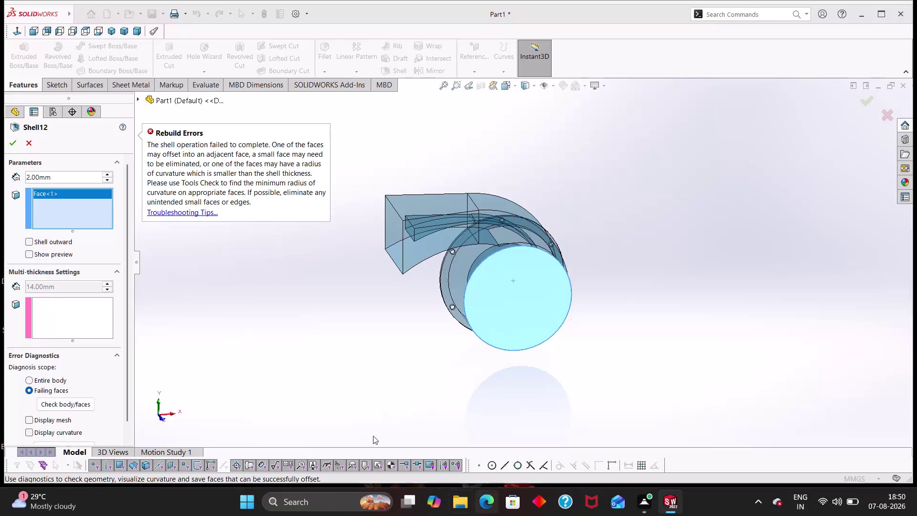
Cancel the failed Shell12 operation.
click(22, 143)
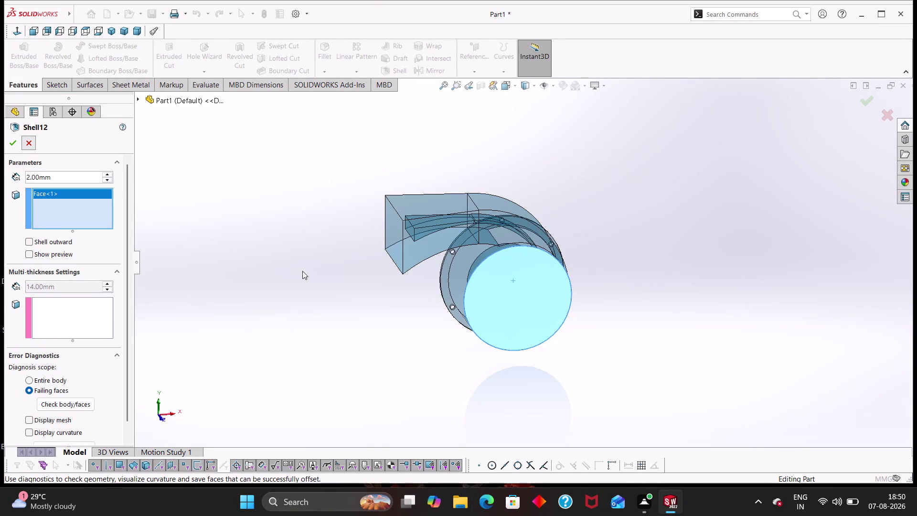
scroll(down, 3)
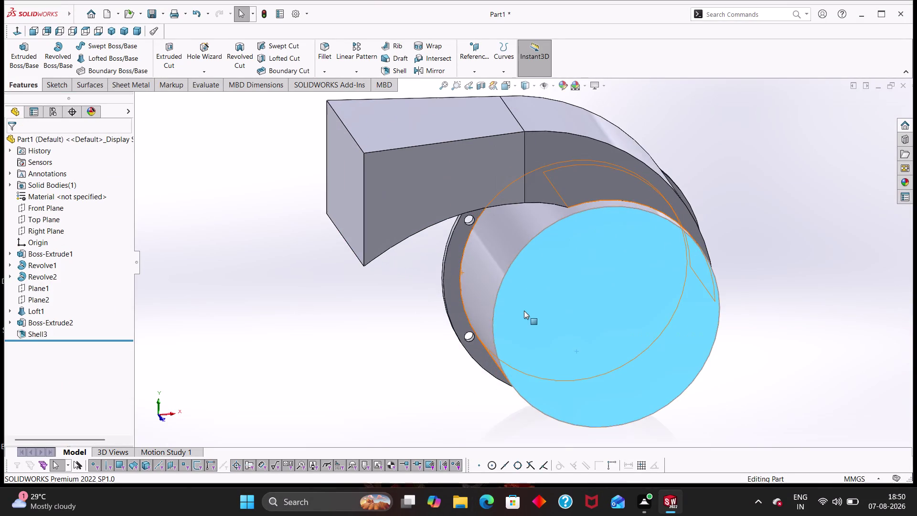
scroll(up, 3)
Undo the shell and flange extrusion, back to the sketch with Ø78, Ø72 and Ø3 circles.
key(ctrl+z)
key(ctrl+z)
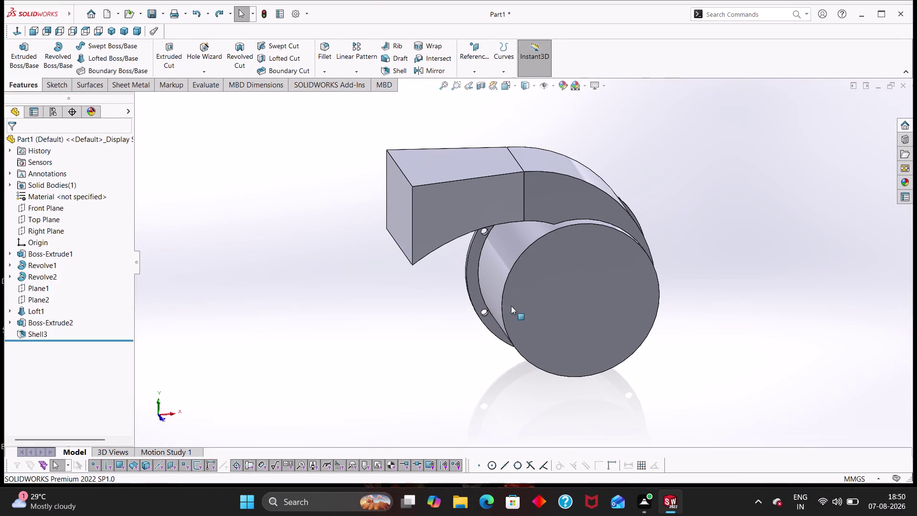
key(ctrl+z)
key(ctrl+z)
key(ctrl+z)
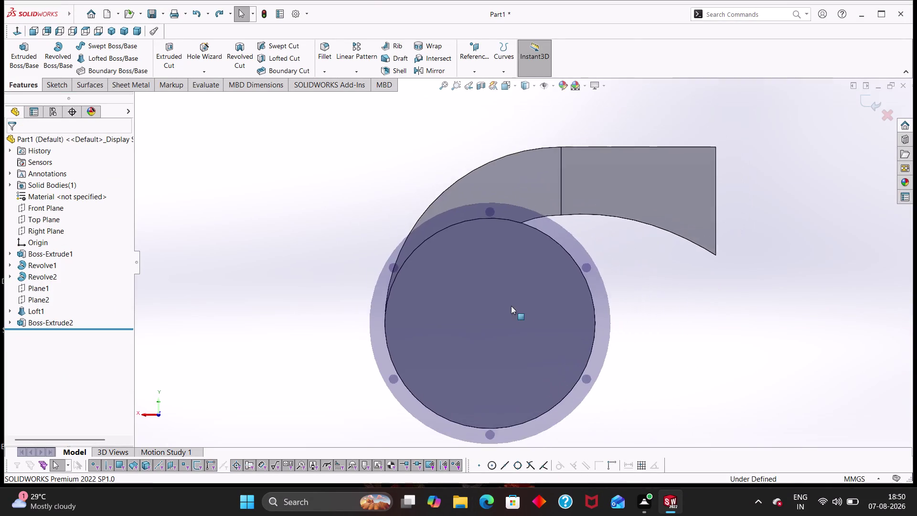
scroll(up, 3)
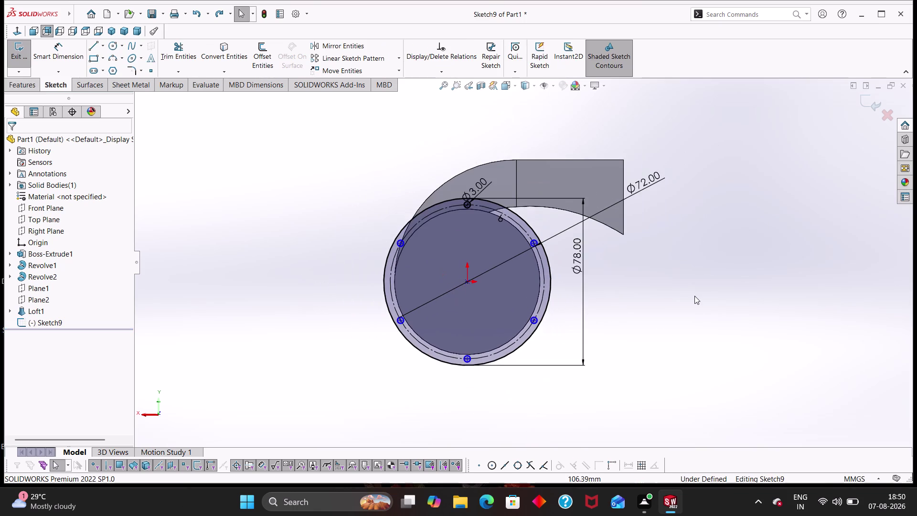
Extrude the flange sketch Blind 2 mm in the reversed direction.
middle_drag(626, 264, 583, 322)
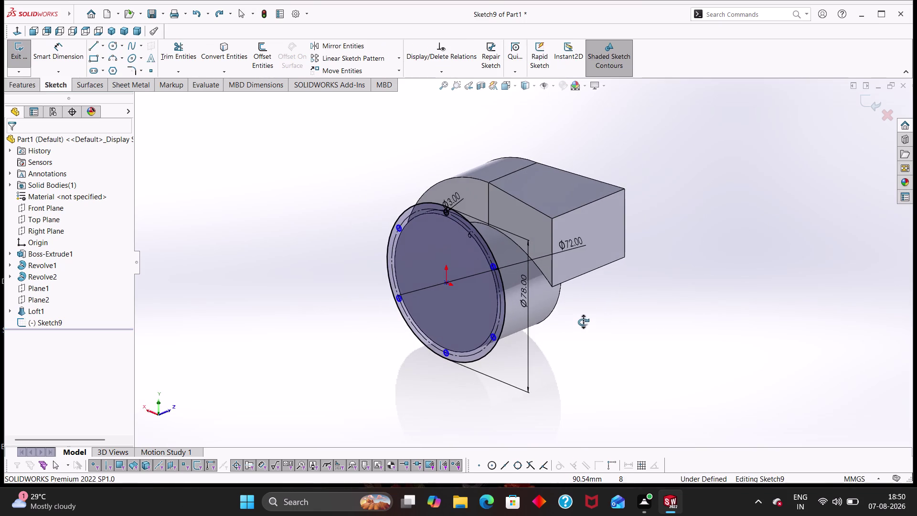
middle_drag(583, 322, 584, 315)
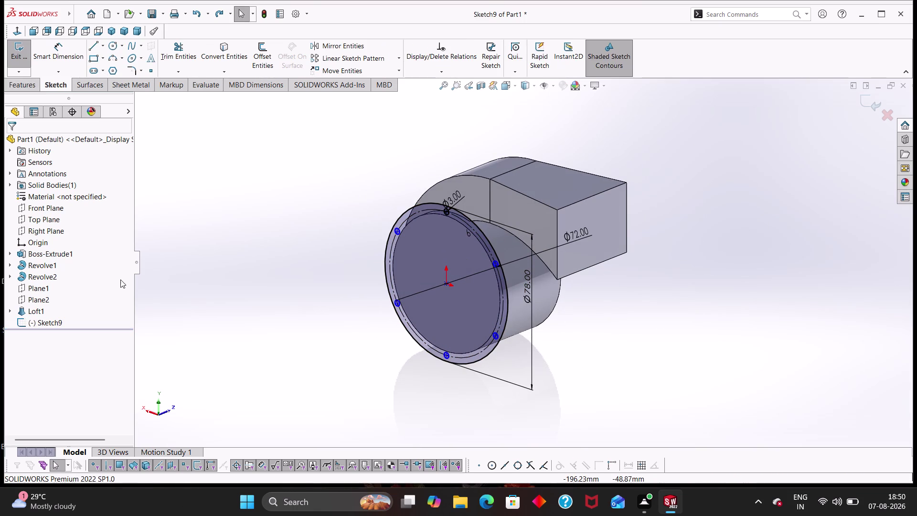
click(27, 83)
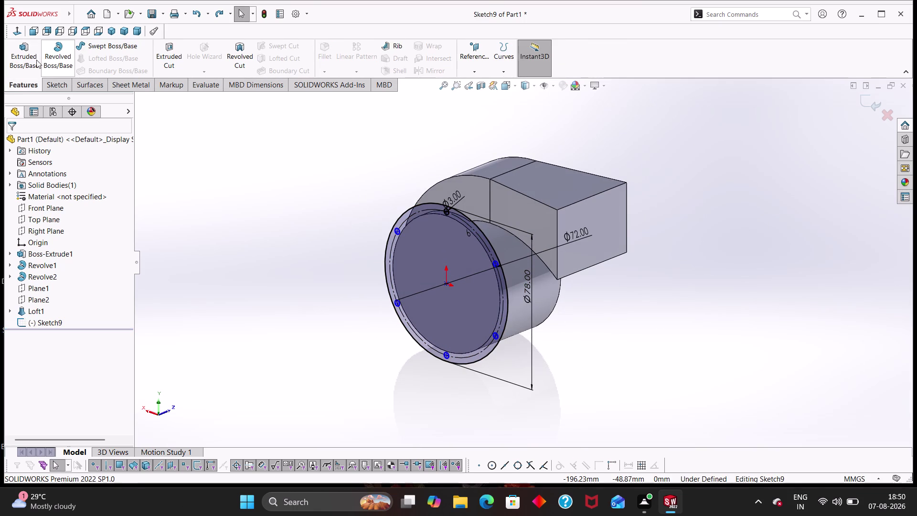
click(22, 58)
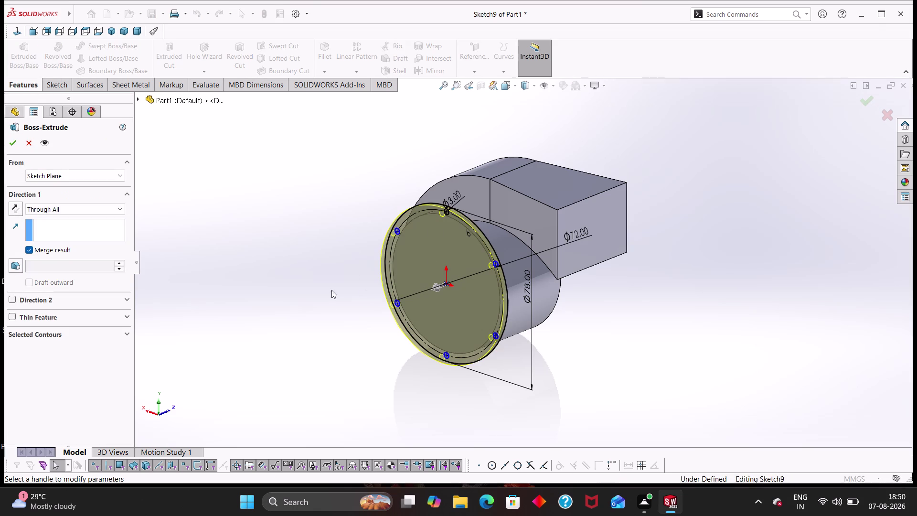
middle_drag(343, 298, 473, 335)
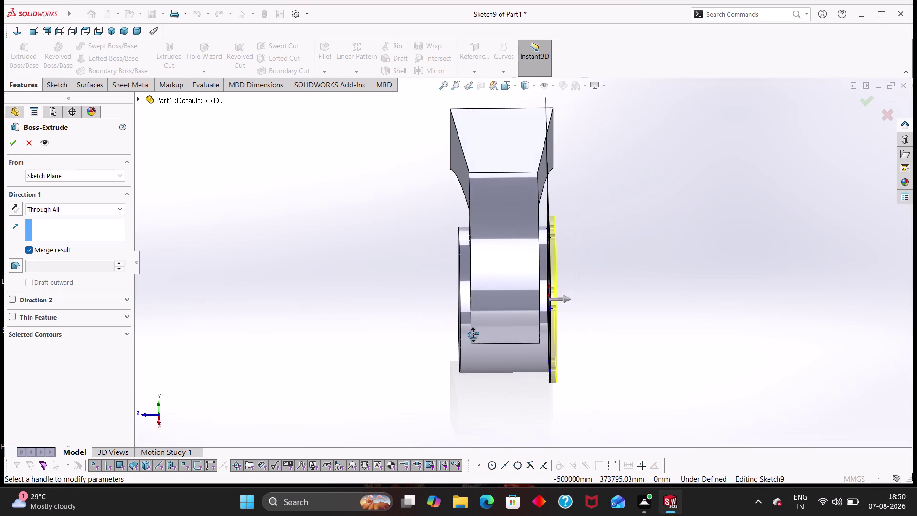
middle_drag(473, 334, 452, 333)
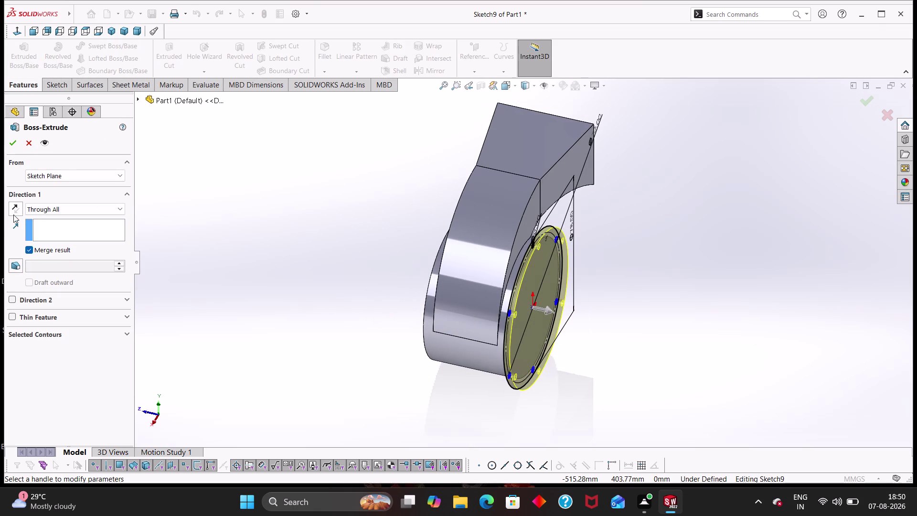
click(15, 207)
click(15, 208)
click(45, 211)
click(46, 218)
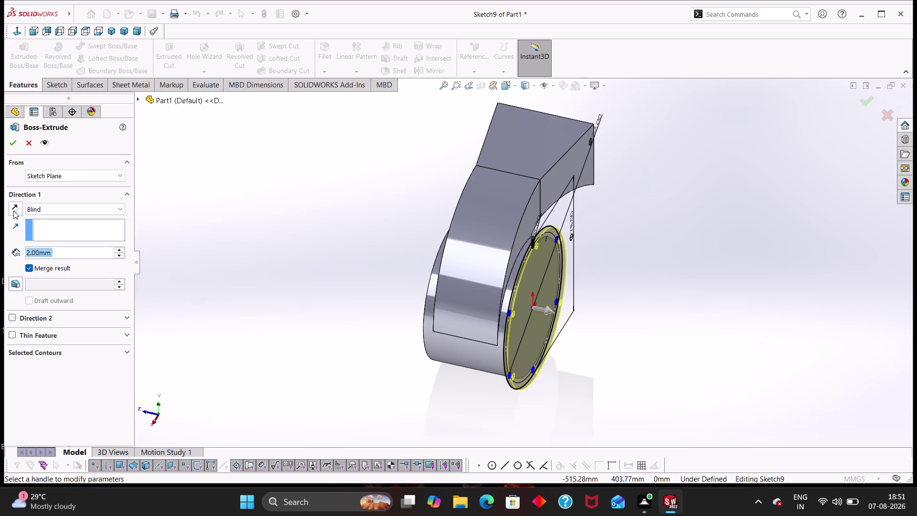
click(12, 208)
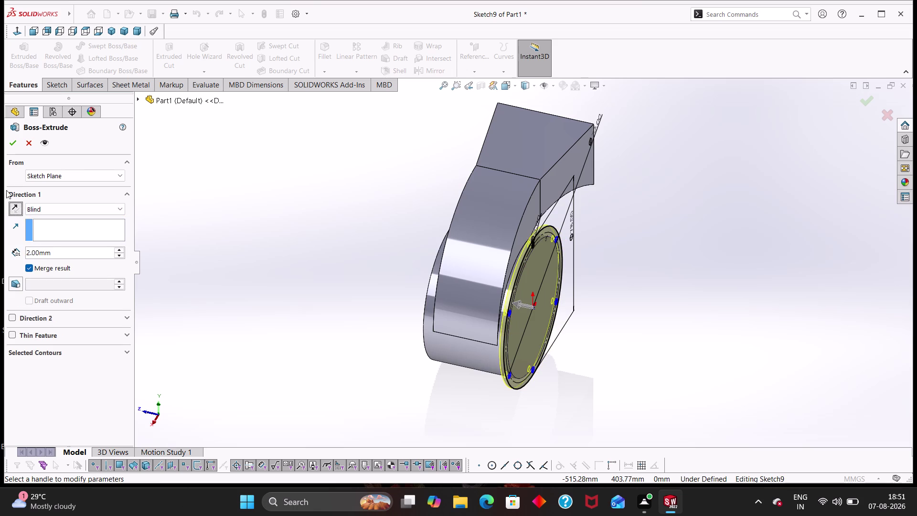
click(15, 143)
Reopen the central cylinder's Ø68, 42 mm extrusion for editing.
click(326, 305)
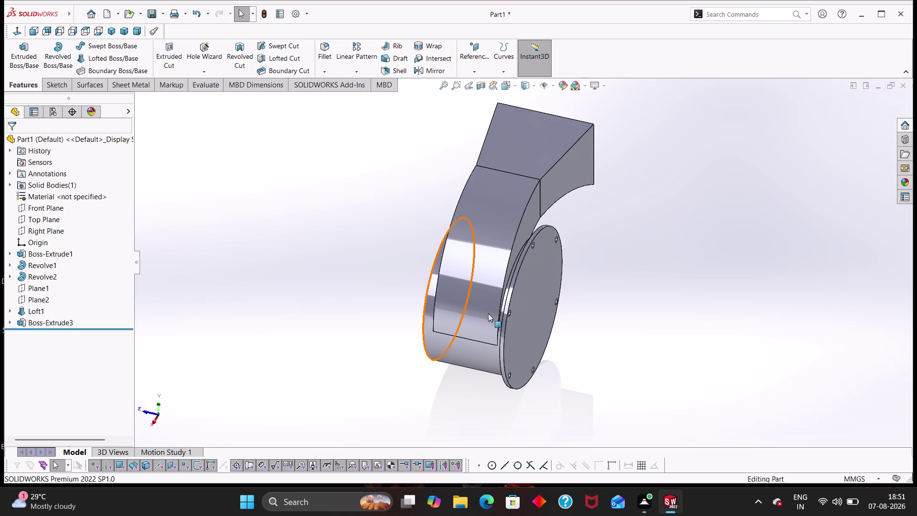
click(460, 350)
click(485, 310)
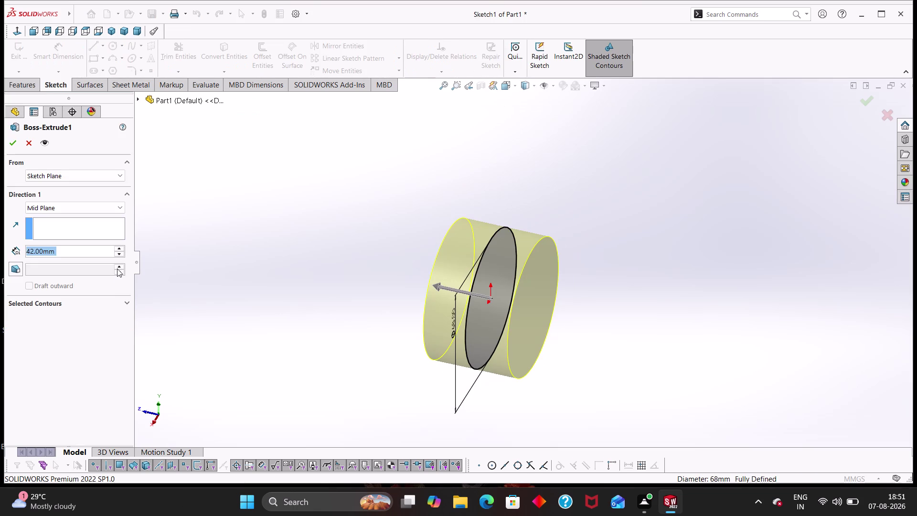
Change the cylinder's Mid Plane extrusion depth from 42 mm to 44 mm.
key(4)
key(4)
key(Return)
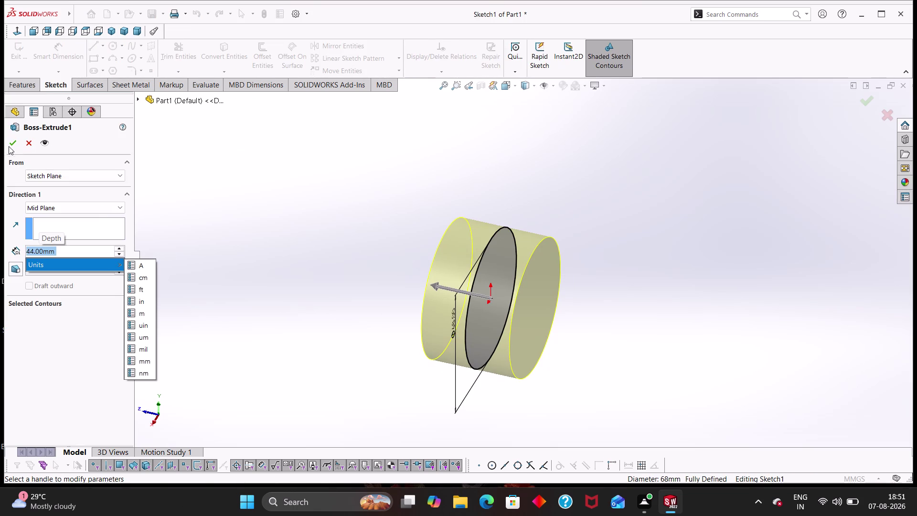
click(10, 143)
click(11, 143)
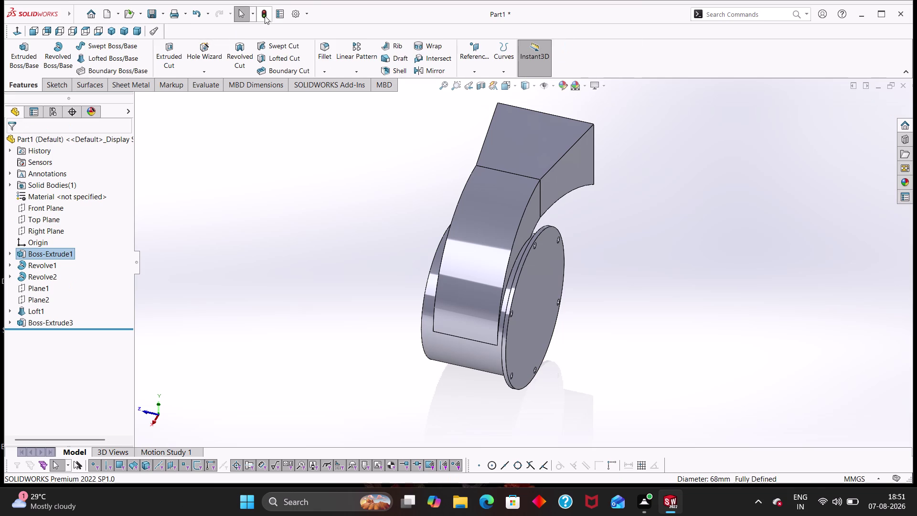
Clear the selection and orbit to bring up options for the round end face.
click(265, 13)
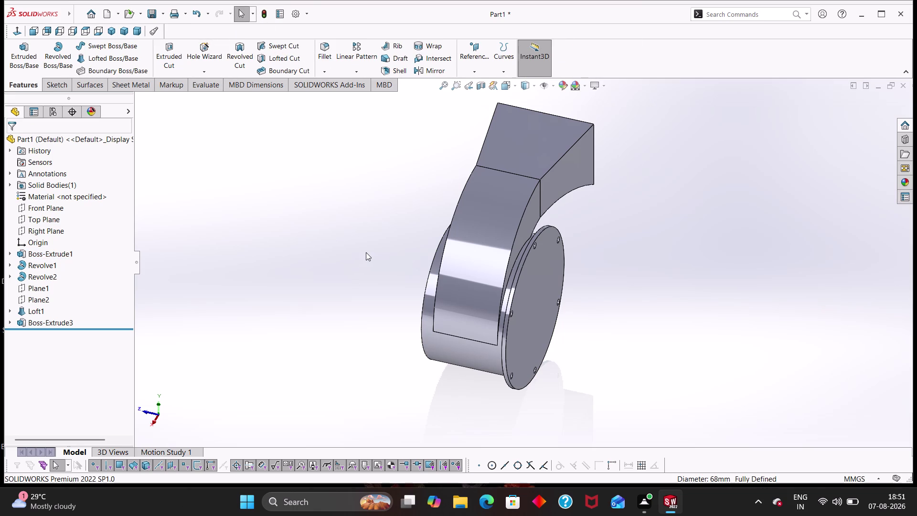
scroll(up, 3)
middle_drag(366, 252, 344, 256)
scroll(down, 3)
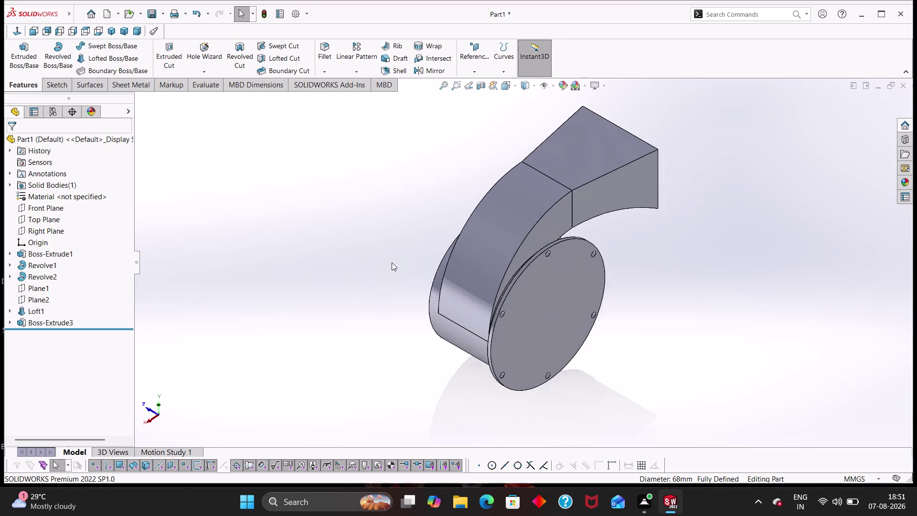
scroll(down, 3)
scroll(up, 3)
middle_drag(467, 310, 562, 311)
right_click(601, 346)
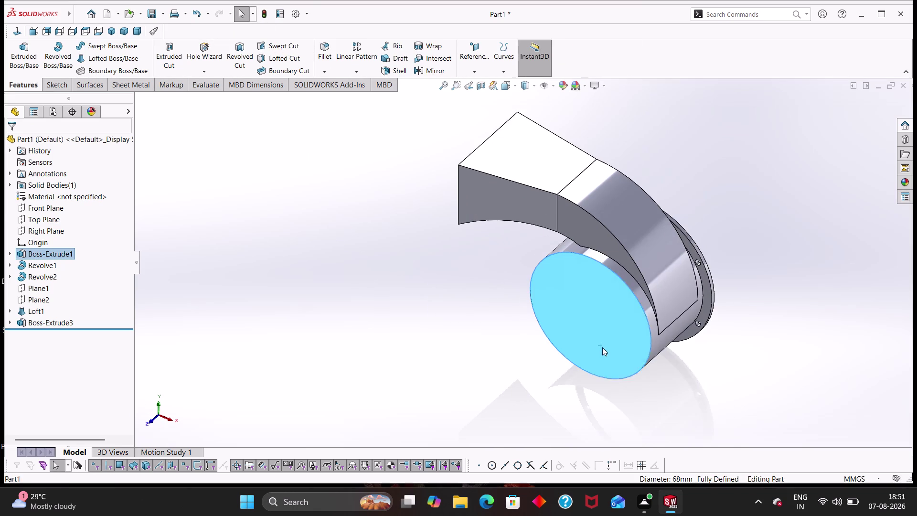
Start a sketch on the round end face and draw the foot rectangle.
click(628, 279)
scroll(up, 3)
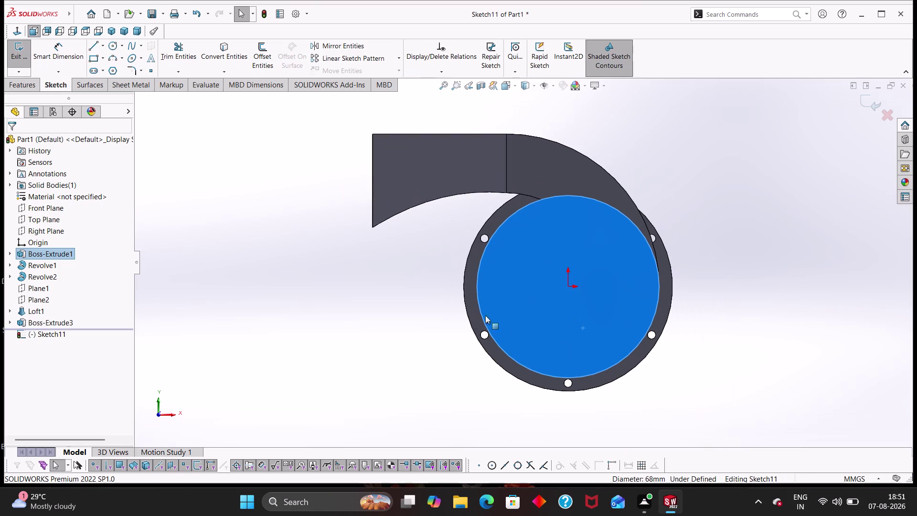
right_drag(427, 313, 384, 307)
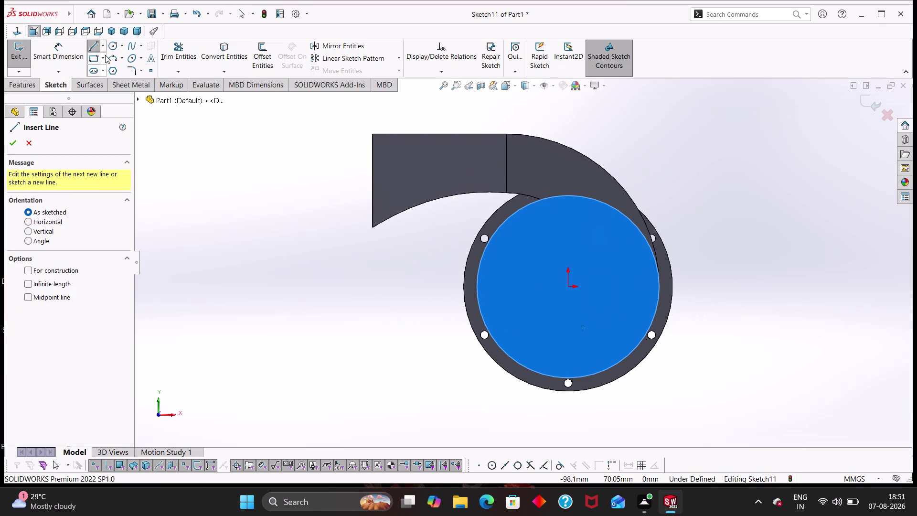
click(102, 54)
click(94, 57)
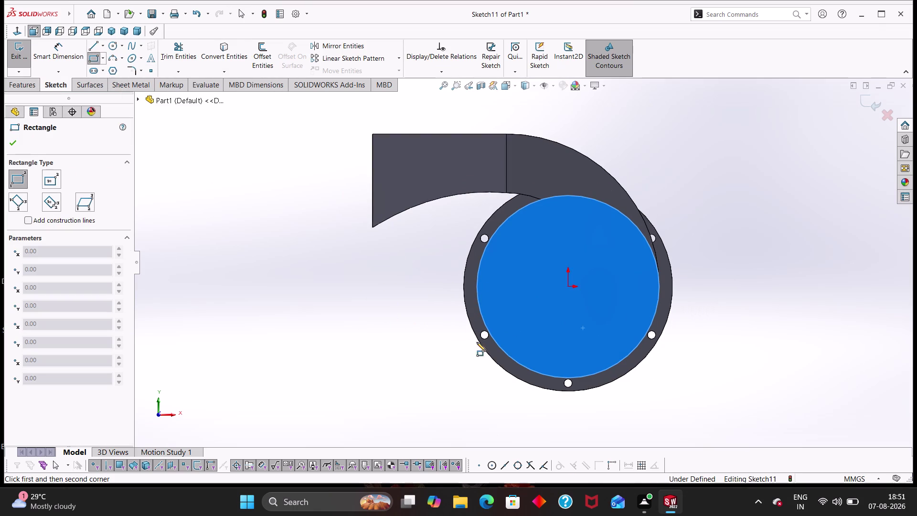
click(498, 344)
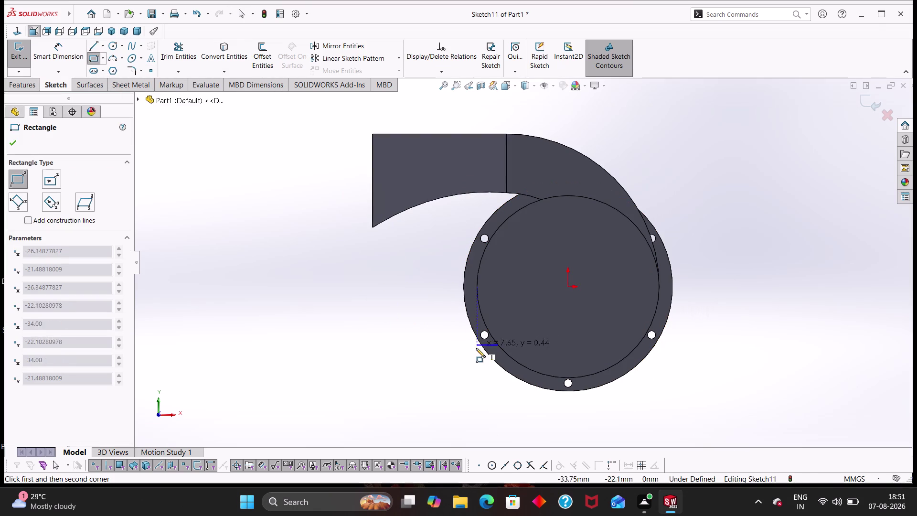
click(454, 331)
key(Escape)
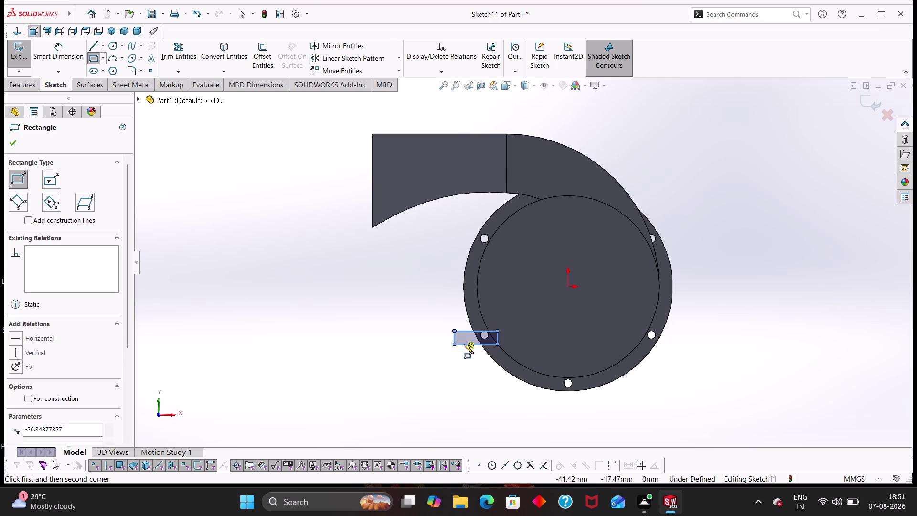
Dimension the rectangle corner 28.50 vertically from the part origin.
right_drag(482, 398, 480, 307)
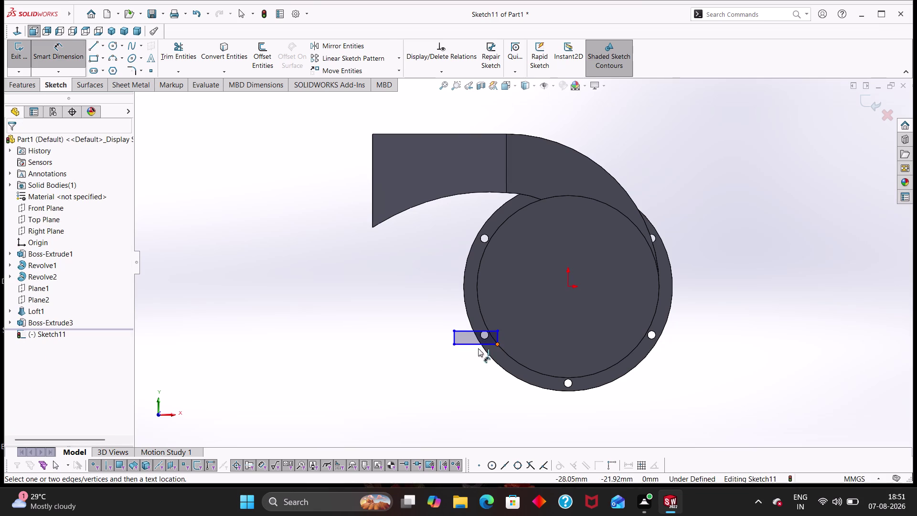
click(481, 344)
click(570, 287)
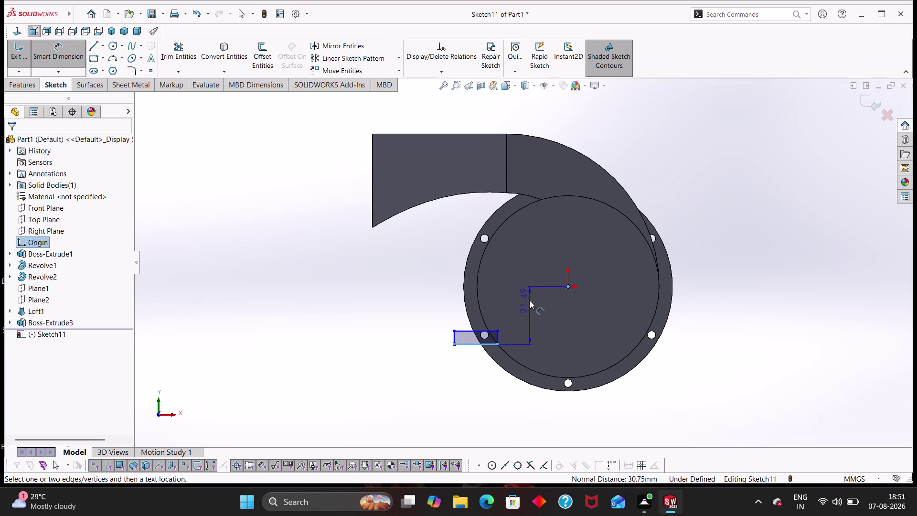
click(530, 301)
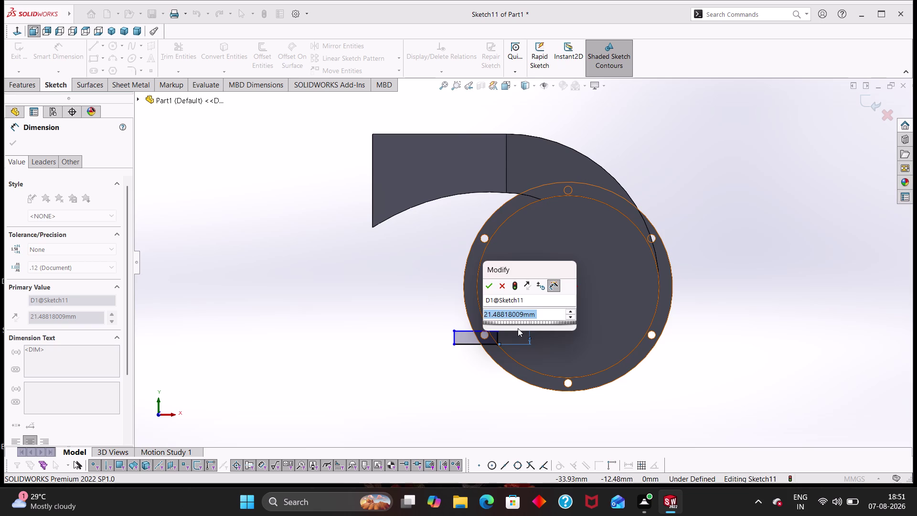
text(28.)
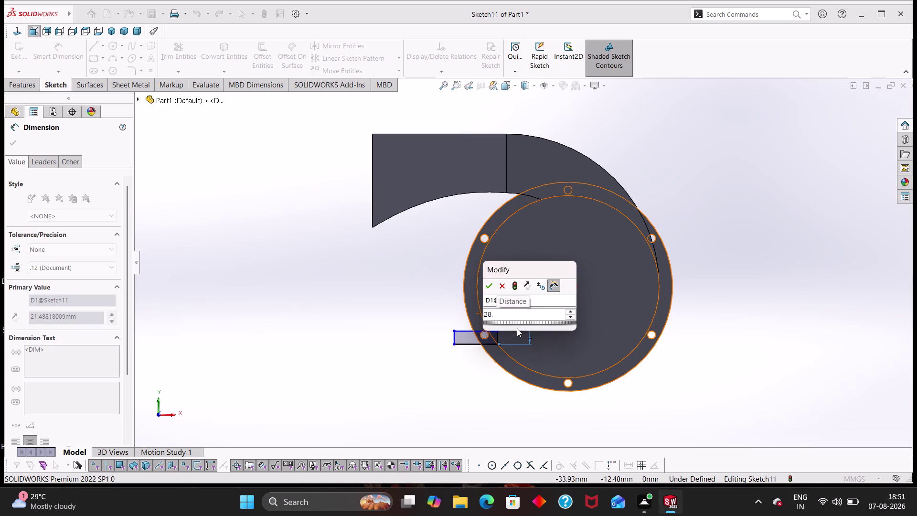
key(5)
key(Return)
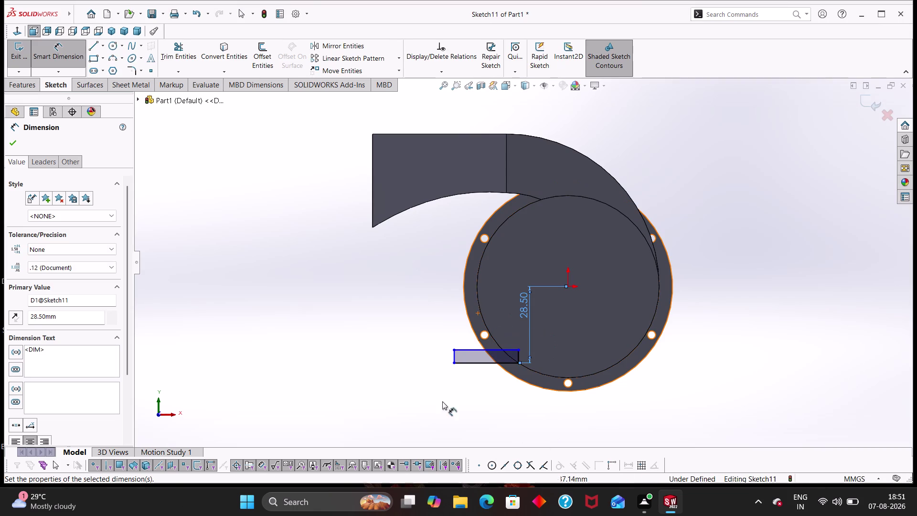
click(434, 395)
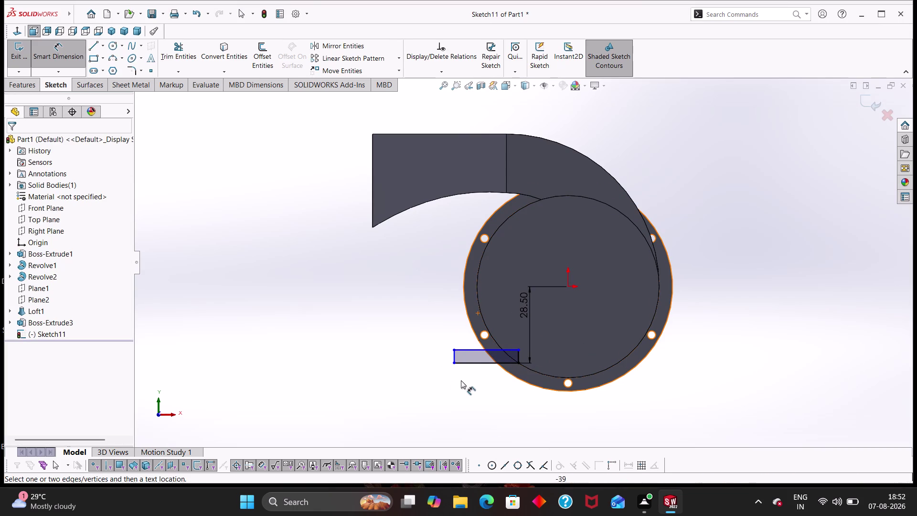
Set the rectangle's thickness to 3 mm.
click(454, 356)
click(419, 355)
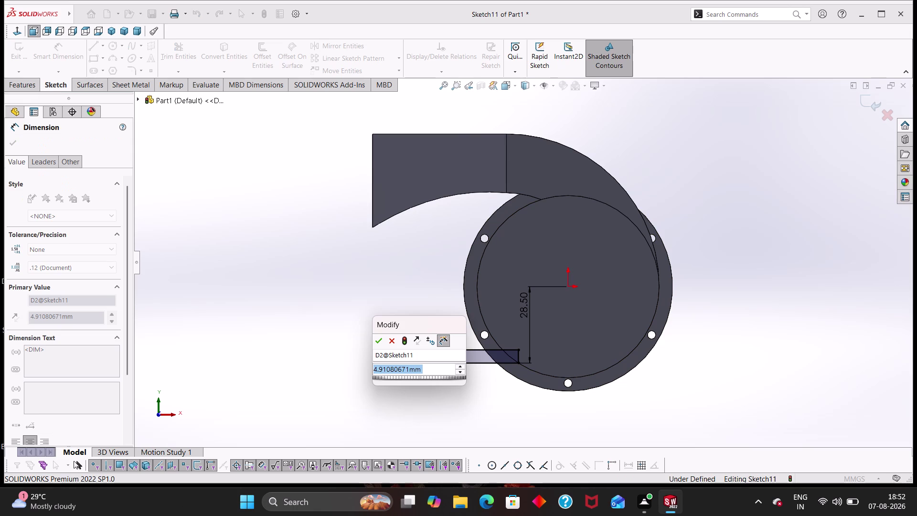
key(3)
key(Return)
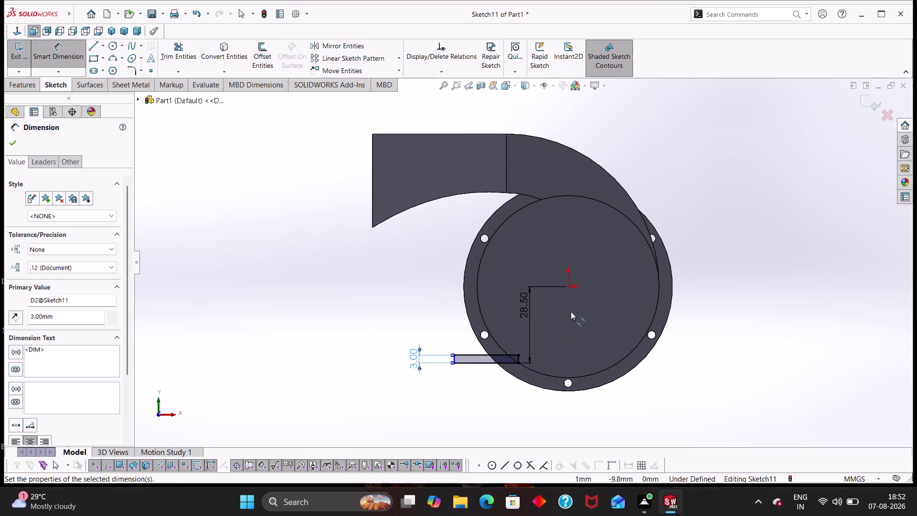
click(569, 286)
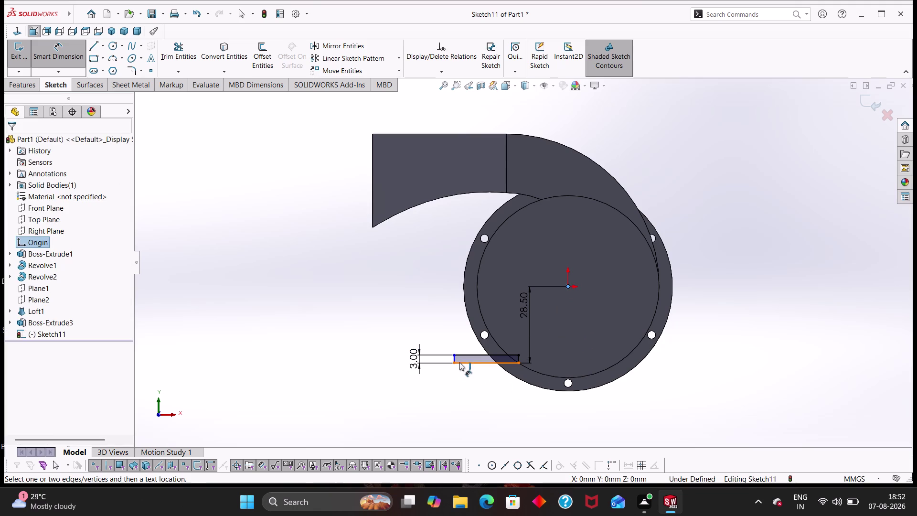
Add a 36 mm horizontal offset to the housing's bottom point and select the housing circle.
click(455, 359)
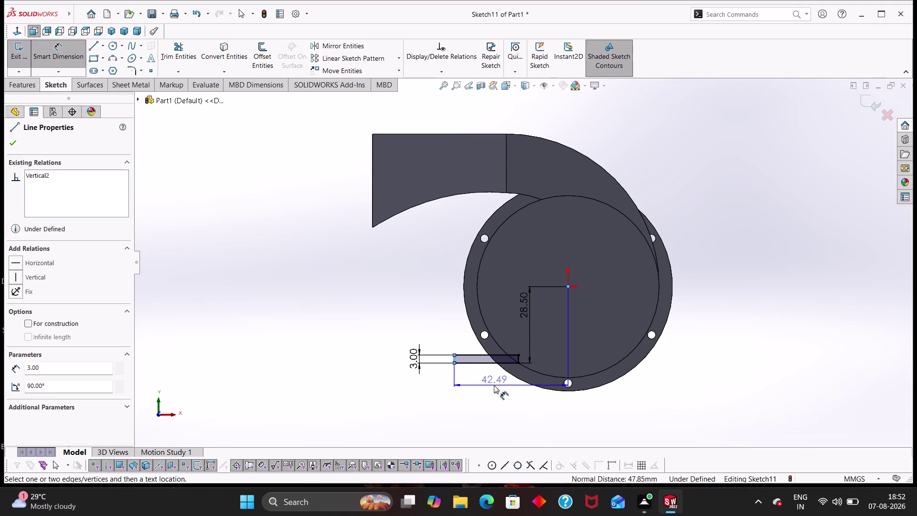
click(494, 384)
key(3)
key(6)
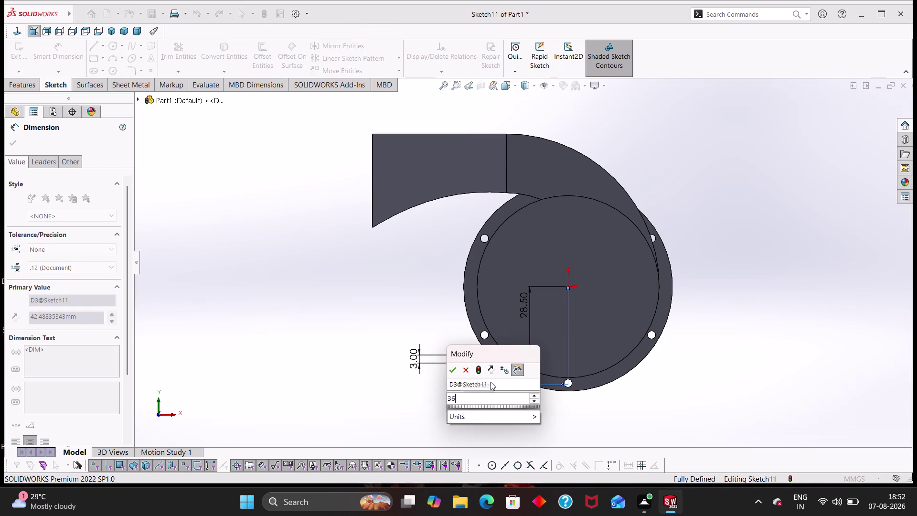
key(Return)
click(448, 404)
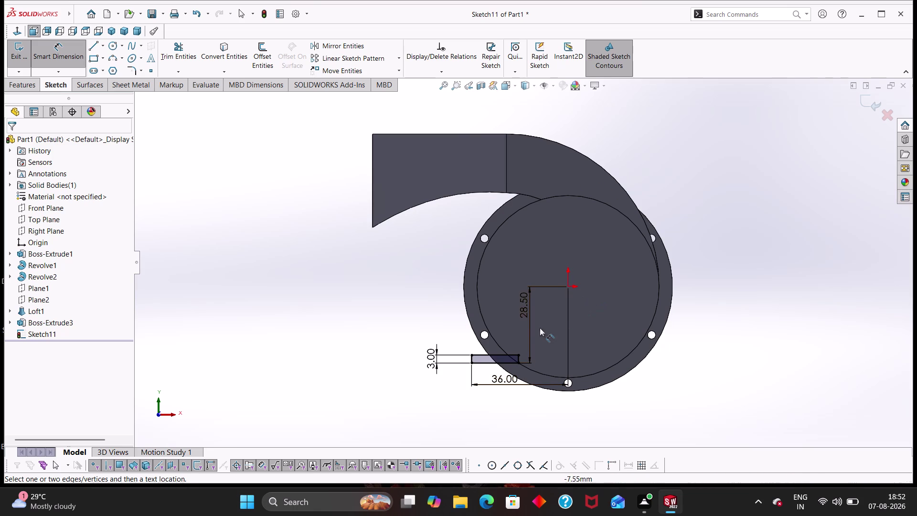
key(Escape)
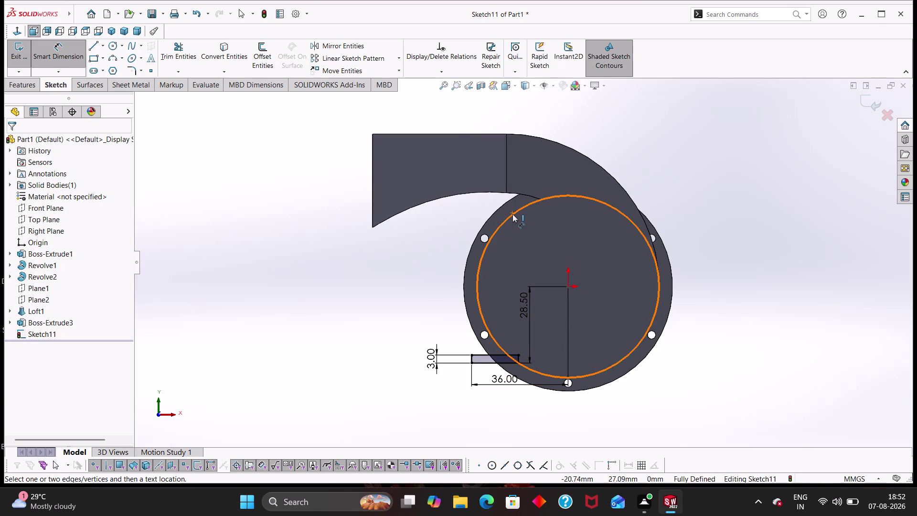
click(512, 214)
click(230, 55)
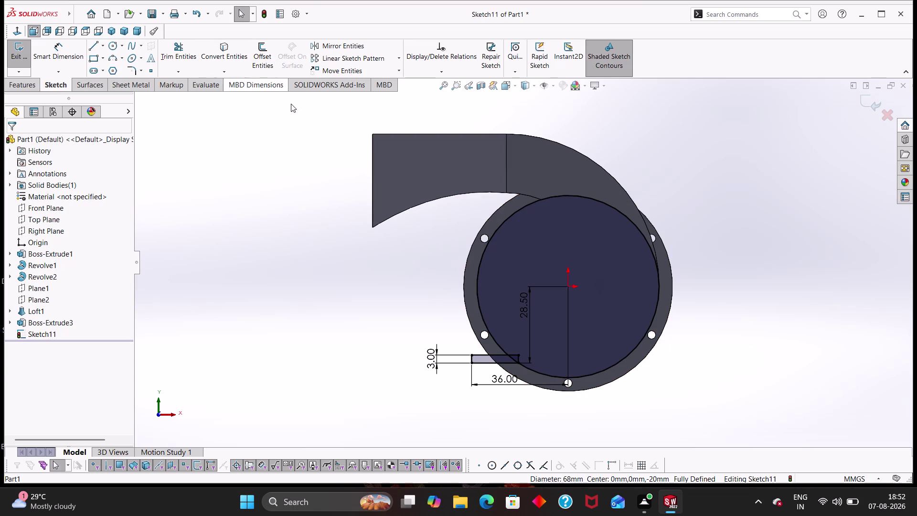
Trim the rectangle's inner line segments and the leftover circle arc at the Ø68 housing edge.
click(186, 51)
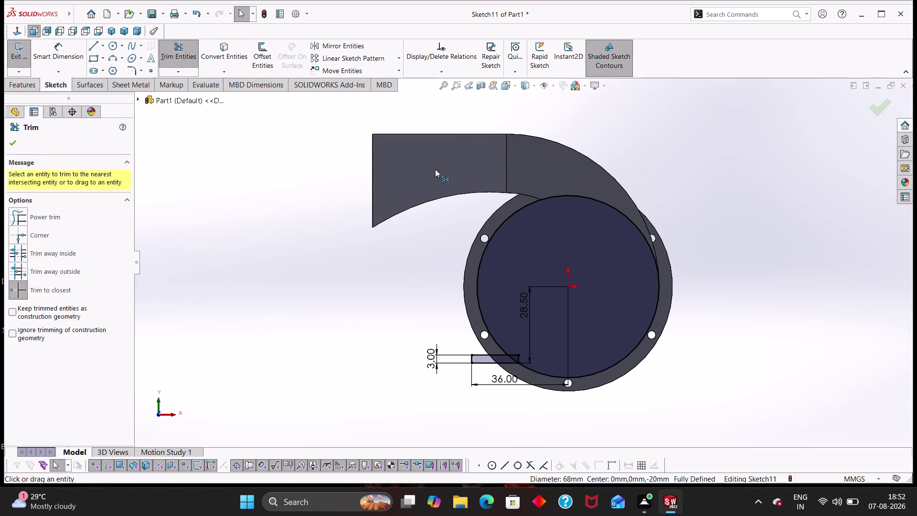
scroll(down, 3)
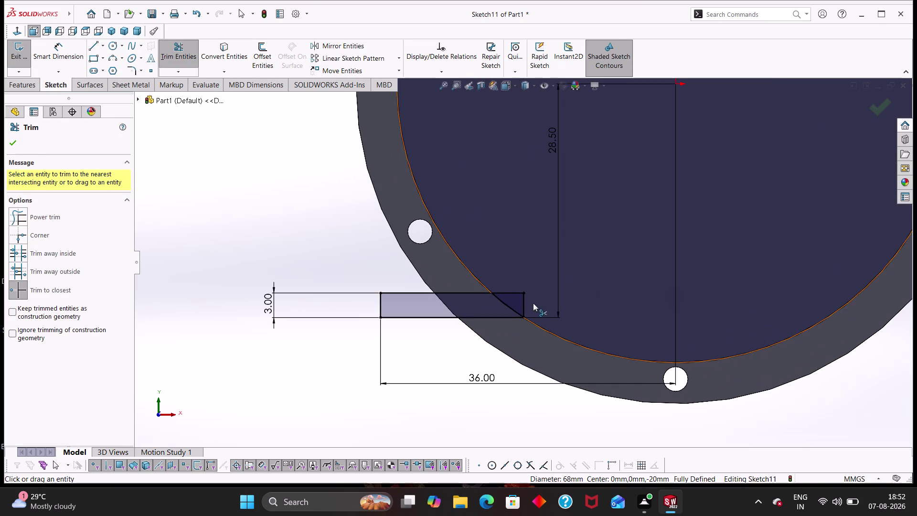
click(524, 298)
click(514, 292)
scroll(up, 3)
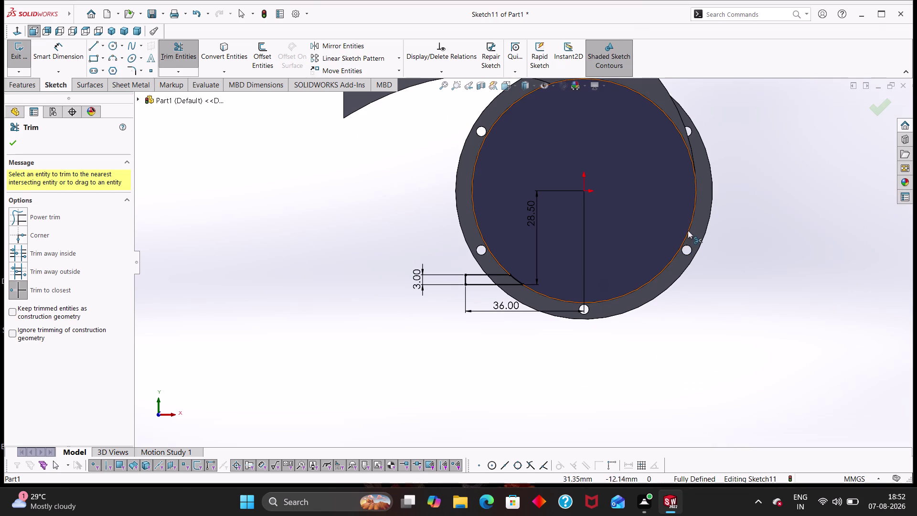
click(695, 197)
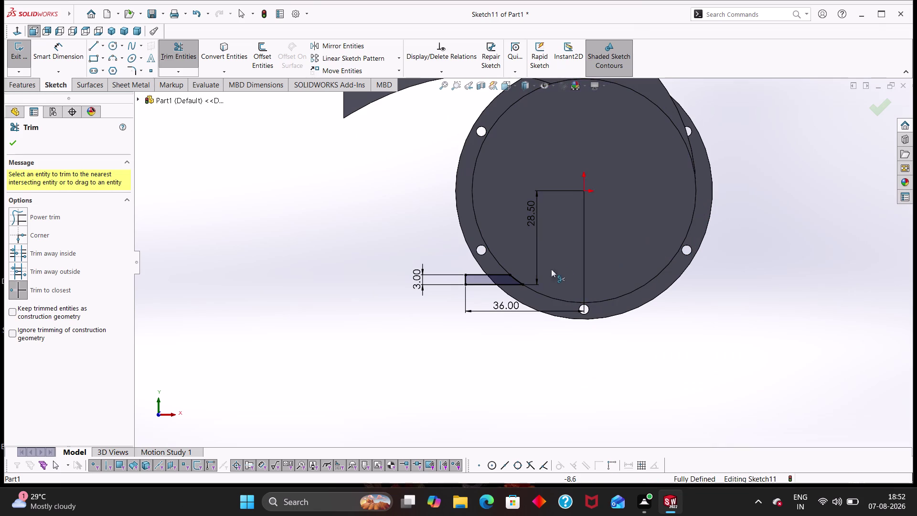
scroll(down, 3)
scroll(up, 3)
key(Escape)
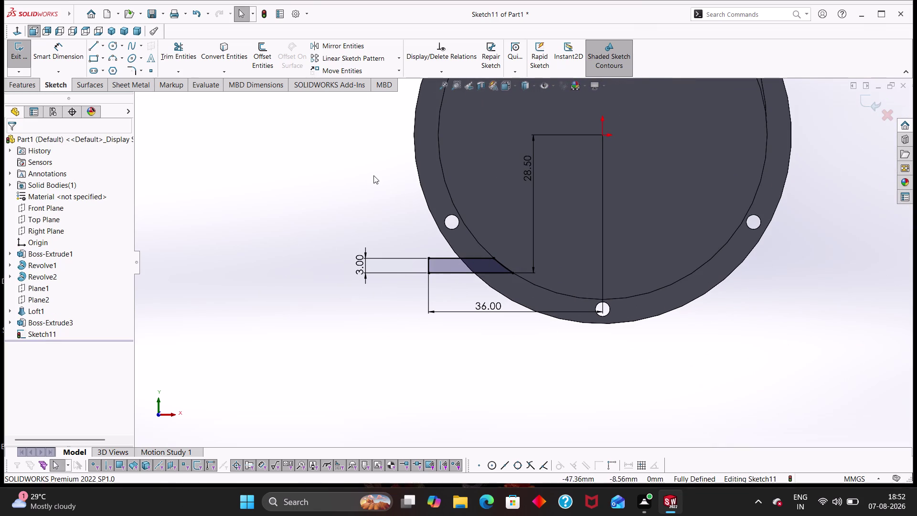
key(Escape)
Extrude the foot profile 42 mm in the reversed direction as Boss-Extrude4.
click(18, 81)
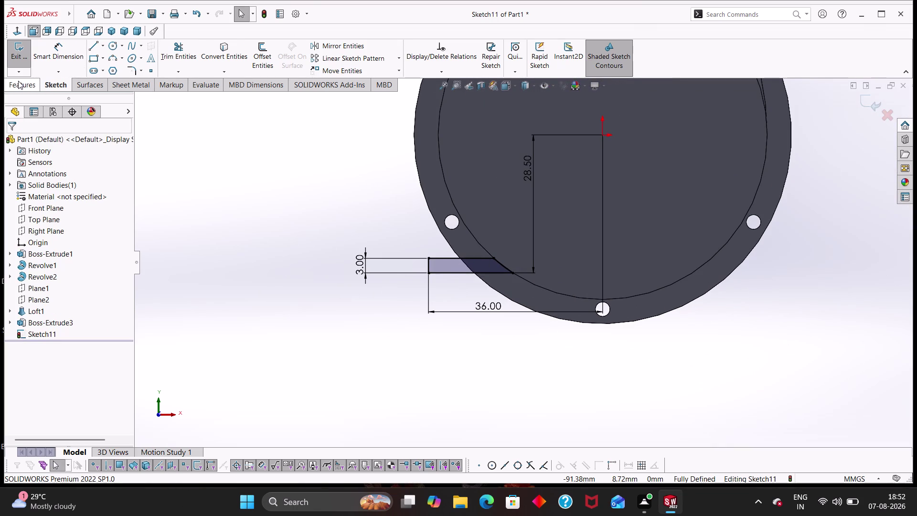
click(29, 59)
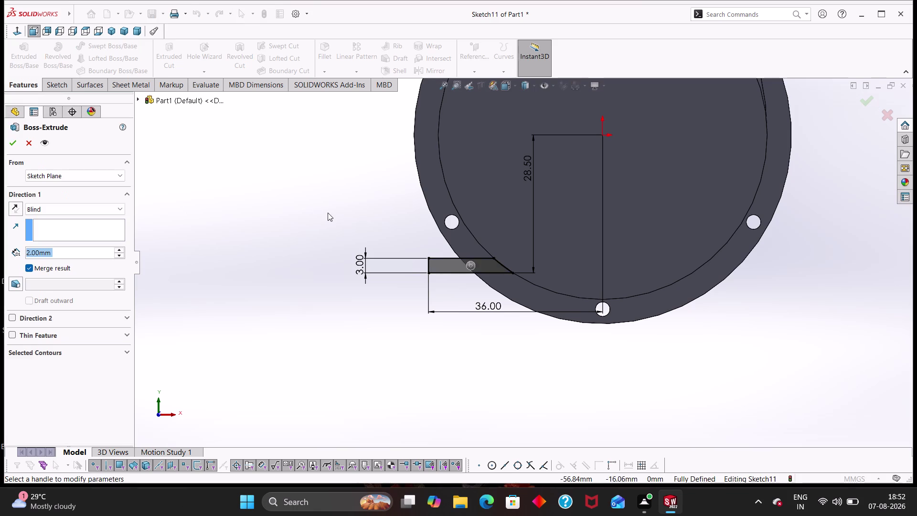
middle_drag(328, 212, 389, 258)
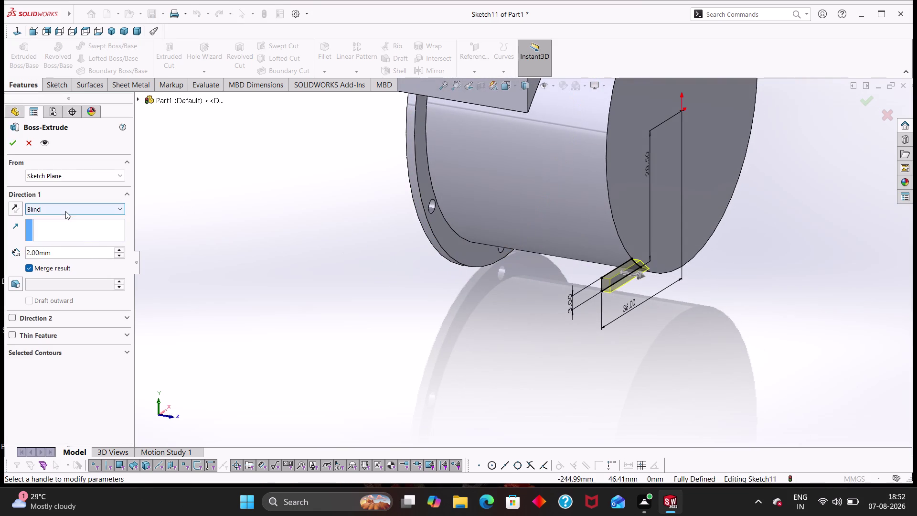
click(11, 207)
drag(71, 258, 17, 252)
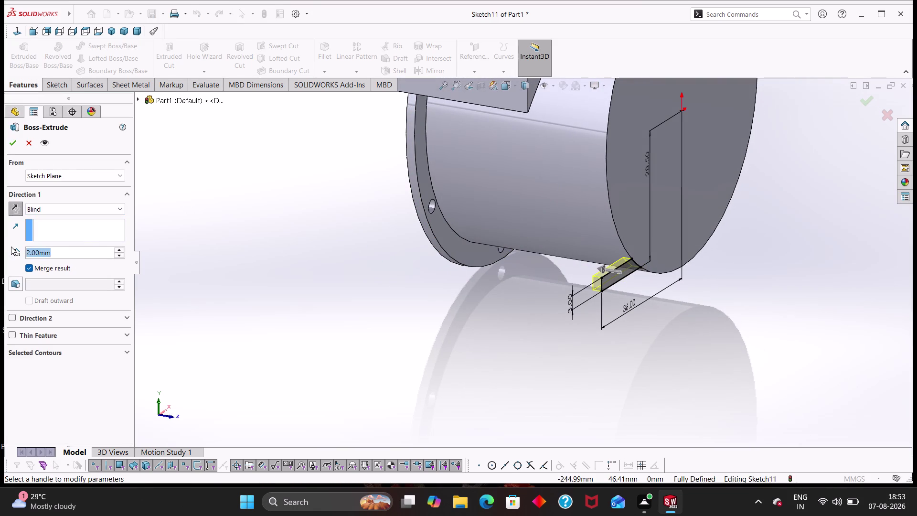
text(42)
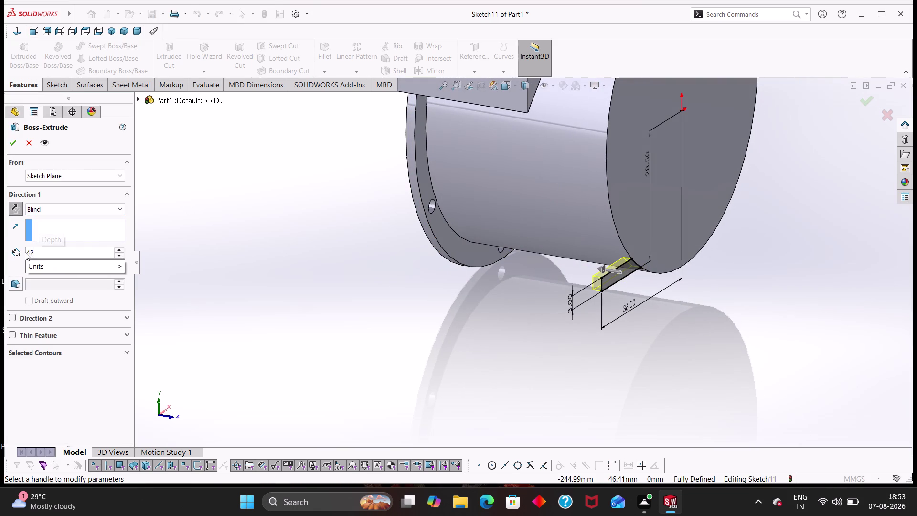
key(Return)
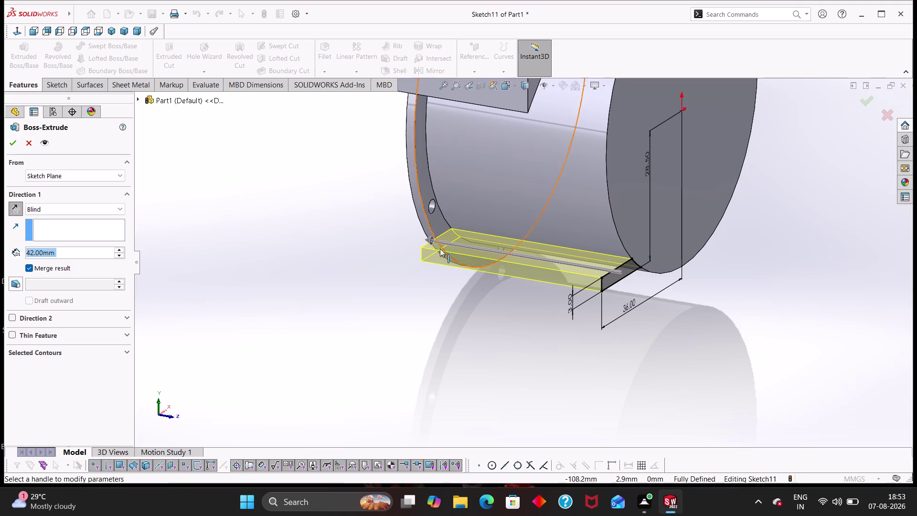
middle_drag(439, 249, 413, 257)
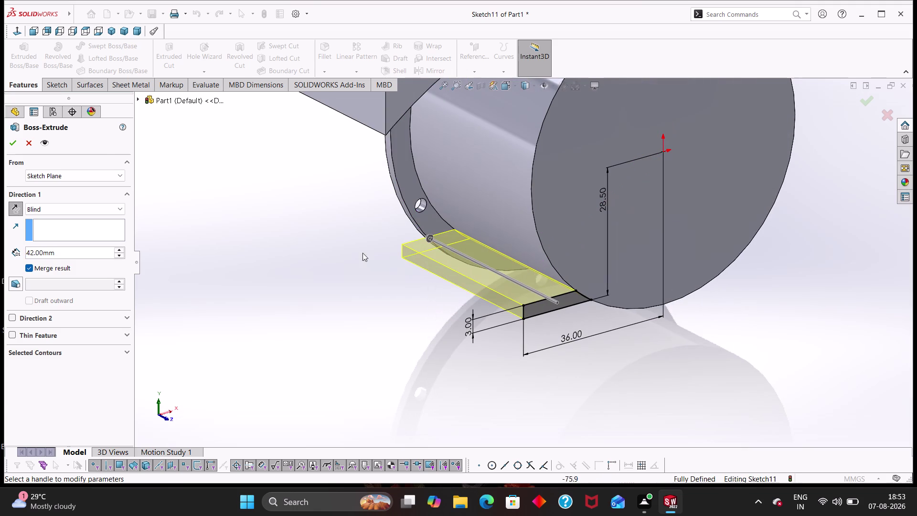
click(10, 147)
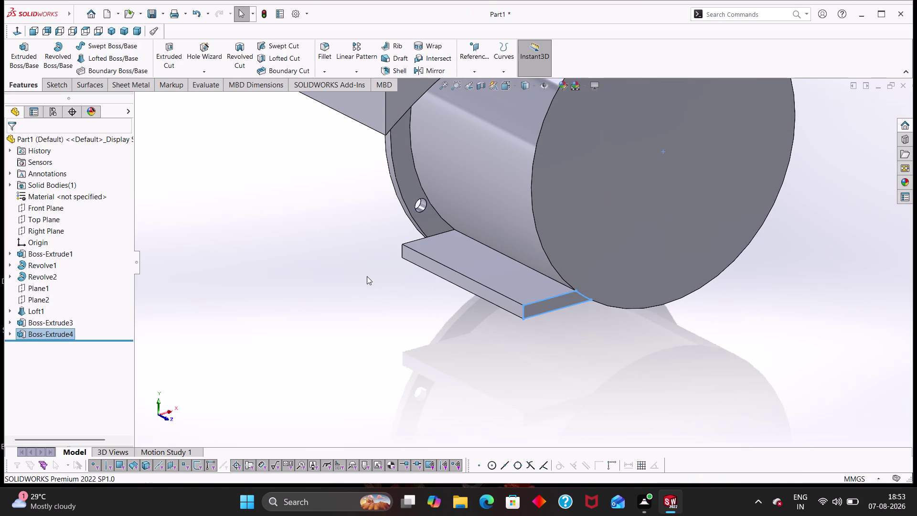
Orbit and zoom around the footed housing, then select the Right Plane.
click(367, 276)
middle_drag(370, 277, 386, 302)
scroll(up, 3)
scroll(up, 3)
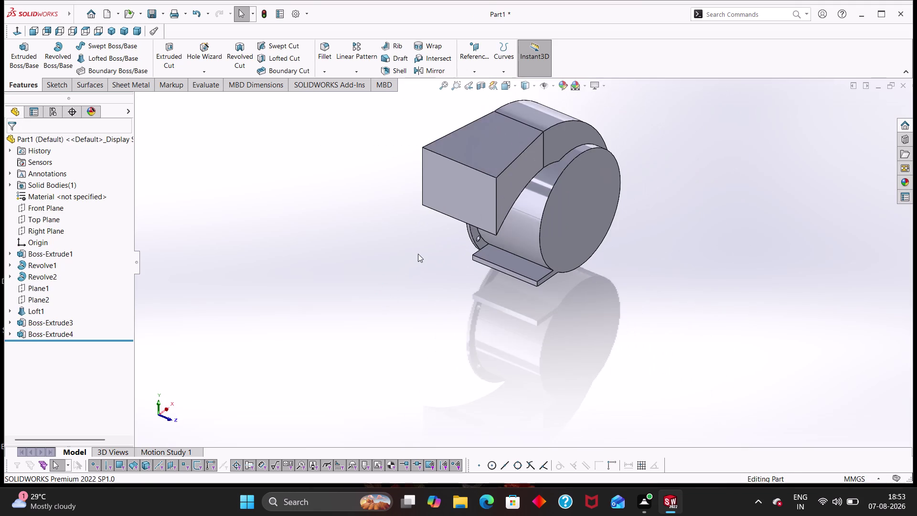
scroll(up, 3)
middle_drag(498, 314, 452, 271)
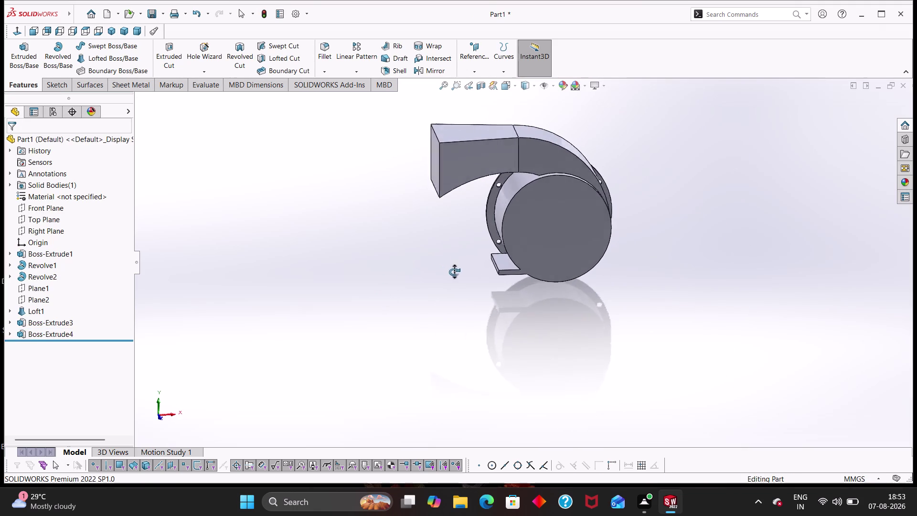
middle_drag(452, 271, 464, 274)
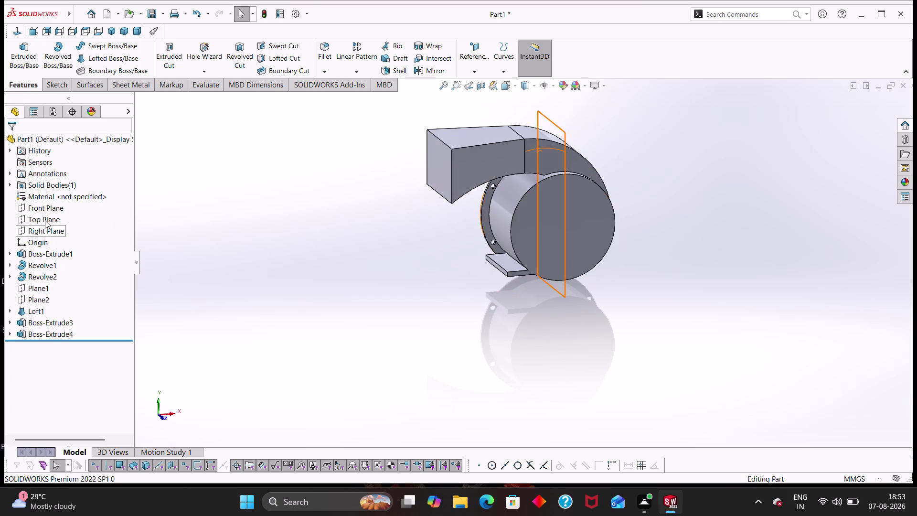
click(45, 234)
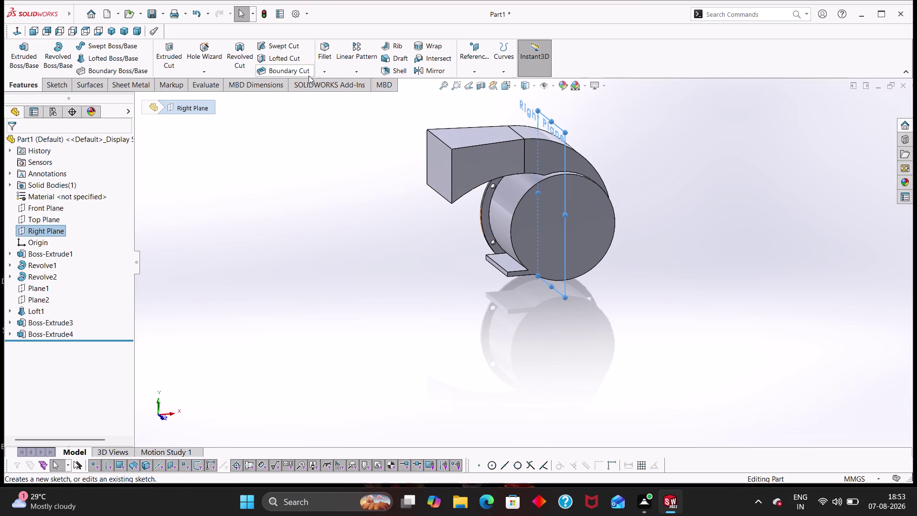
Mirror the Boss-Extrude4 foot across the Right Plane, replacing the wrongly picked face.
click(371, 75)
click(371, 104)
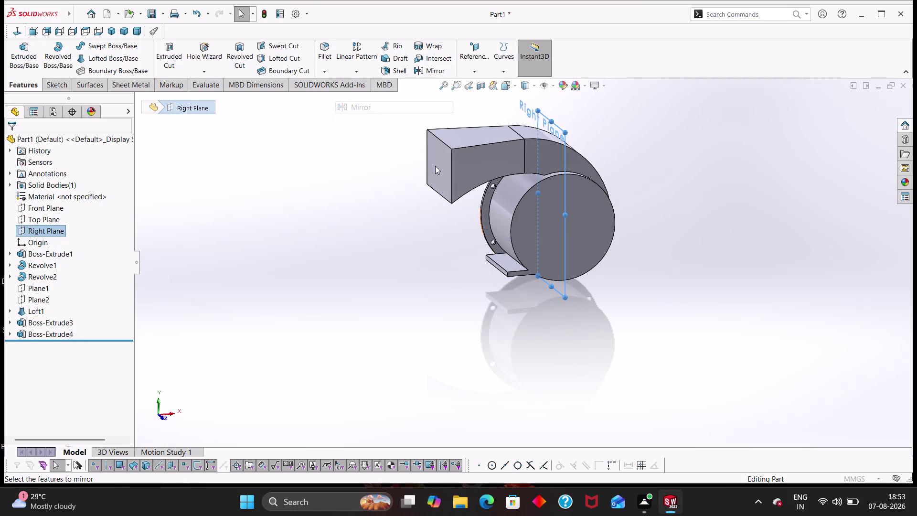
click(513, 266)
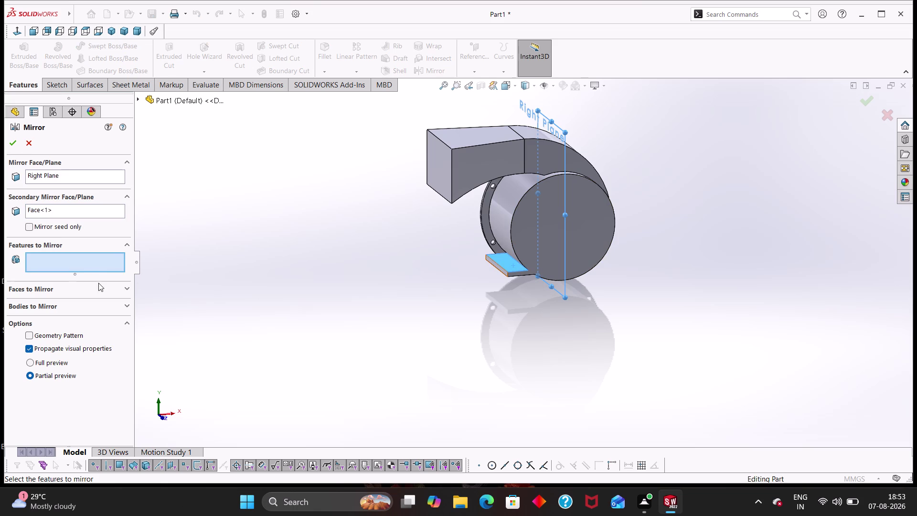
click(75, 261)
click(67, 209)
right_click(66, 208)
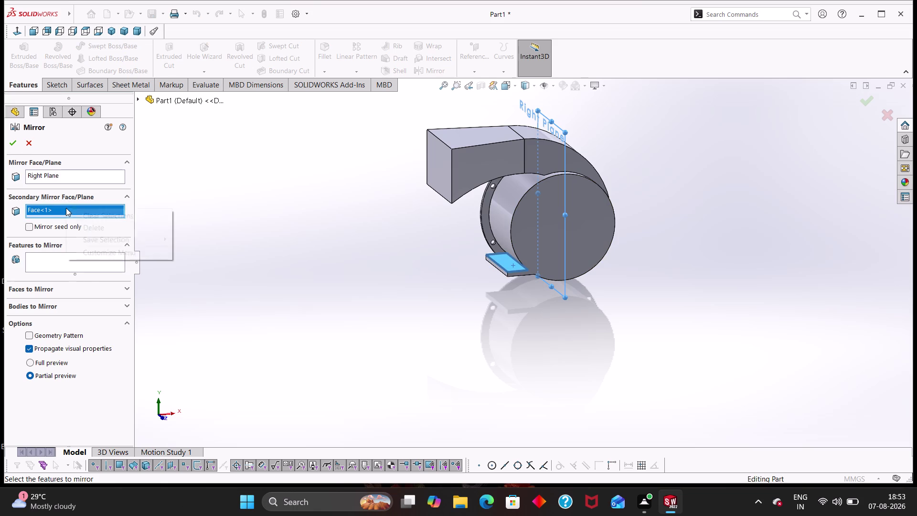
click(87, 228)
click(77, 261)
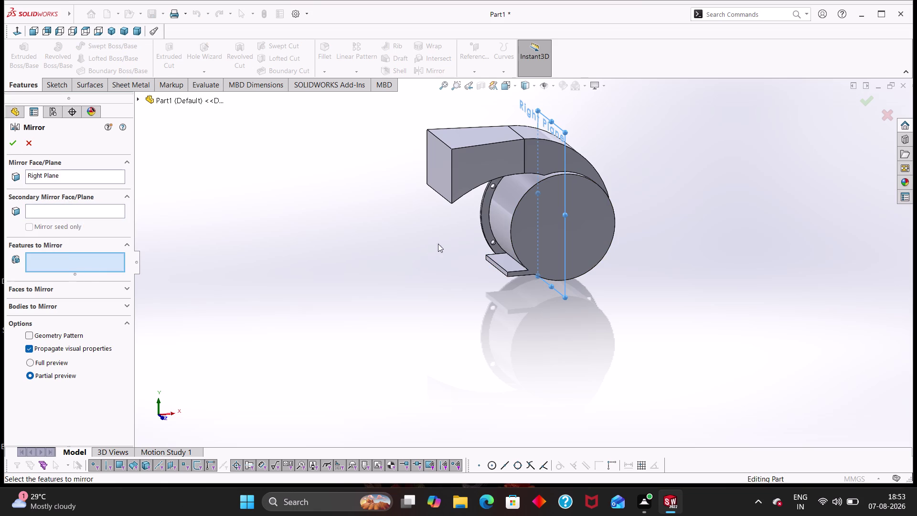
click(509, 266)
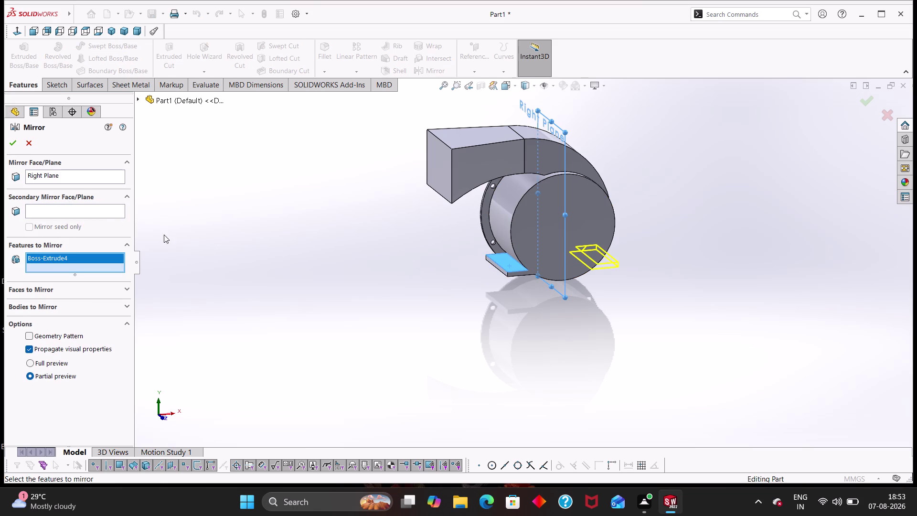
click(11, 144)
click(401, 273)
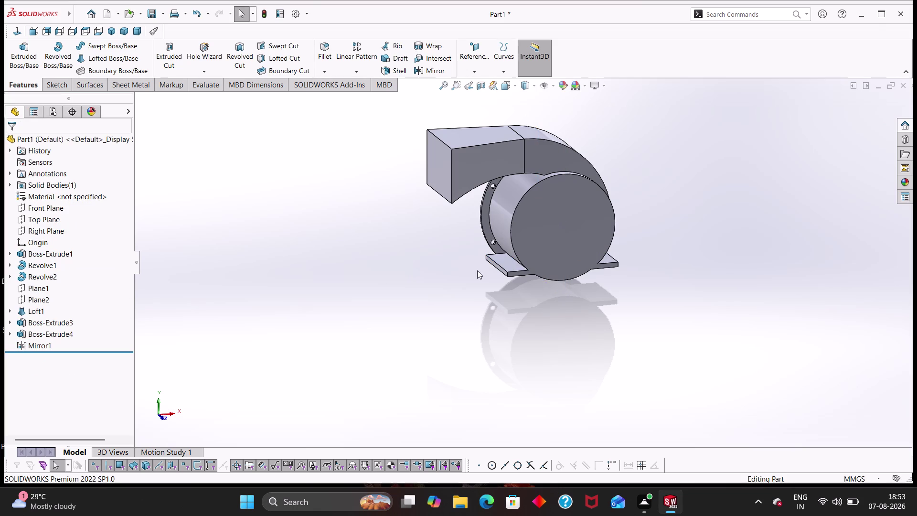
Orbit the mirrored housing to inspect its sides, front plate and underside.
middle_drag(477, 269, 499, 241)
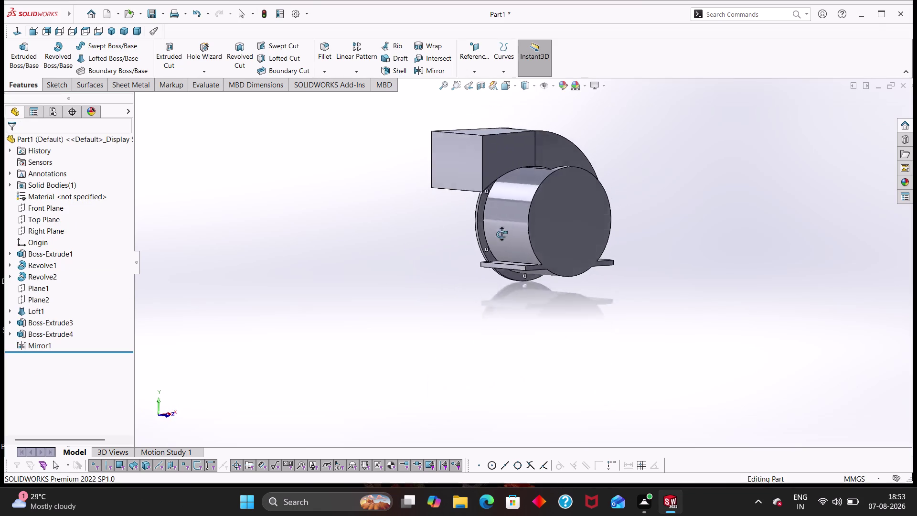
middle_drag(500, 242, 543, 269)
scroll(up, 3)
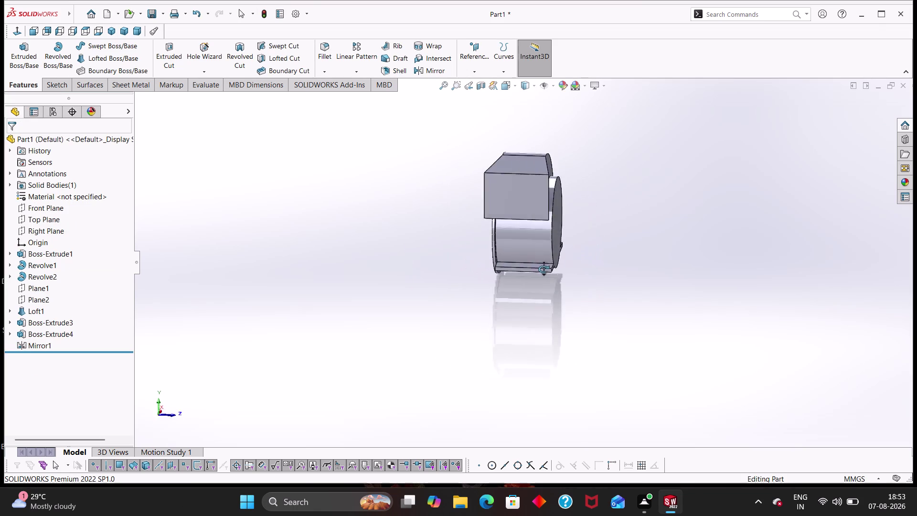
middle_drag(543, 269, 498, 268)
scroll(down, 3)
scroll(up, 3)
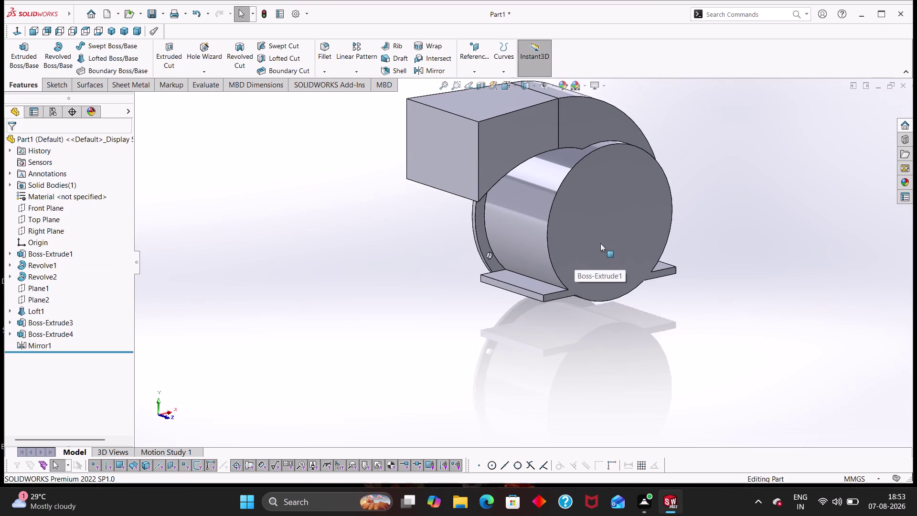
middle_drag(607, 243, 540, 310)
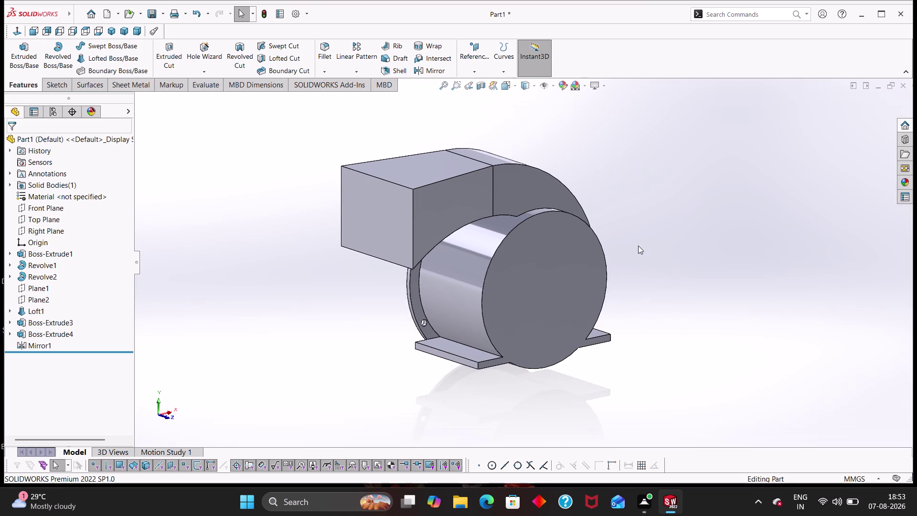
middle_drag(638, 245, 742, 268)
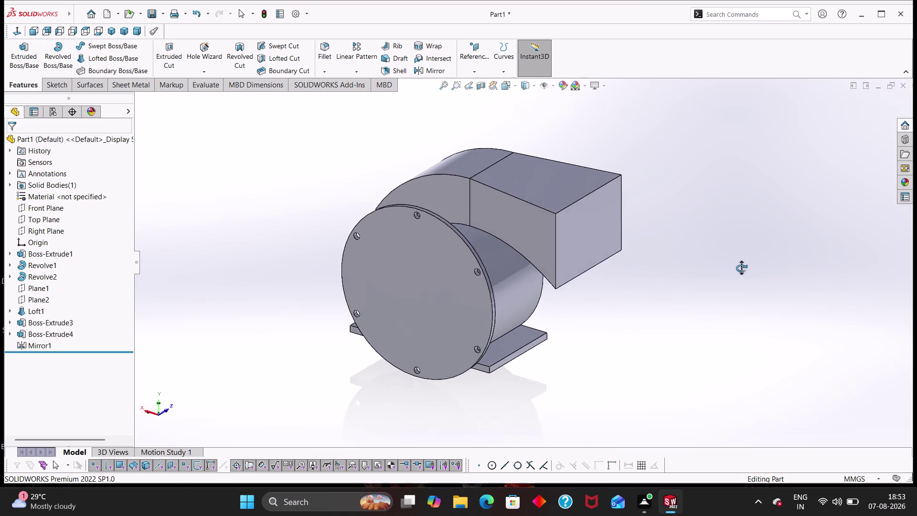
middle_drag(742, 268, 588, 278)
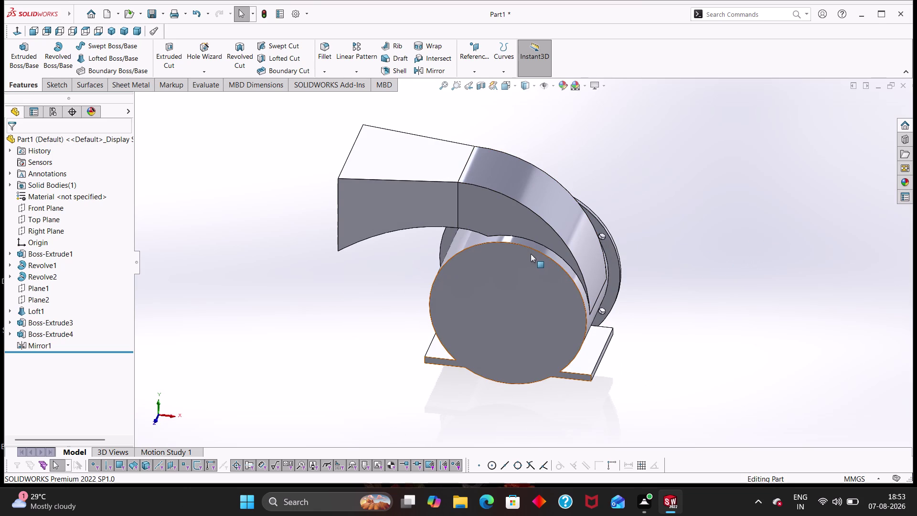
scroll(down, 3)
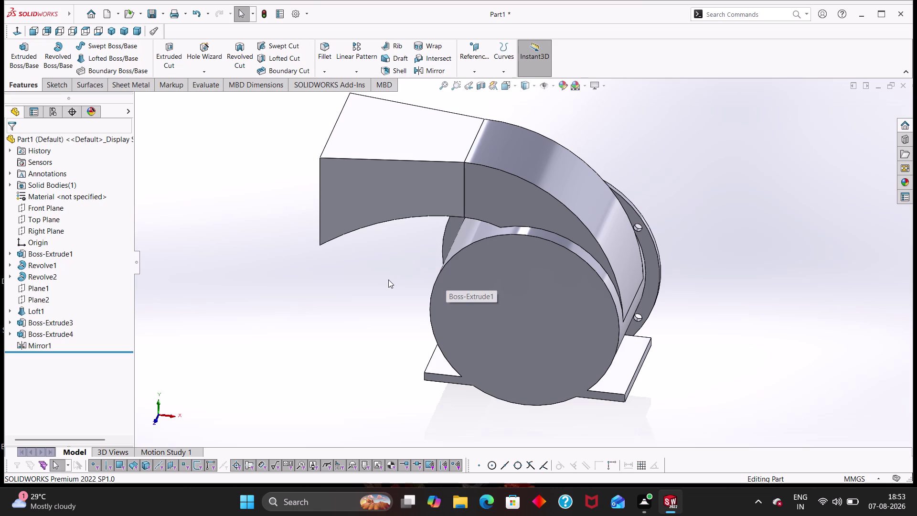
middle_drag(372, 287, 375, 288)
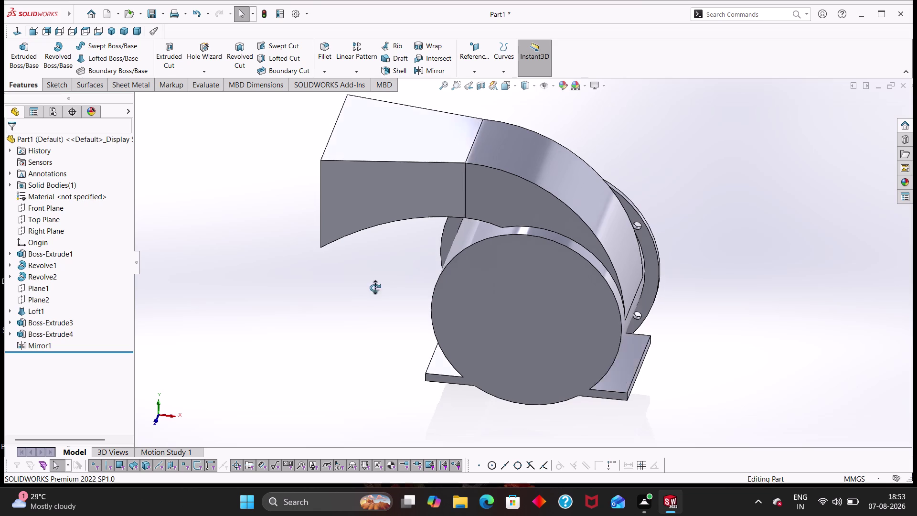
middle_drag(375, 288, 429, 262)
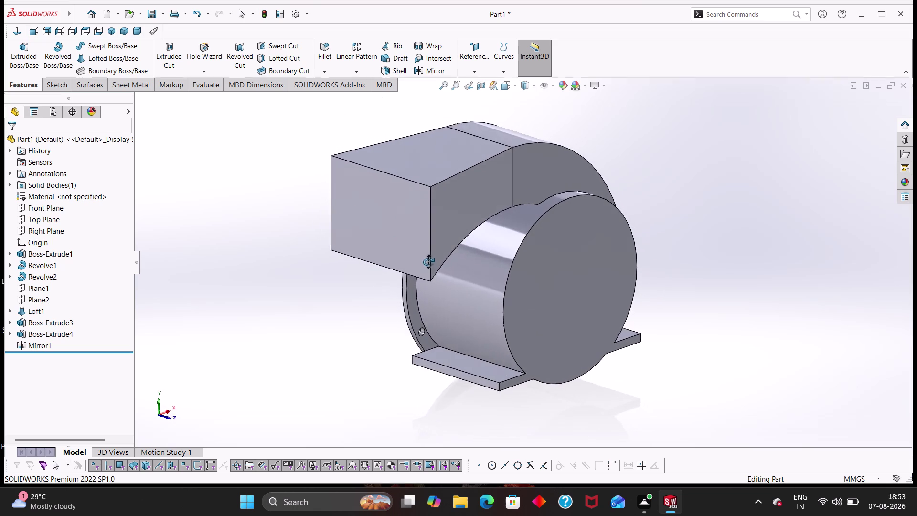
middle_drag(429, 263, 550, 268)
Select the front circular plate and start a Shell feature.
right_click(456, 291)
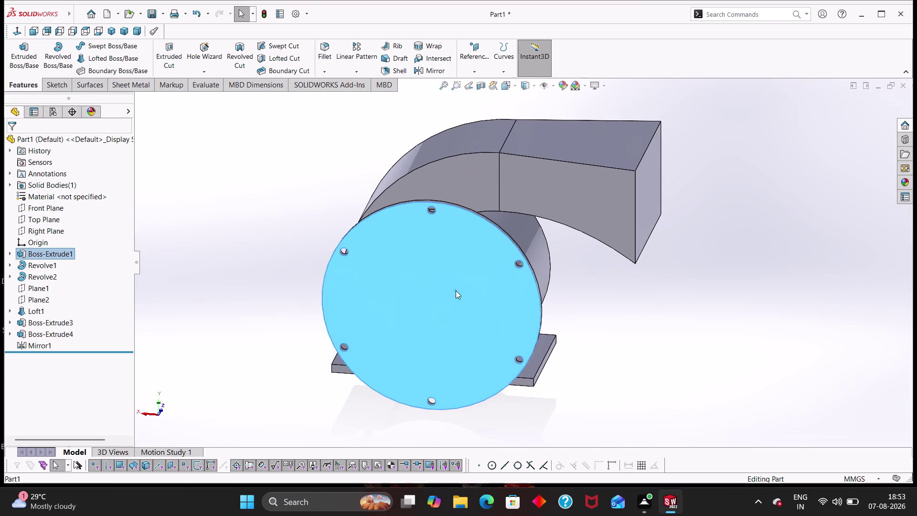
click(256, 272)
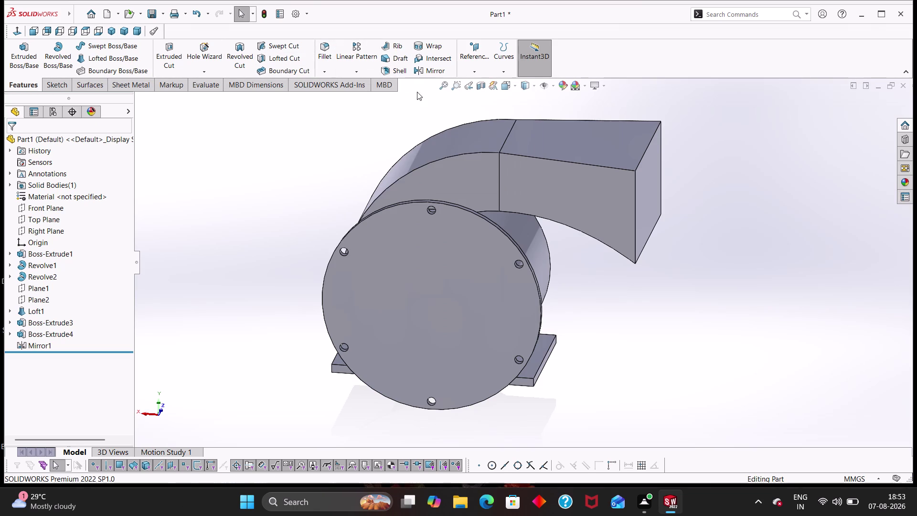
click(403, 69)
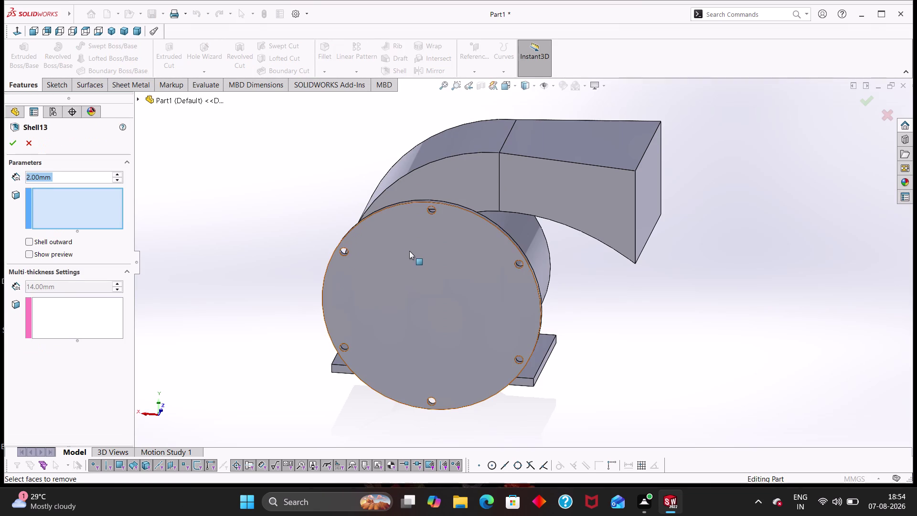
Shell the housing with 2 mm walls, removing the front circular face.
click(409, 251)
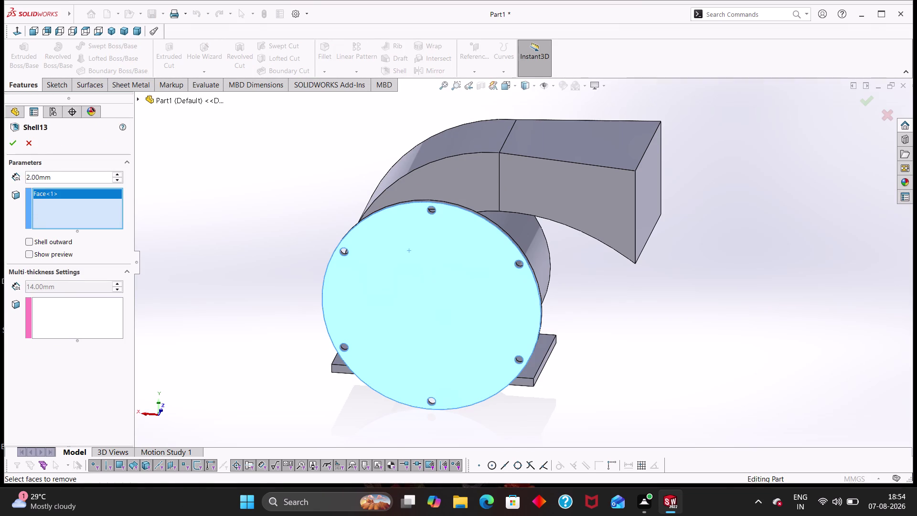
drag(55, 177, 22, 177)
key(2)
key(Return)
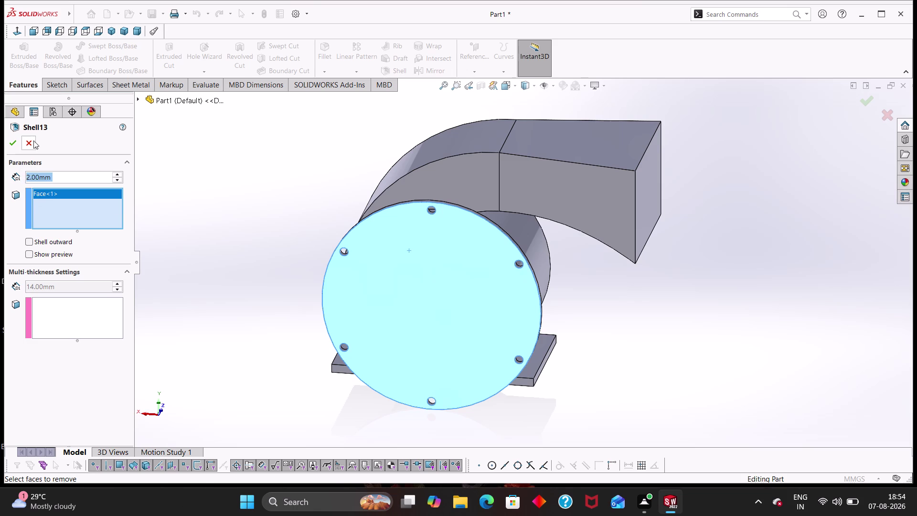
click(11, 145)
Orbit to the outlet duct and select its end face.
middle_drag(241, 263, 242, 264)
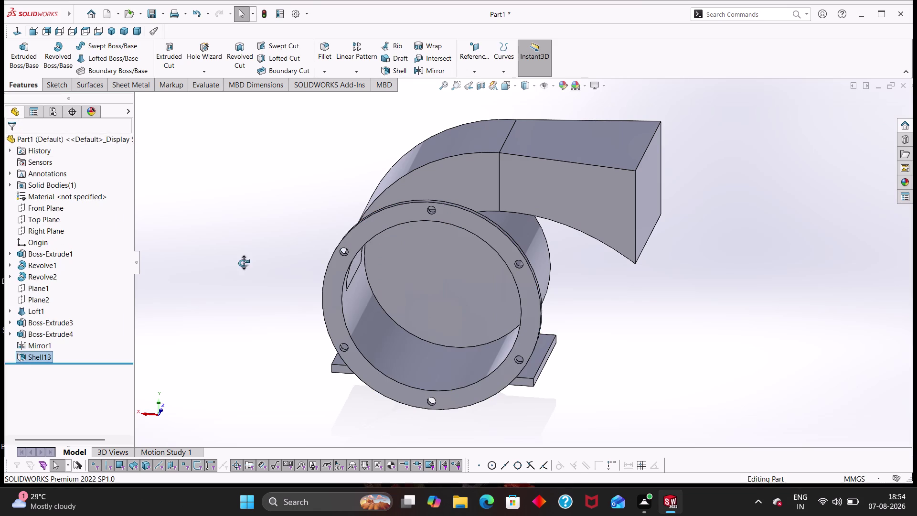
middle_drag(242, 264, 209, 179)
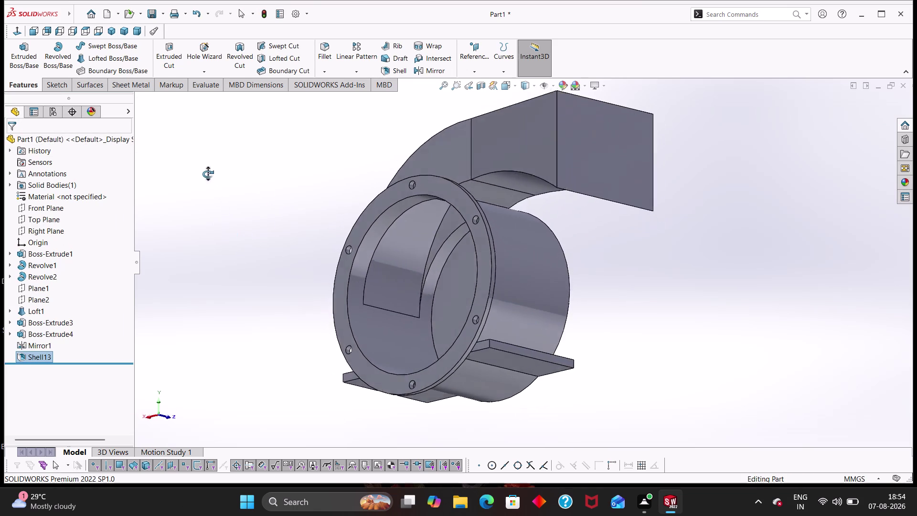
middle_drag(209, 179, 211, 252)
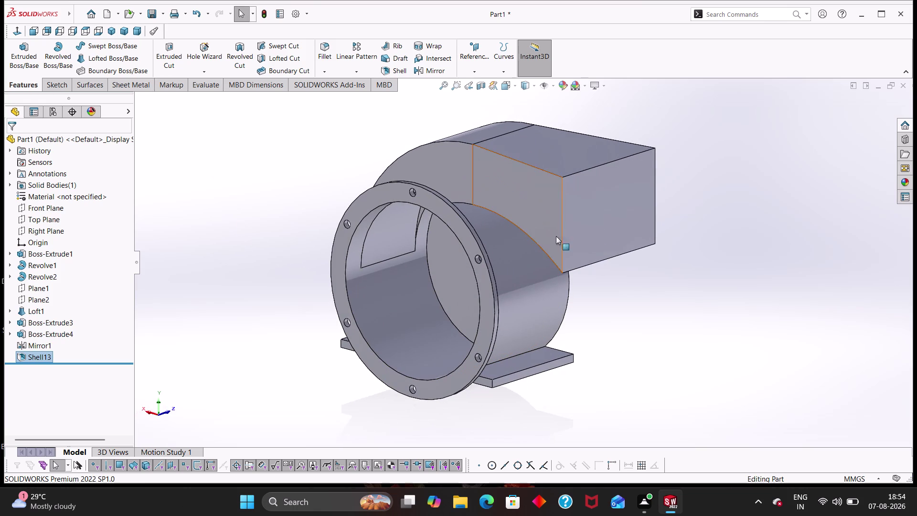
click(610, 224)
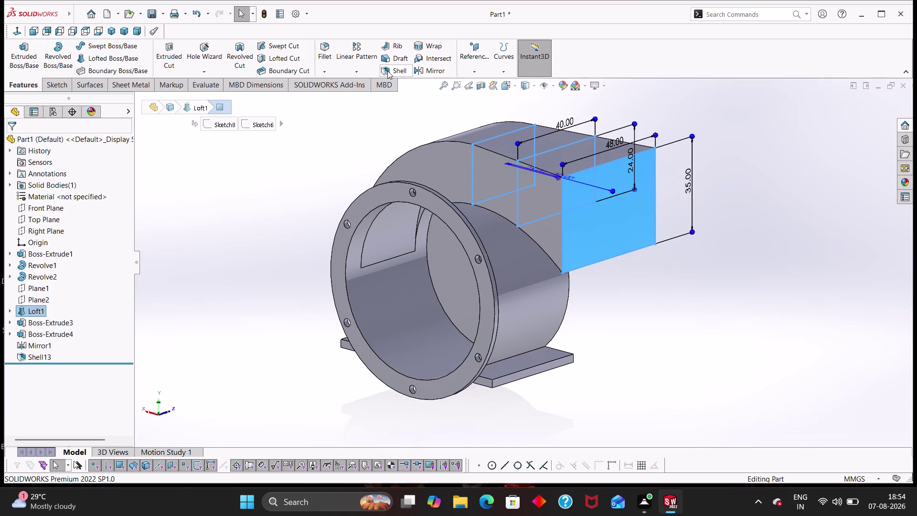
click(388, 71)
click(9, 138)
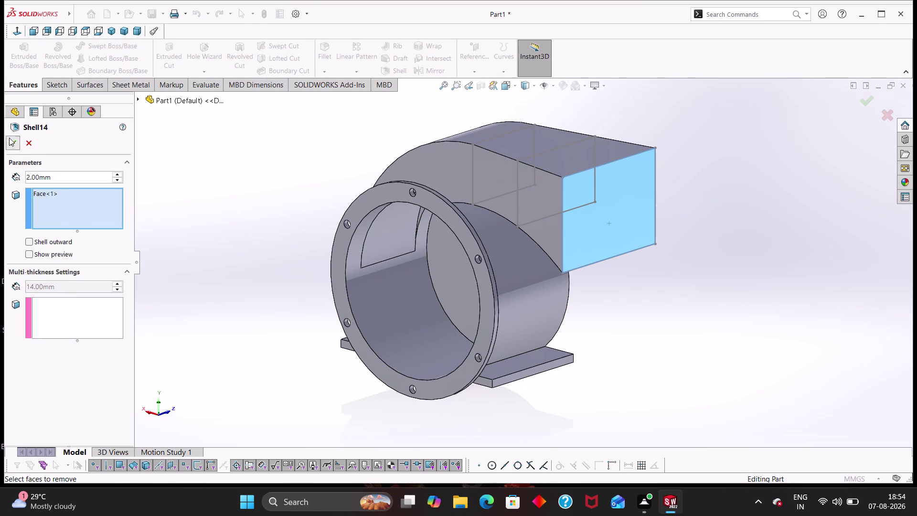
click(599, 226)
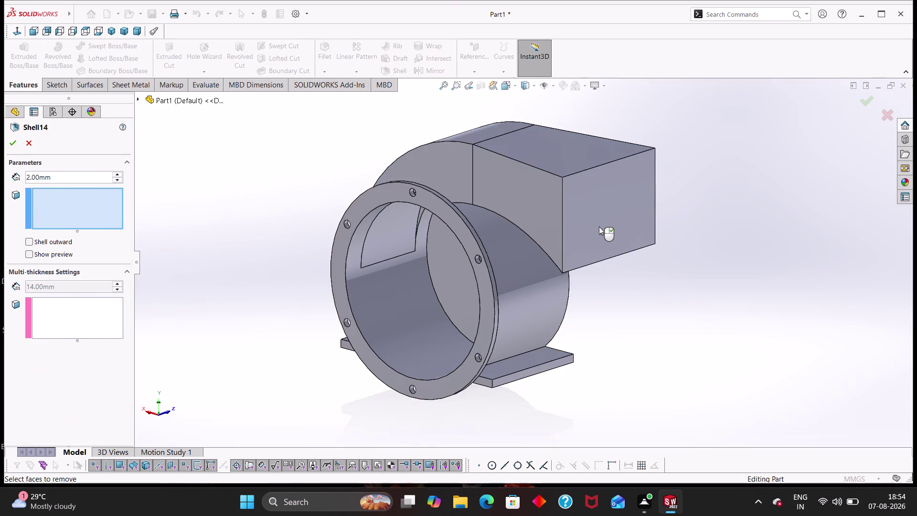
click(599, 226)
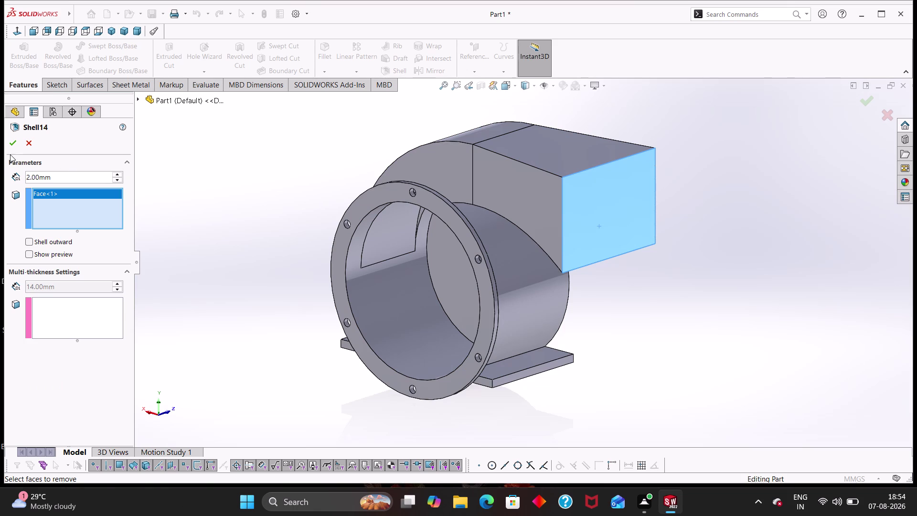
click(10, 145)
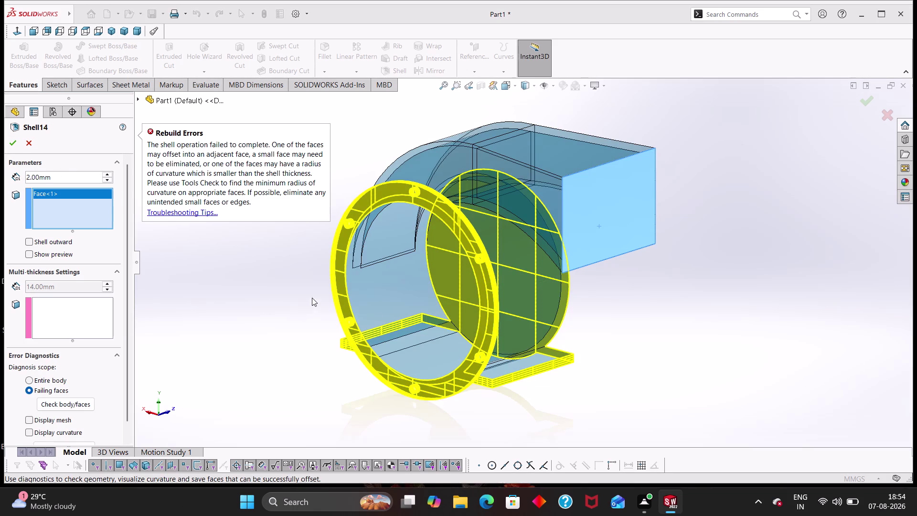
scroll(up, 3)
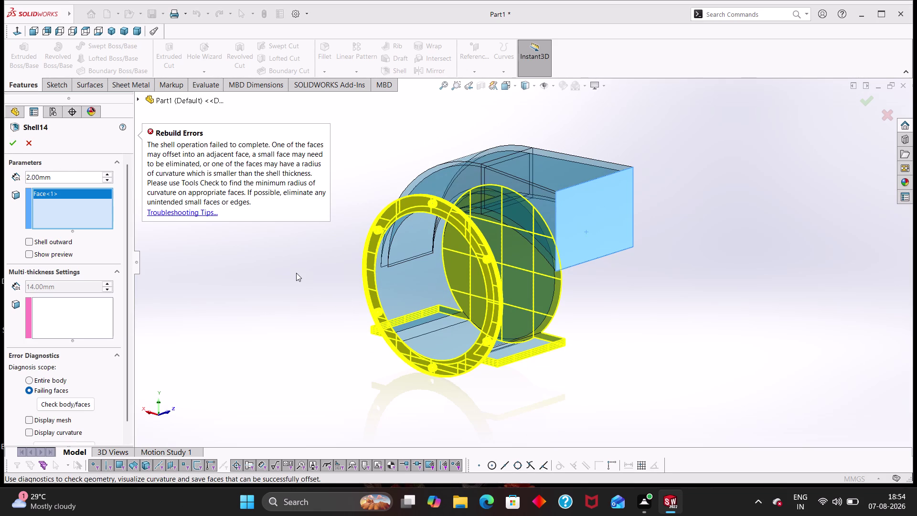
middle_drag(298, 272, 288, 214)
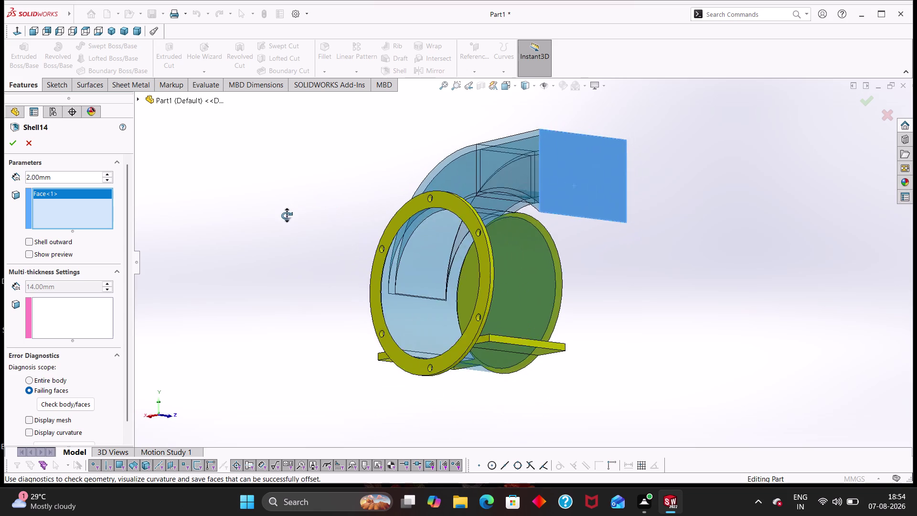
middle_drag(288, 215, 350, 258)
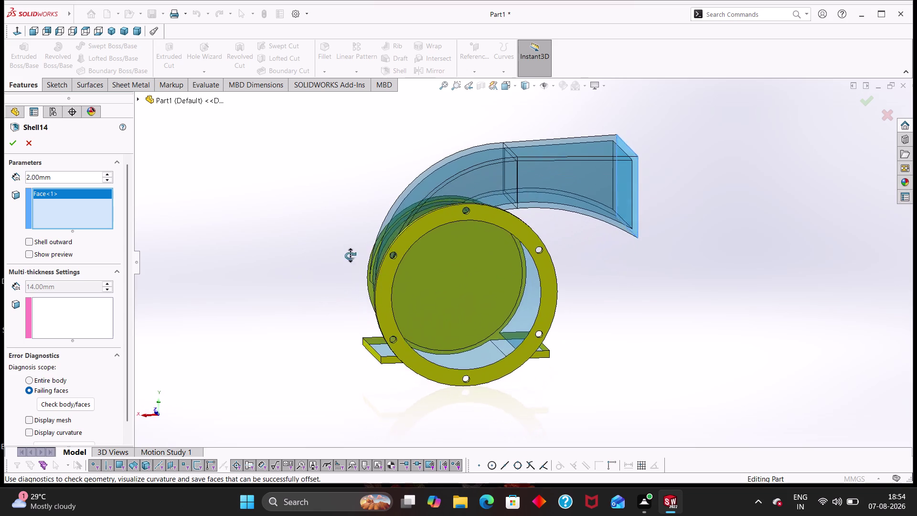
middle_drag(351, 257, 347, 246)
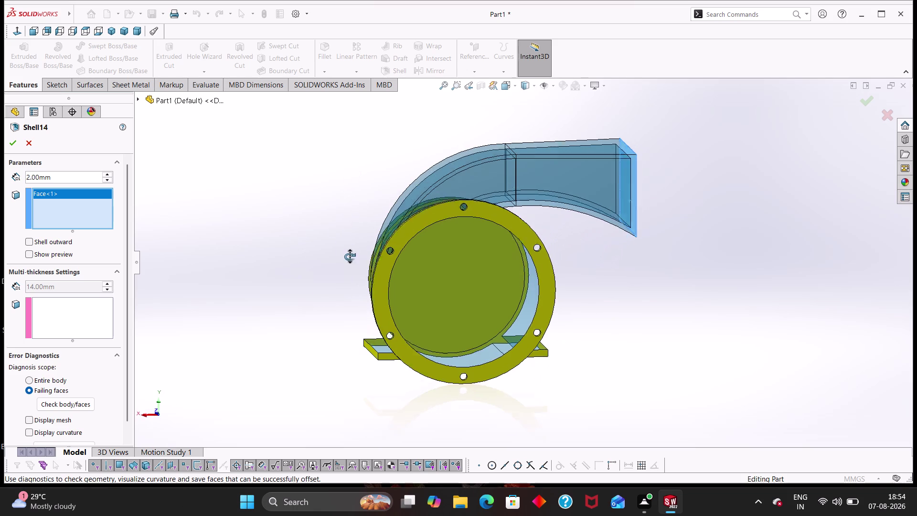
middle_drag(348, 246, 350, 259)
click(331, 258)
click(26, 141)
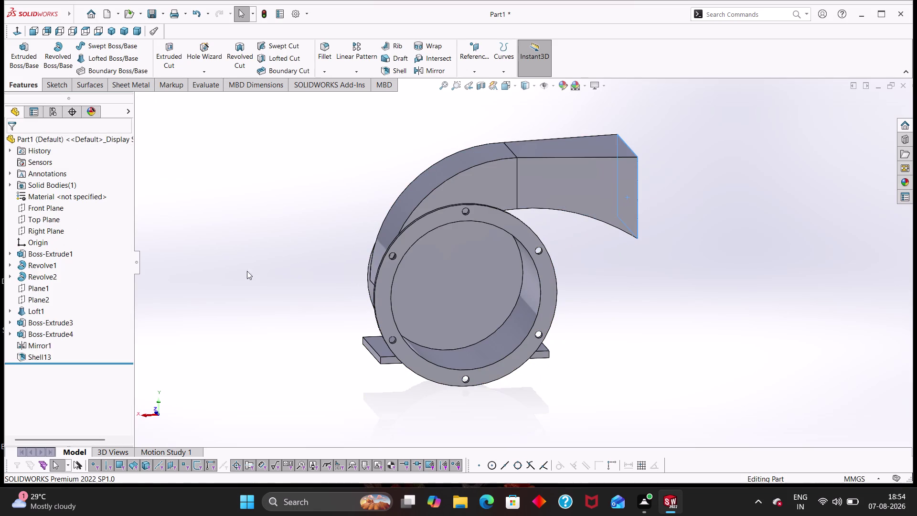
middle_drag(286, 269, 288, 261)
scroll(up, 3)
Orbit around the back of the housing to view the outlet from the side.
scroll(up, 3)
middle_drag(342, 278, 303, 210)
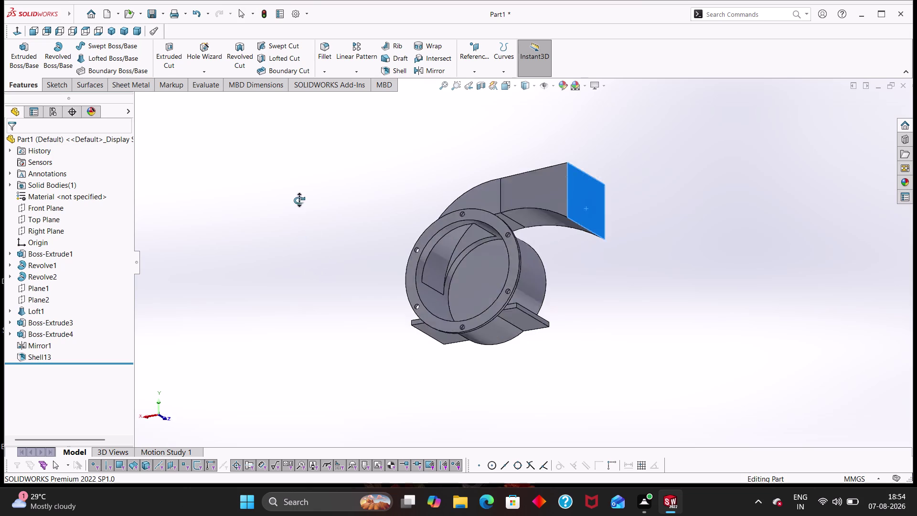
middle_drag(302, 211, 321, 307)
scroll(down, 3)
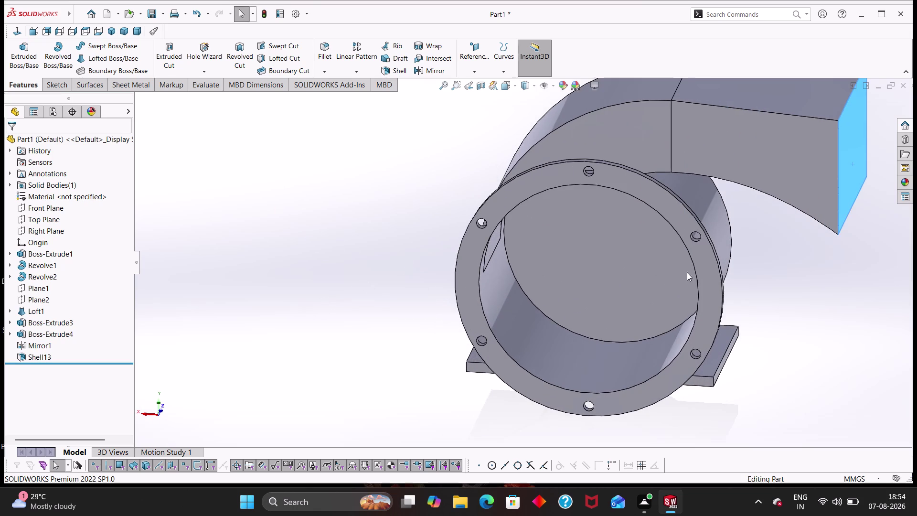
scroll(up, 3)
click(740, 263)
key(Escape)
key(Escape)
key(Escape)
scroll(down, 3)
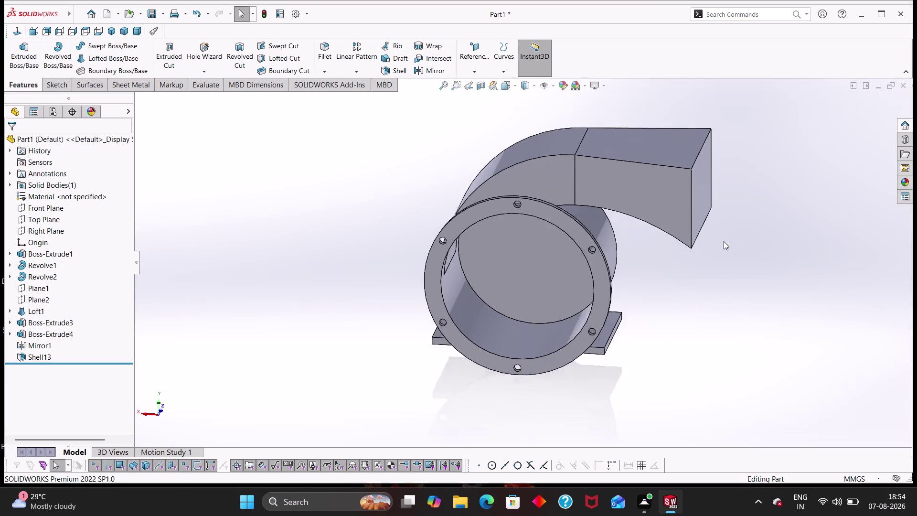
scroll(down, 3)
middle_drag(728, 227, 582, 211)
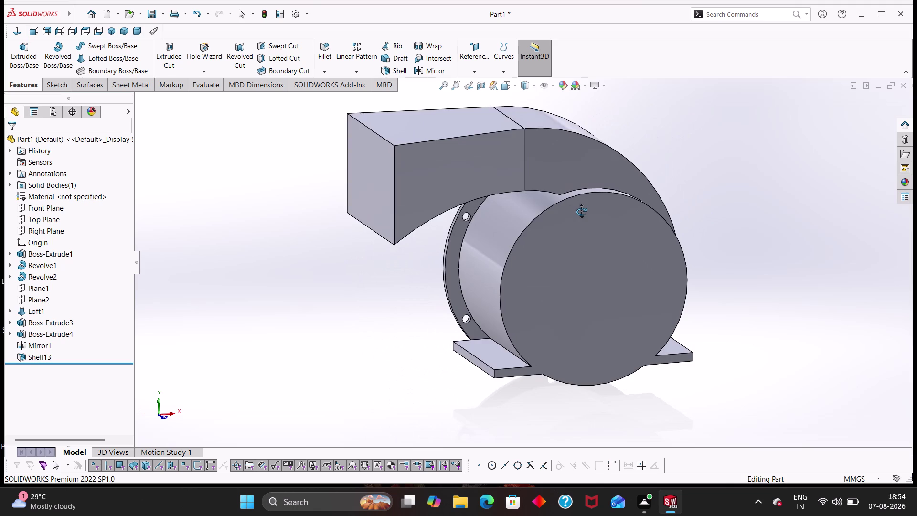
middle_drag(582, 211, 610, 222)
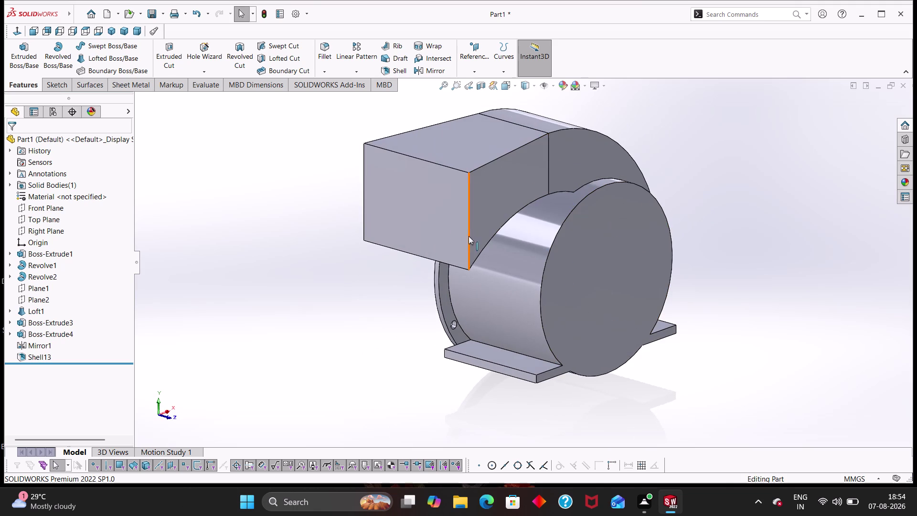
Apply a 2 mm shell to the housing with the outlet face removed.
click(452, 233)
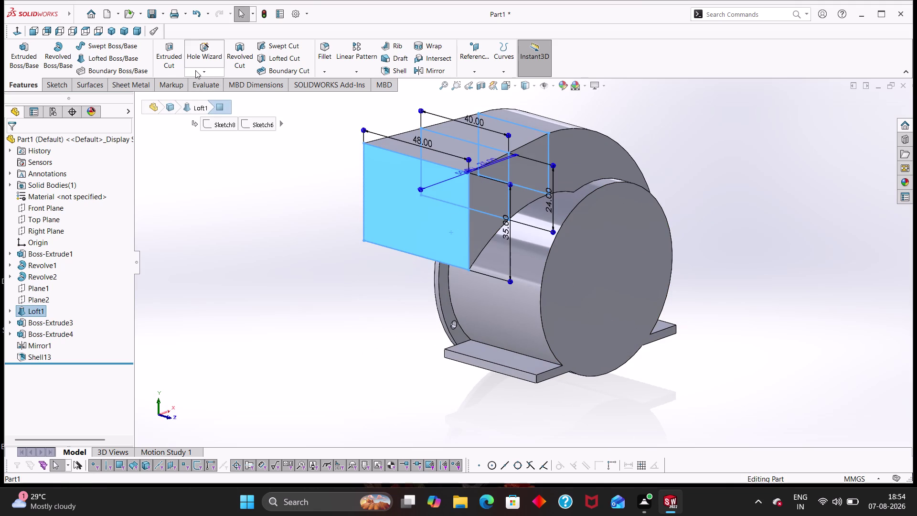
click(389, 71)
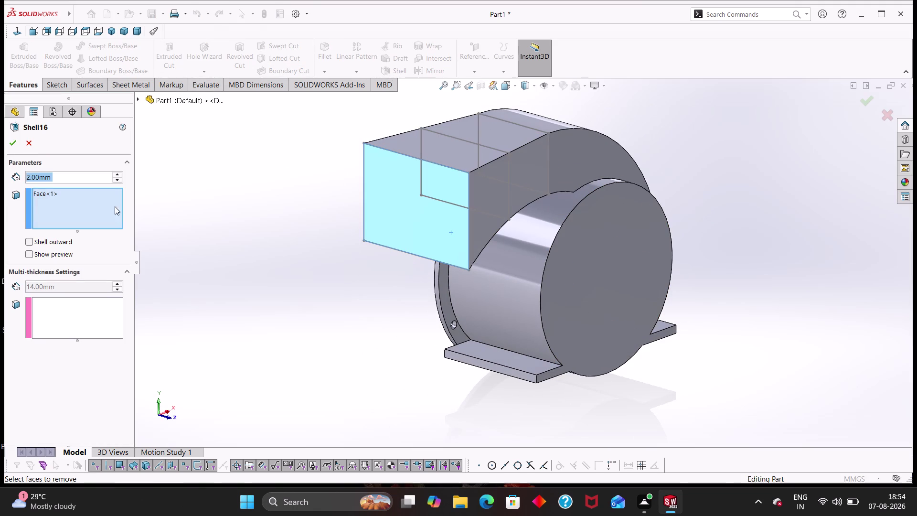
key(2)
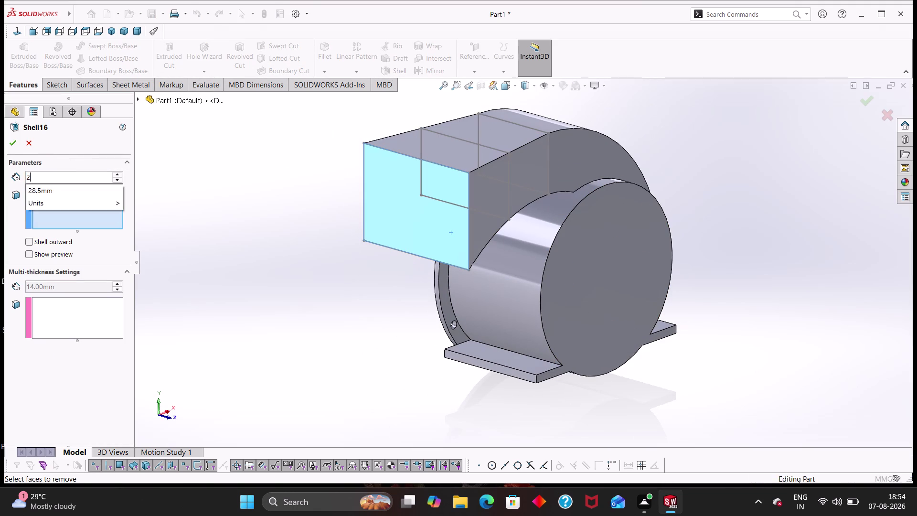
key(Return)
click(19, 141)
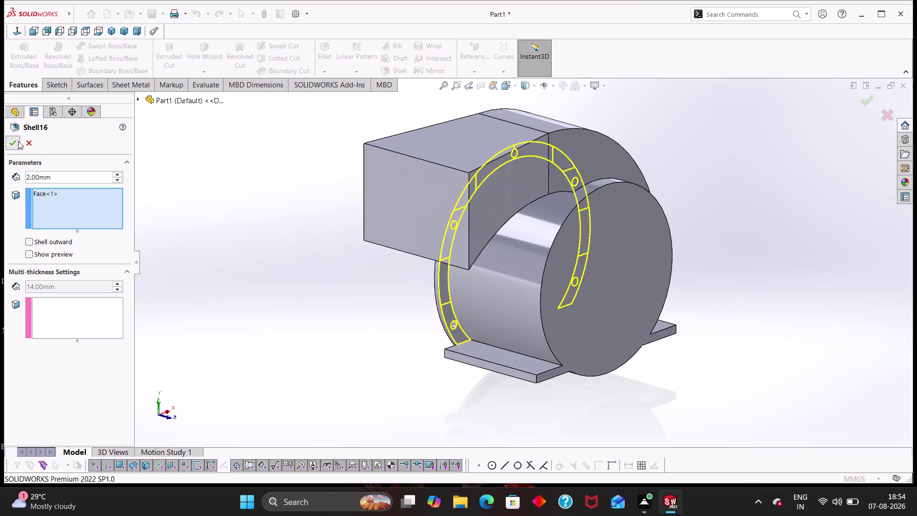
Inspect the failed shell, then cancel it and undo back to a solid housing.
middle_drag(379, 327, 471, 320)
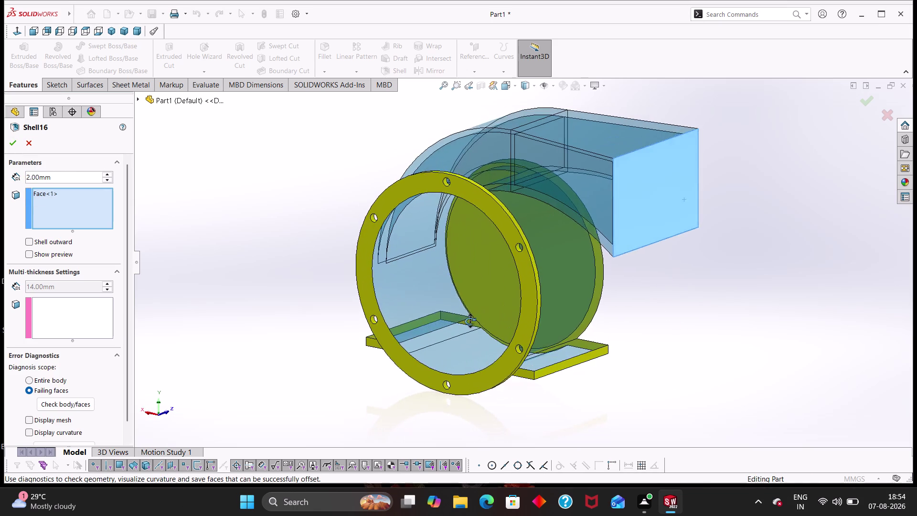
middle_drag(471, 320, 481, 325)
scroll(down, 3)
scroll(up, 3)
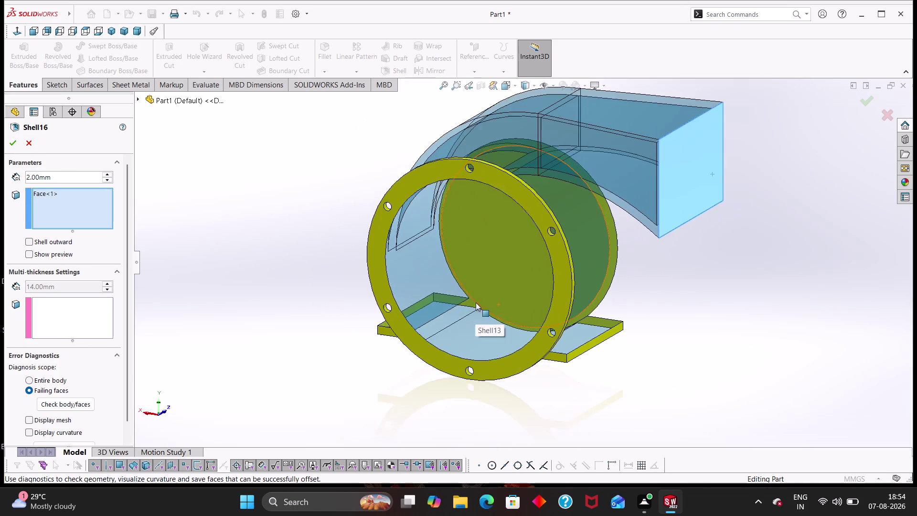
key(Escape)
key(Escape)
key(Escape)
key(ctrl+z)
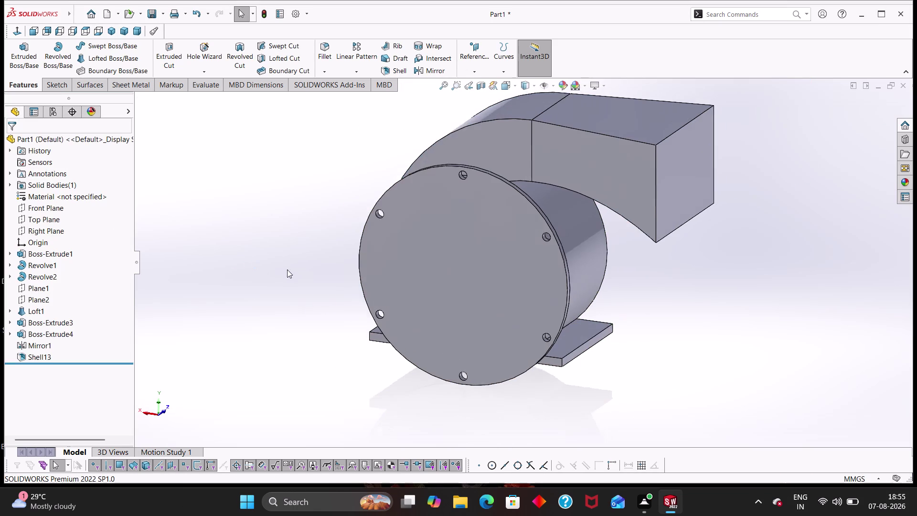
Replace Shell13 with a 2 mm shell removing both the outlet and inlet faces.
click(396, 74)
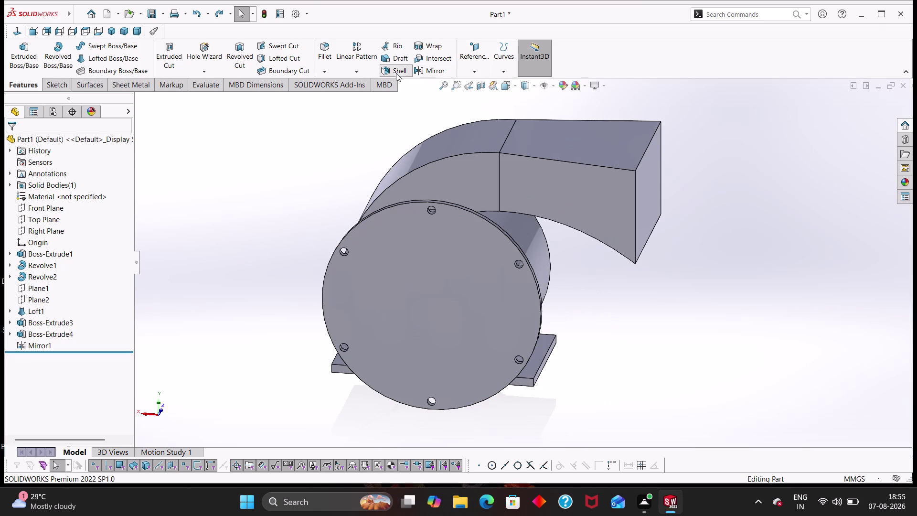
click(439, 277)
click(645, 207)
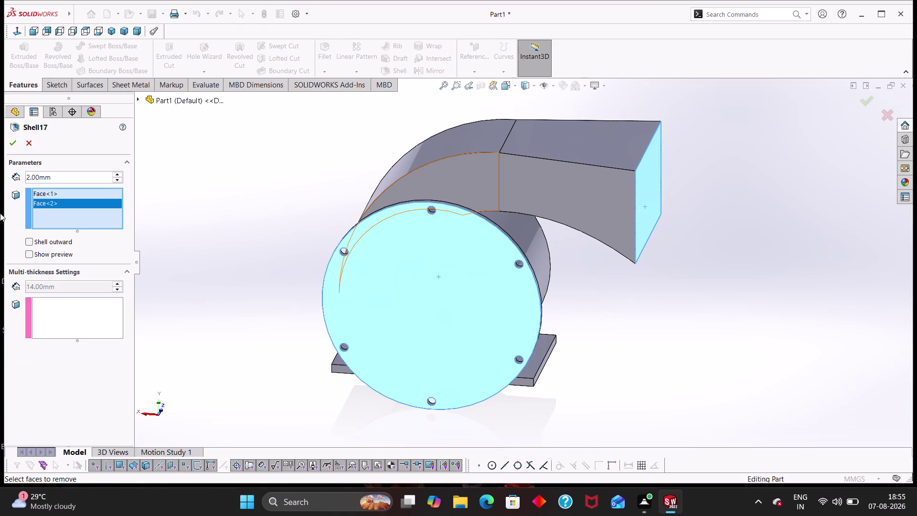
click(16, 144)
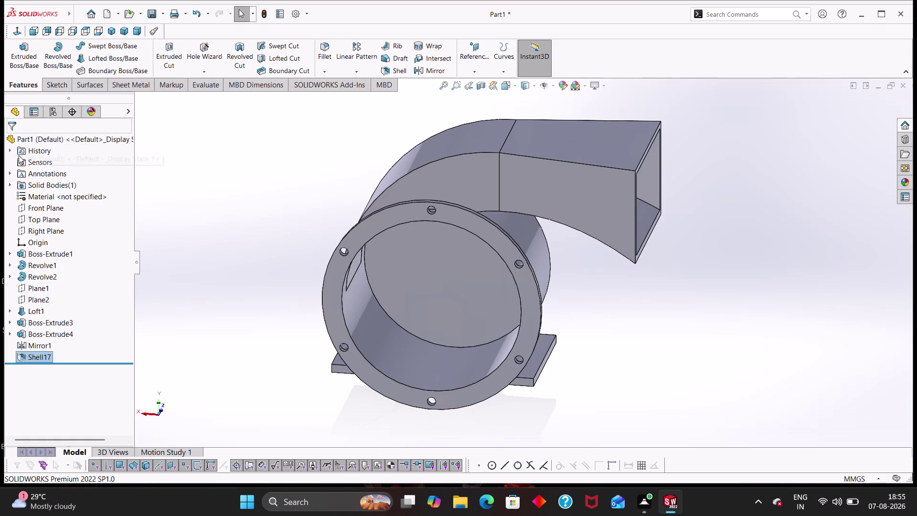
Orbit the hollow housing to check the open outlet and curved scroll side.
middle_drag(204, 245, 132, 197)
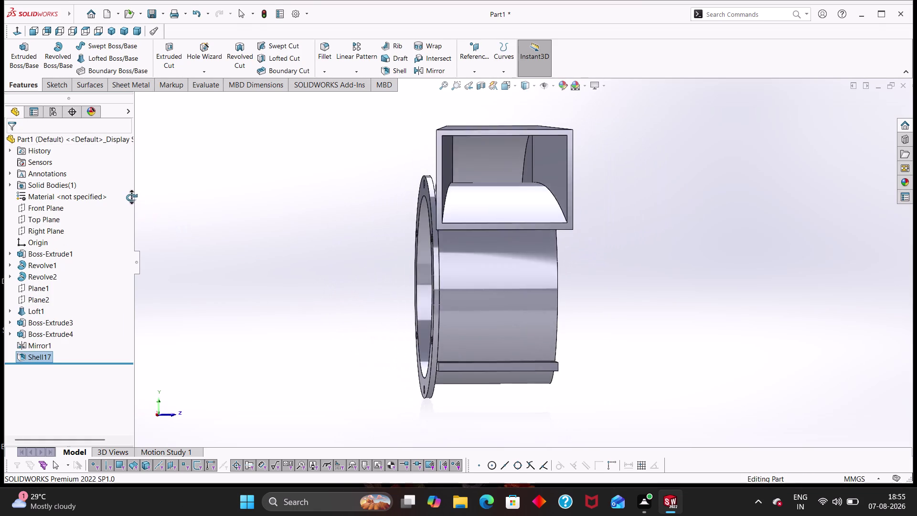
middle_drag(132, 198, 202, 217)
scroll(up, 3)
middle_drag(285, 264, 265, 251)
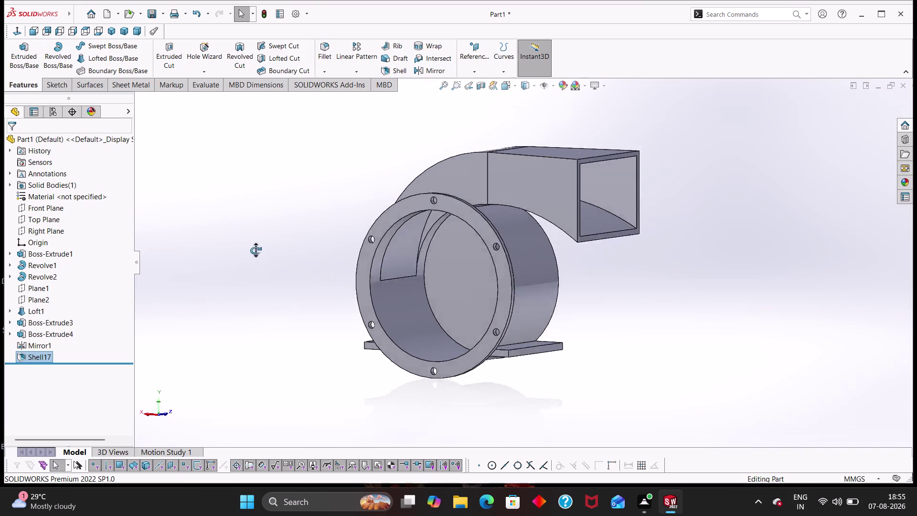
middle_drag(264, 252, 294, 283)
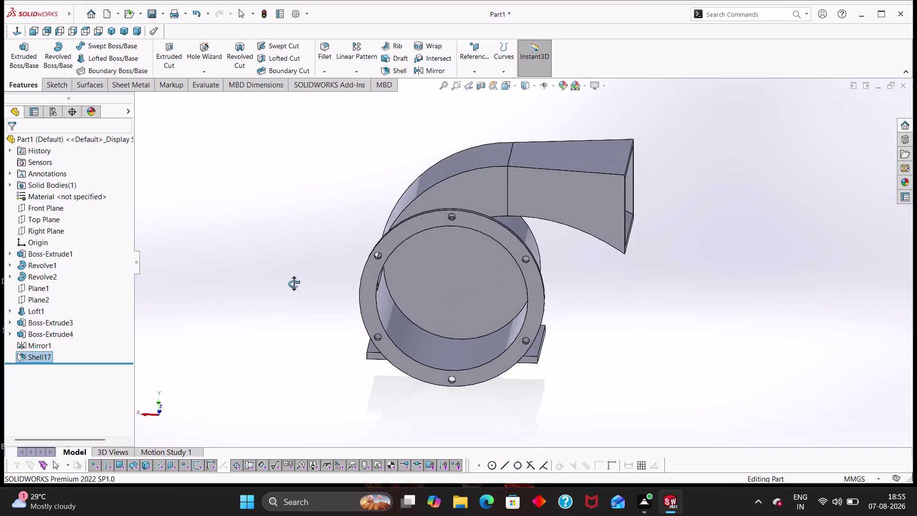
middle_drag(294, 283, 625, 254)
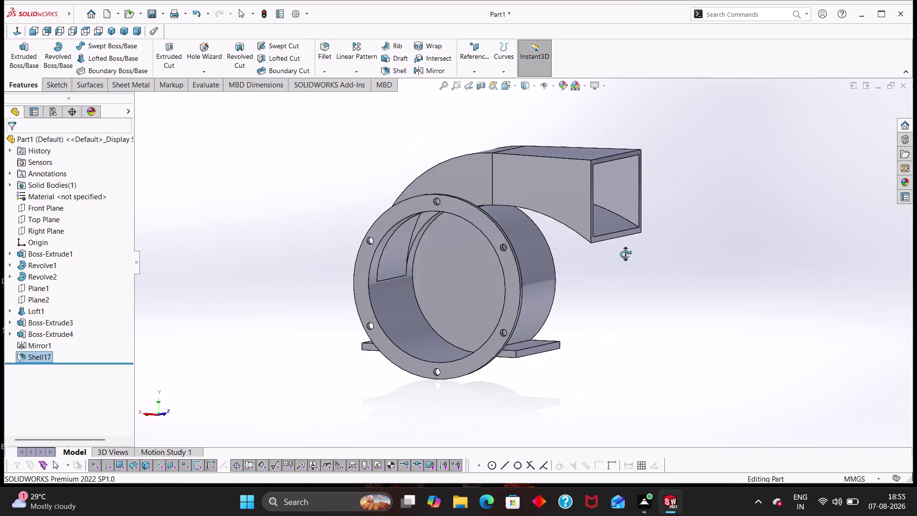
middle_drag(626, 254, 717, 297)
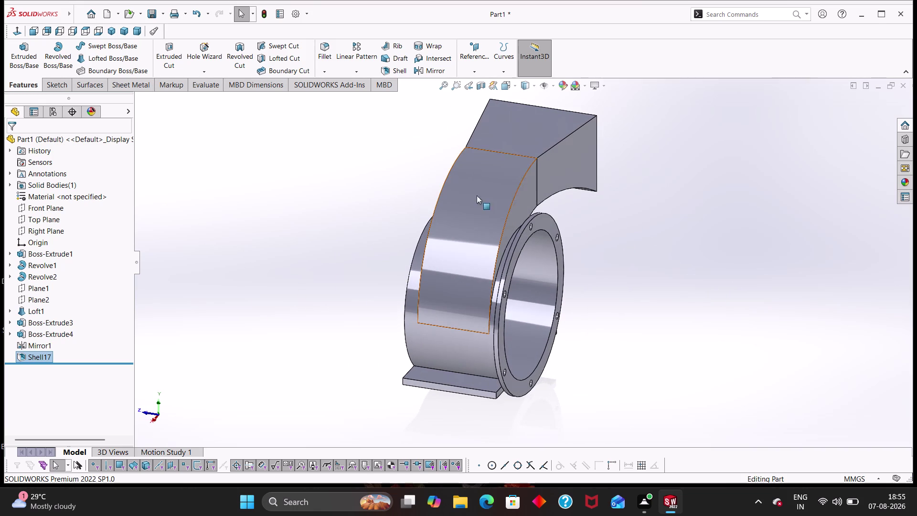
click(321, 49)
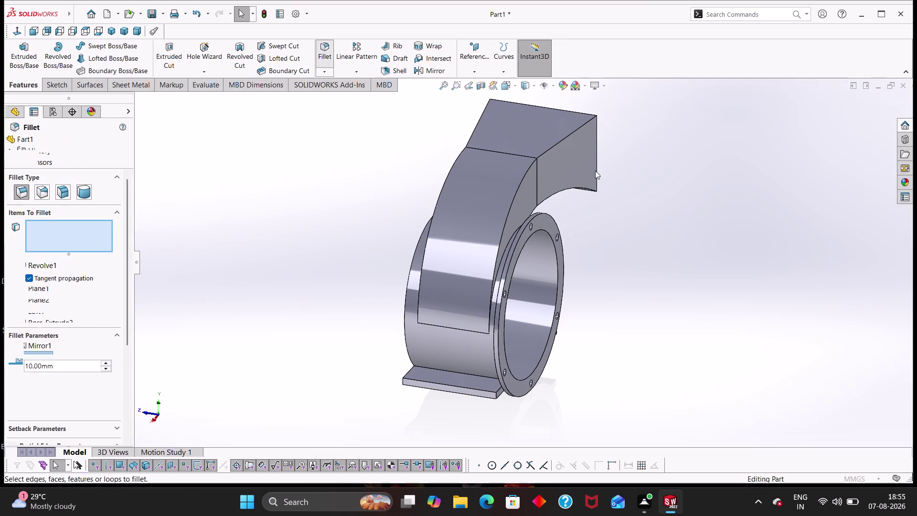
Select the curved scroll and outlet top edges on both sides for a fillet.
click(527, 173)
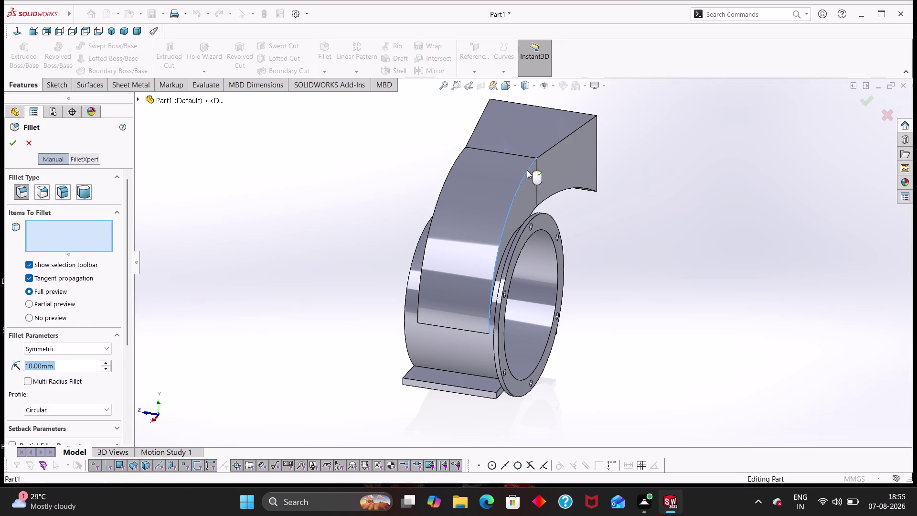
click(541, 153)
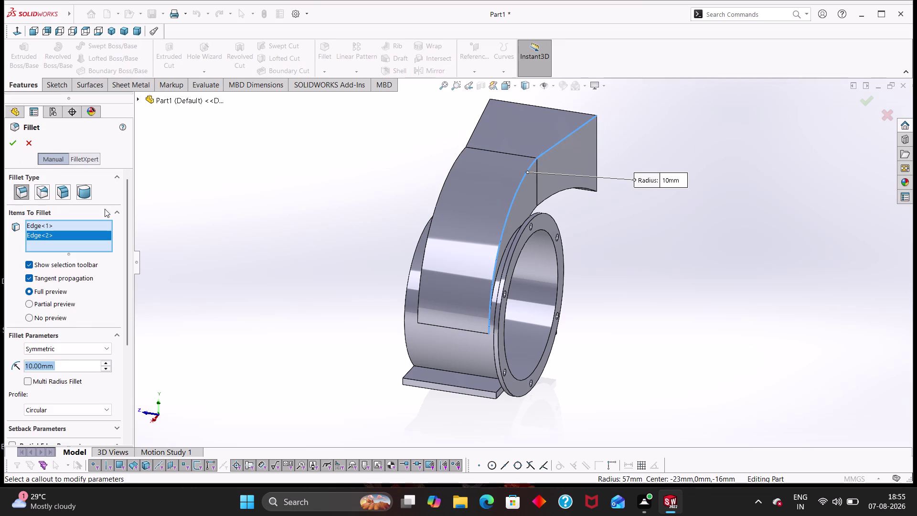
click(23, 186)
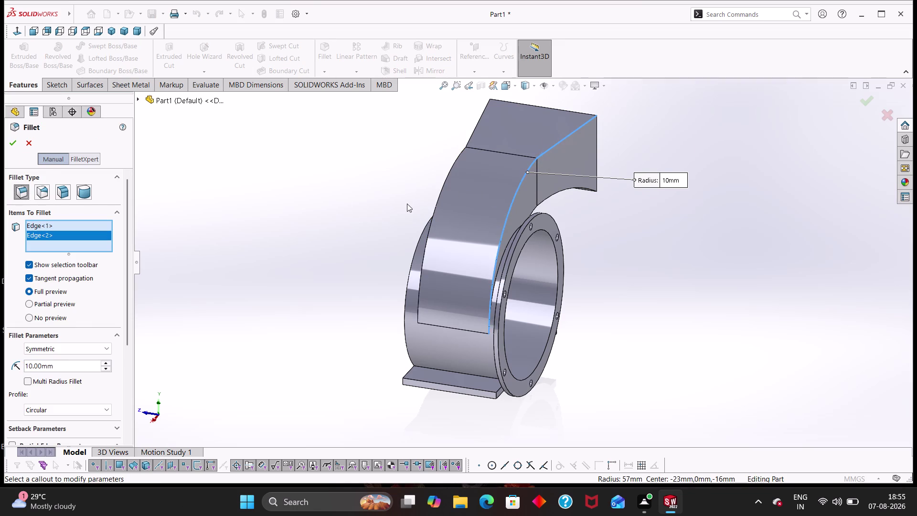
middle_drag(404, 200, 453, 207)
click(439, 152)
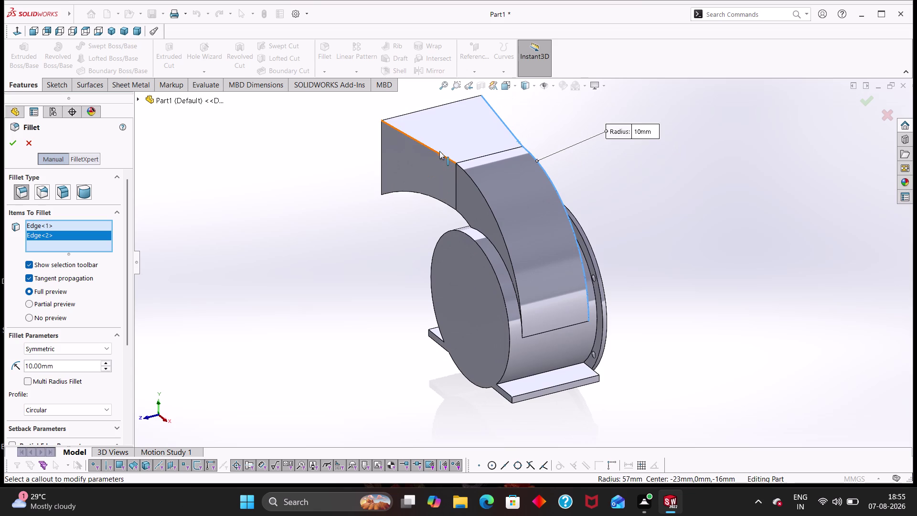
click(476, 182)
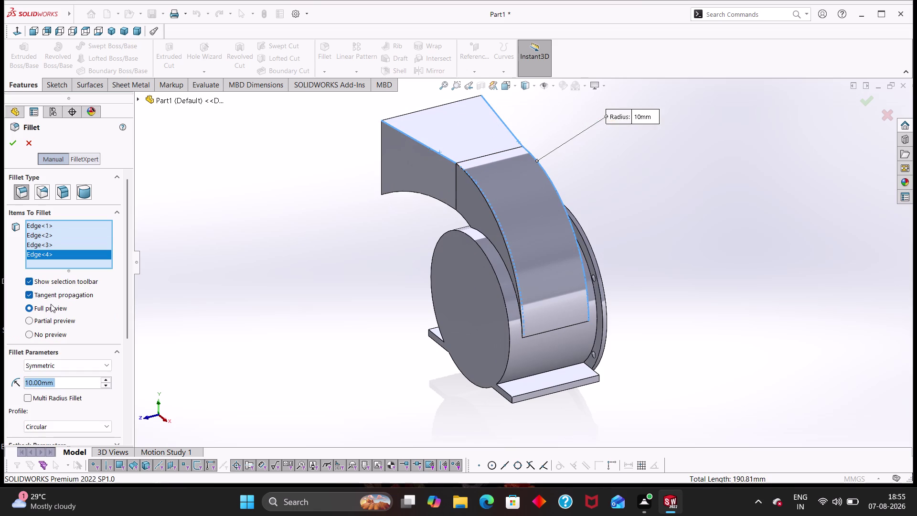
Switch the fillet to partial preview and try applying it.
scroll(down, 3)
drag(127, 293, 135, 378)
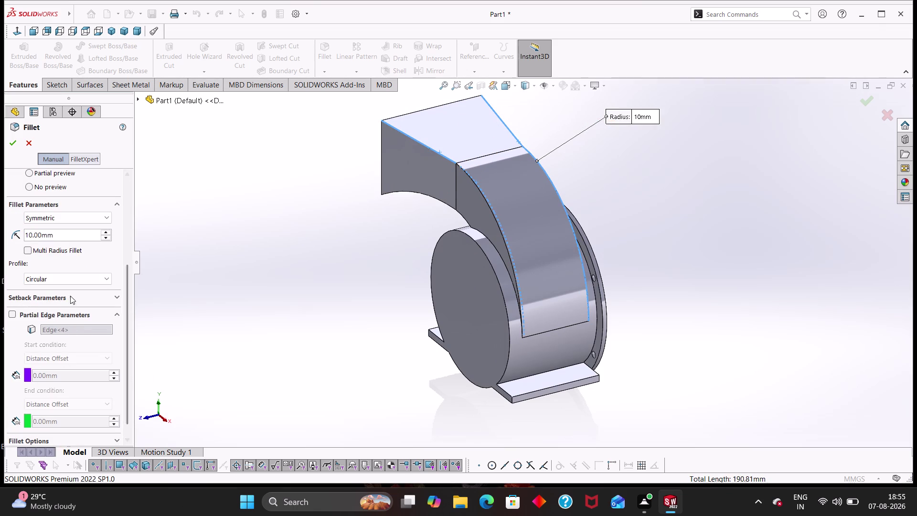
drag(128, 307, 128, 370)
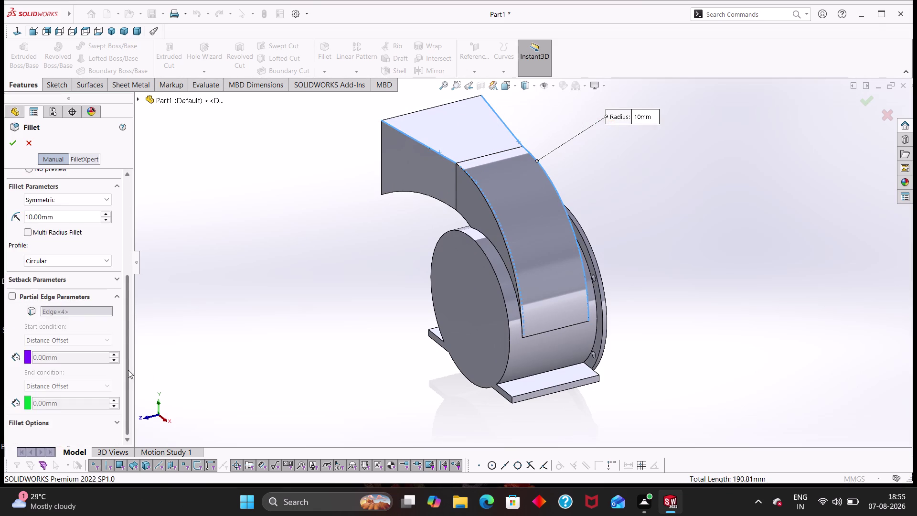
drag(128, 370, 132, 219)
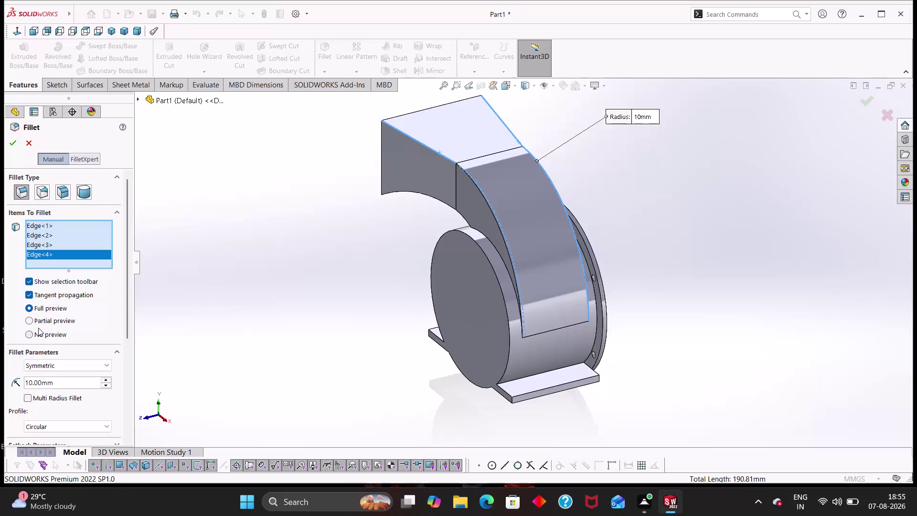
click(31, 321)
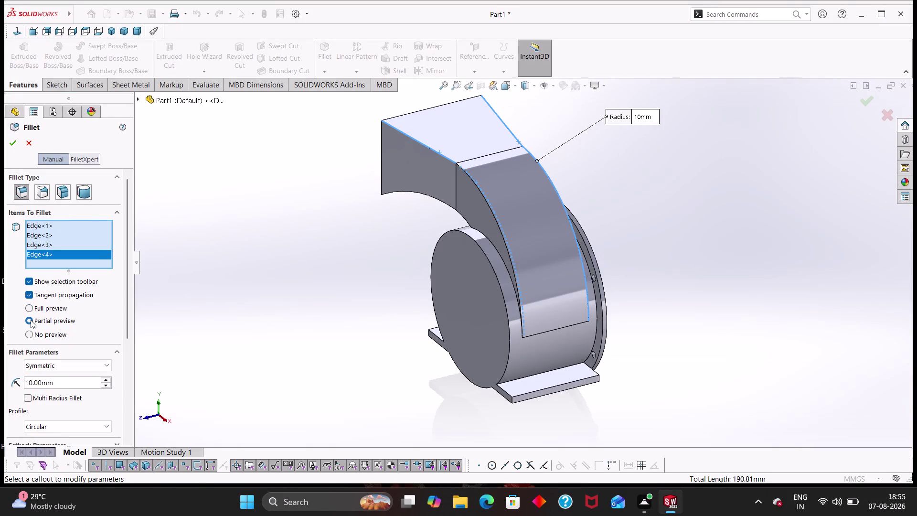
click(30, 308)
click(16, 140)
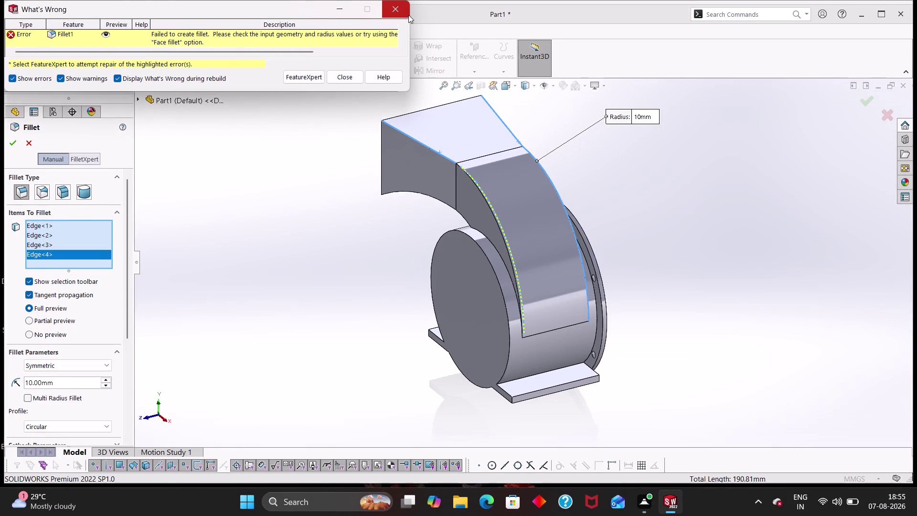
Dismiss the fillet error report and cancel the failed fillet.
click(400, 13)
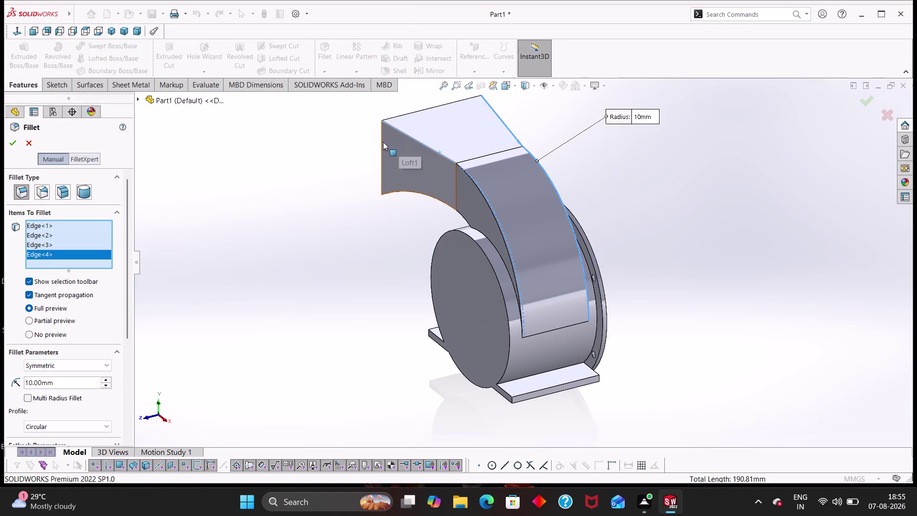
key(ctrl+z)
key(ctrl+z)
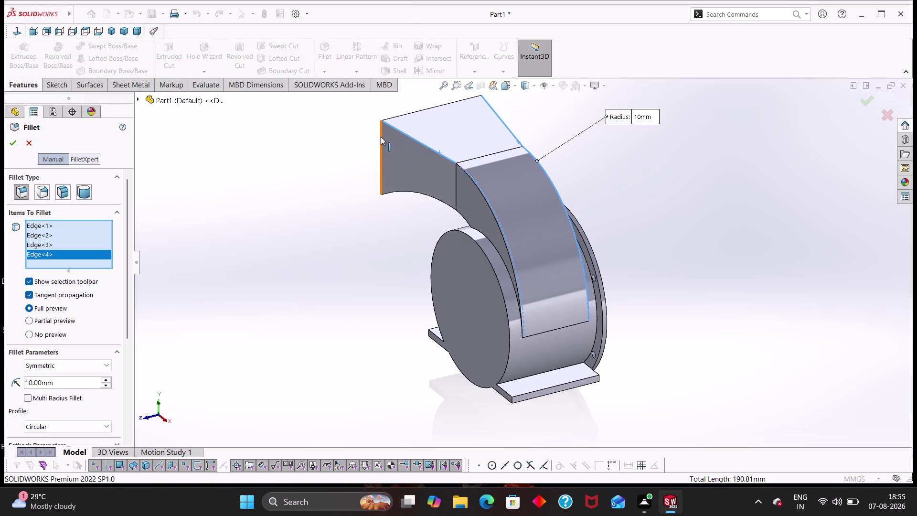
click(23, 146)
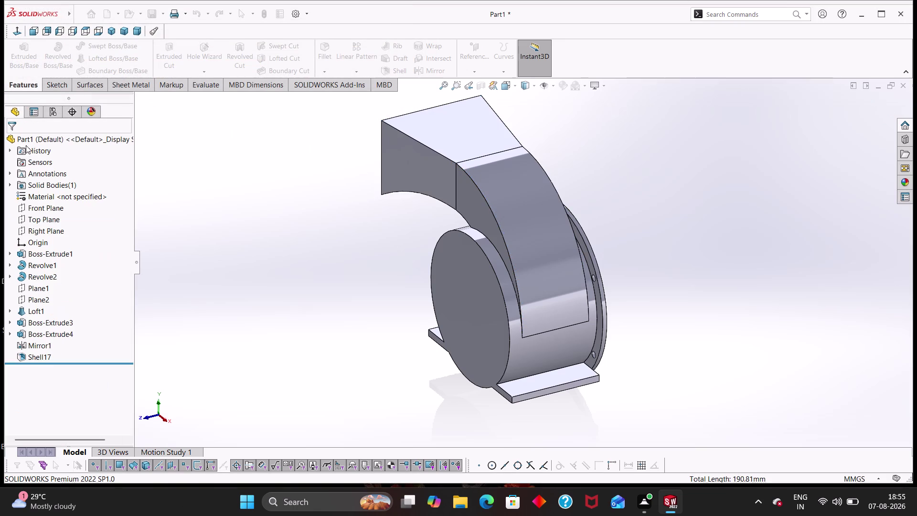
Undo Shell17 so the blower housing is solid again.
middle_drag(300, 183, 436, 129)
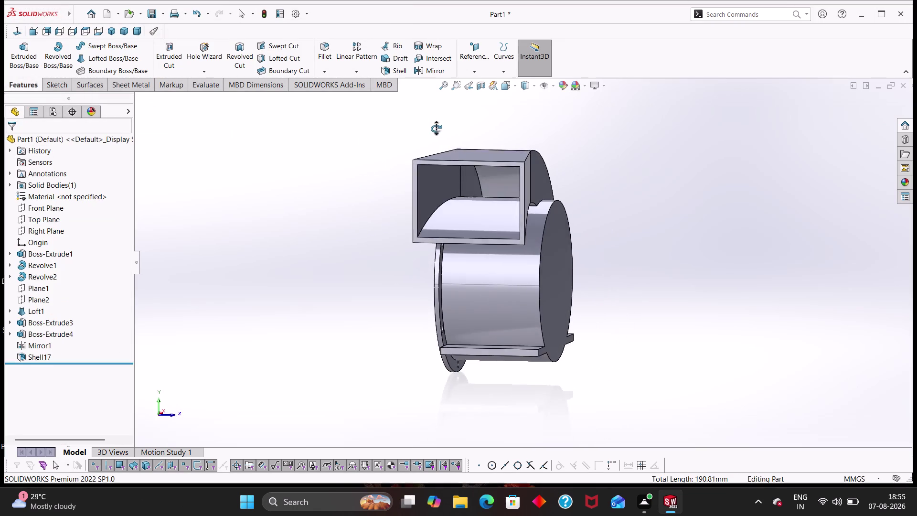
middle_drag(436, 129, 461, 141)
key(ctrl+z)
key(ctrl+z)
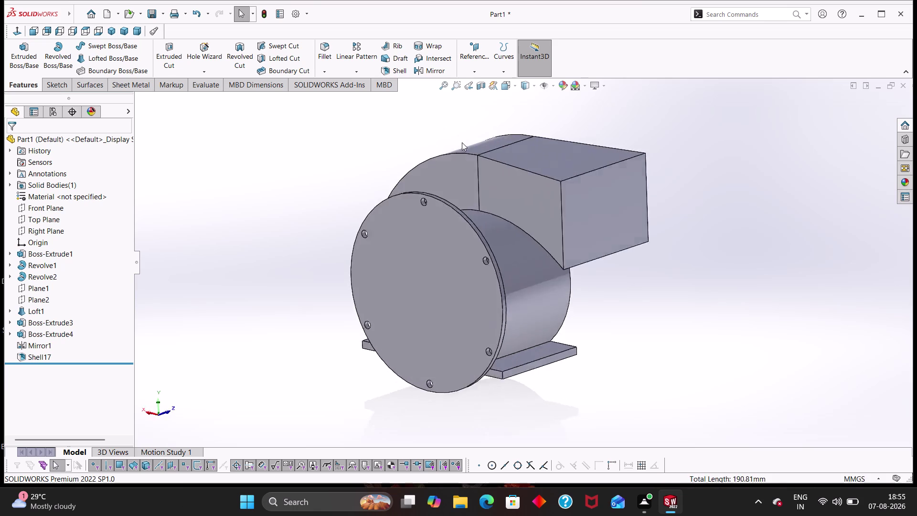
Restore the Mirror1 feature and orbit to view the scroll from above.
middle_drag(430, 239, 535, 268)
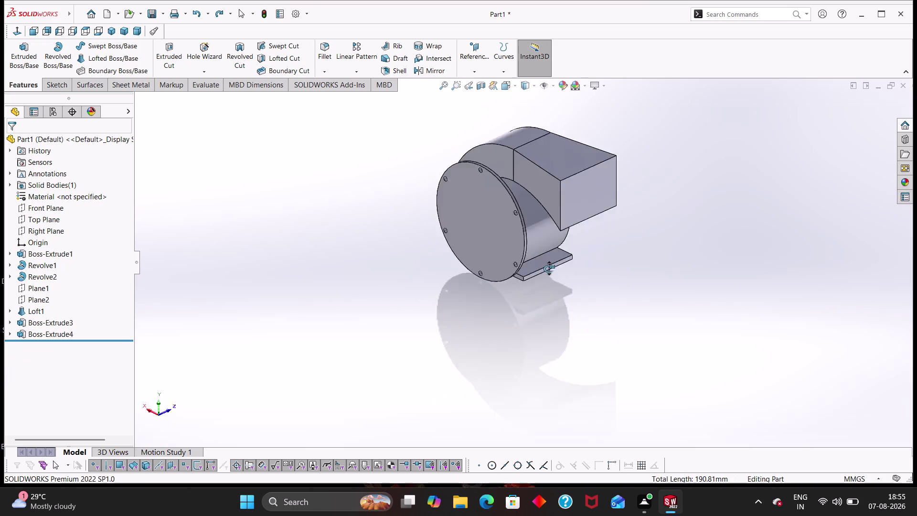
middle_drag(536, 269, 579, 255)
scroll(down, 3)
scroll(up, 3)
middle_drag(621, 240, 397, 262)
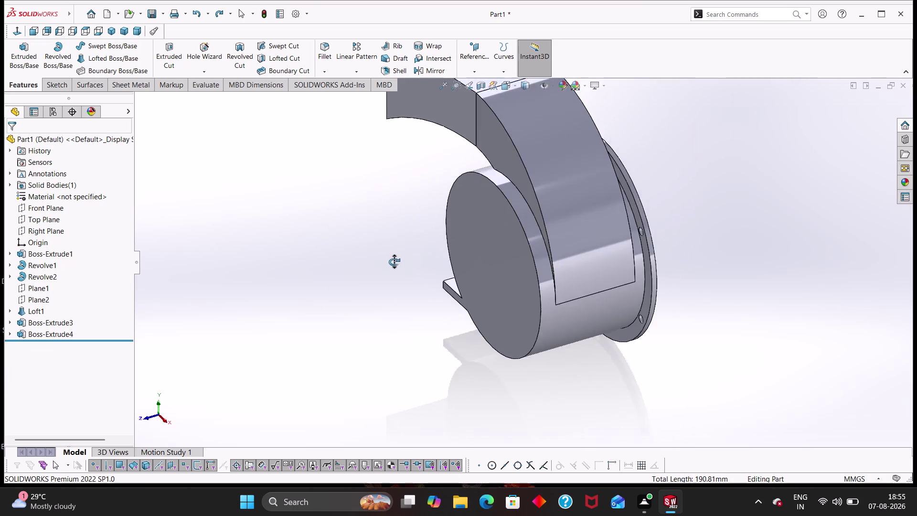
middle_drag(398, 262, 407, 260)
click(220, 13)
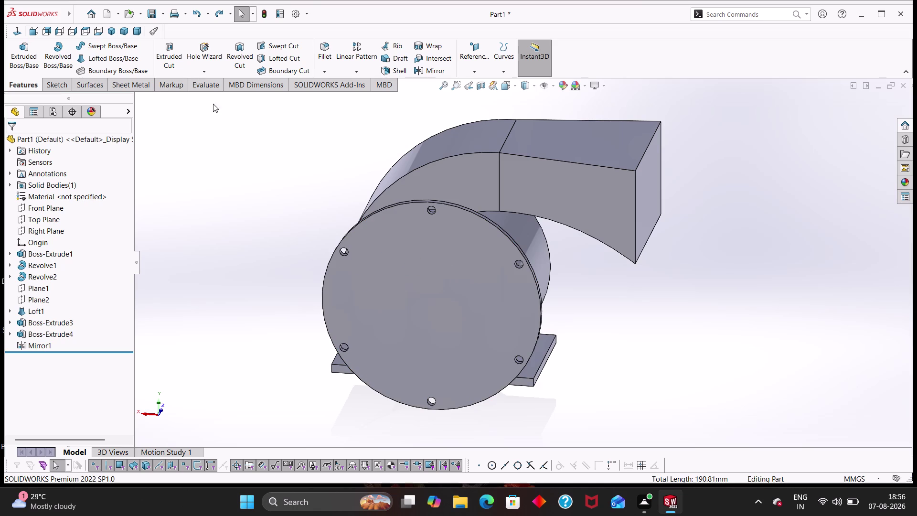
middle_drag(304, 182, 359, 211)
scroll(up, 3)
middle_drag(366, 200, 385, 201)
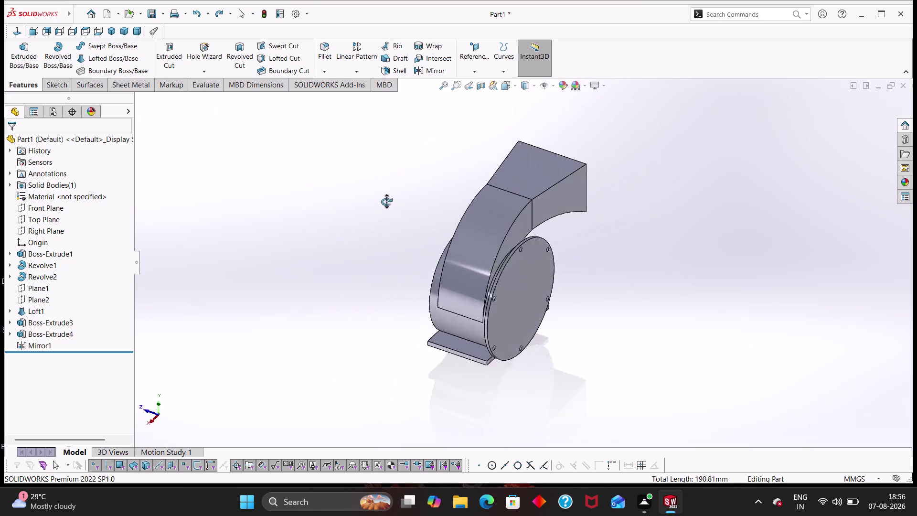
middle_drag(385, 201, 390, 195)
Start a fillet on the curved scroll edges and an outlet top edge.
click(319, 57)
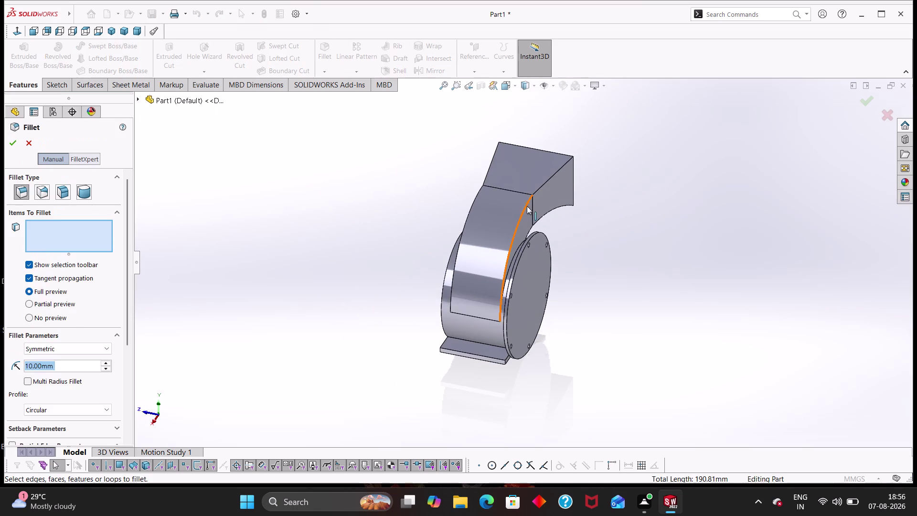
click(525, 204)
click(540, 188)
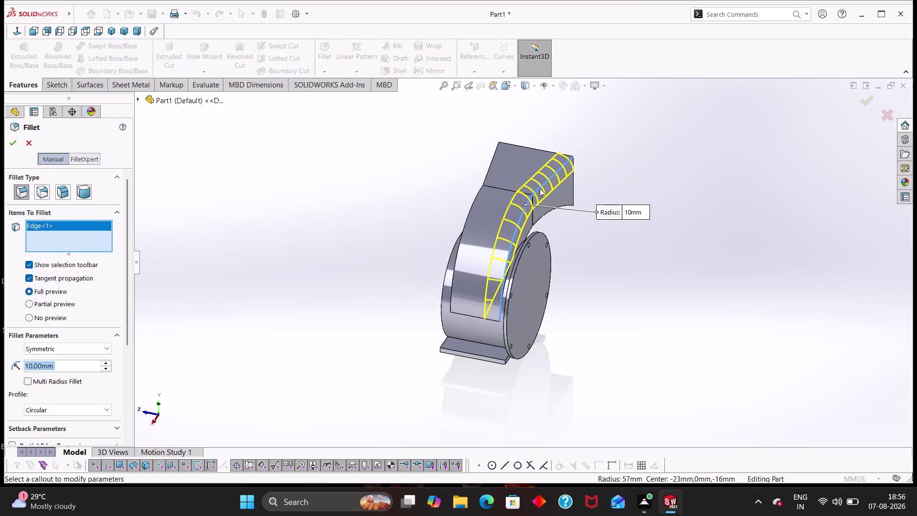
middle_drag(387, 207, 456, 209)
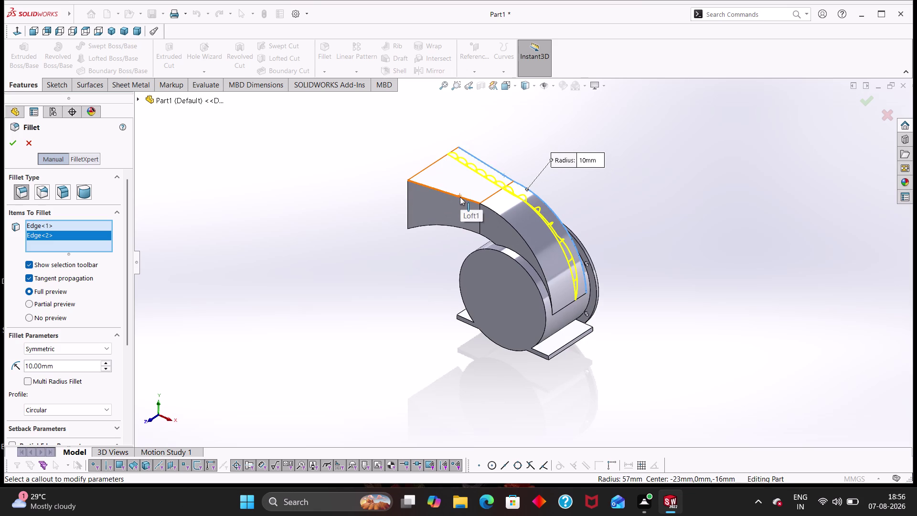
click(460, 196)
click(507, 221)
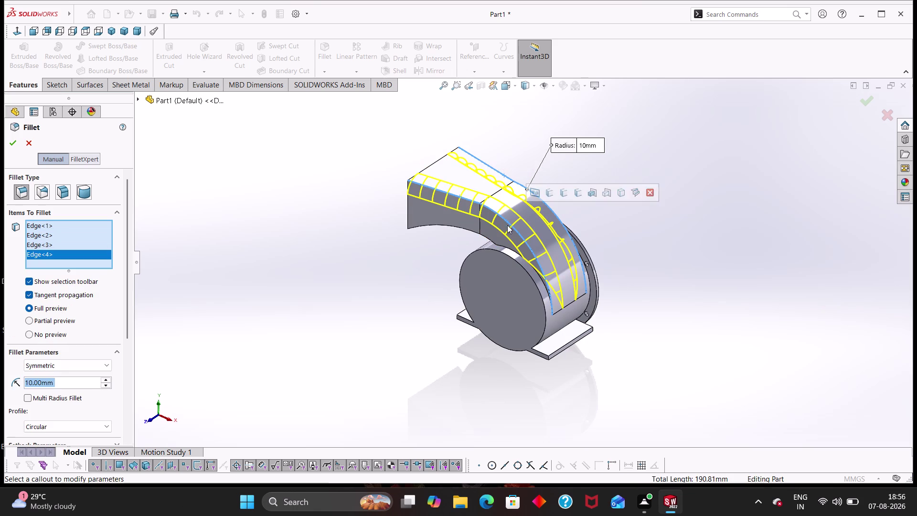
Add the corner edges of both base feet to the fillet.
scroll(up, 3)
scroll(down, 3)
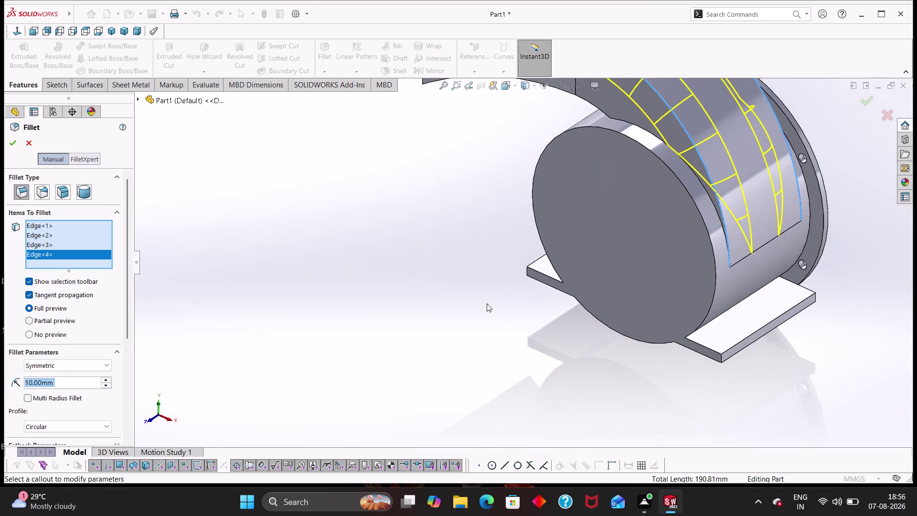
middle_drag(499, 300, 519, 259)
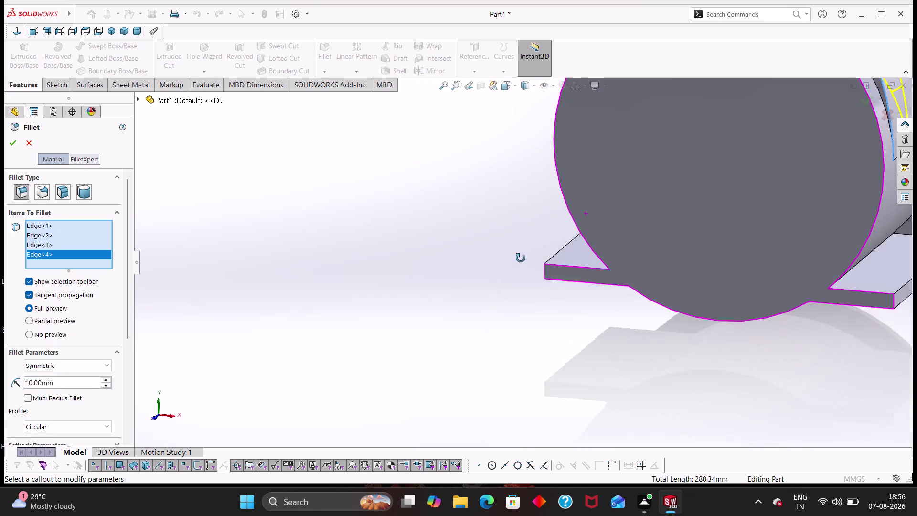
middle_drag(519, 259, 540, 217)
click(543, 281)
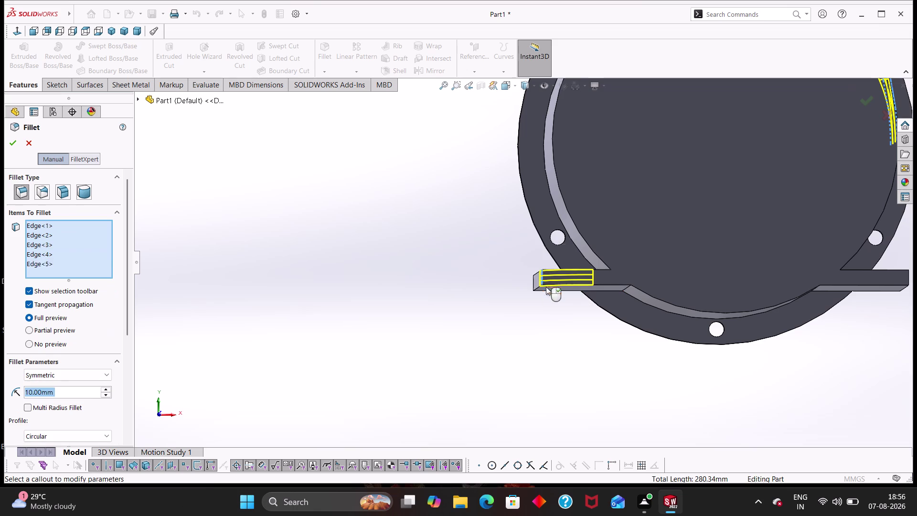
middle_drag(563, 322, 458, 334)
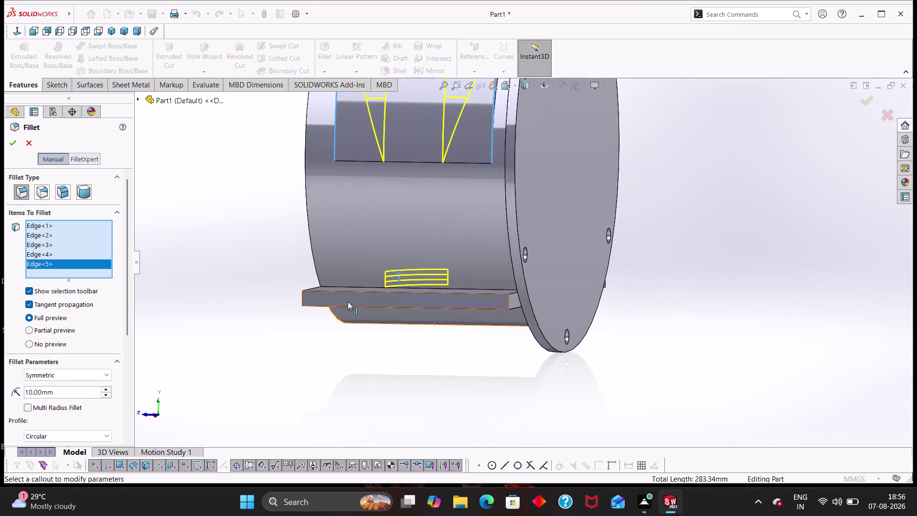
click(302, 299)
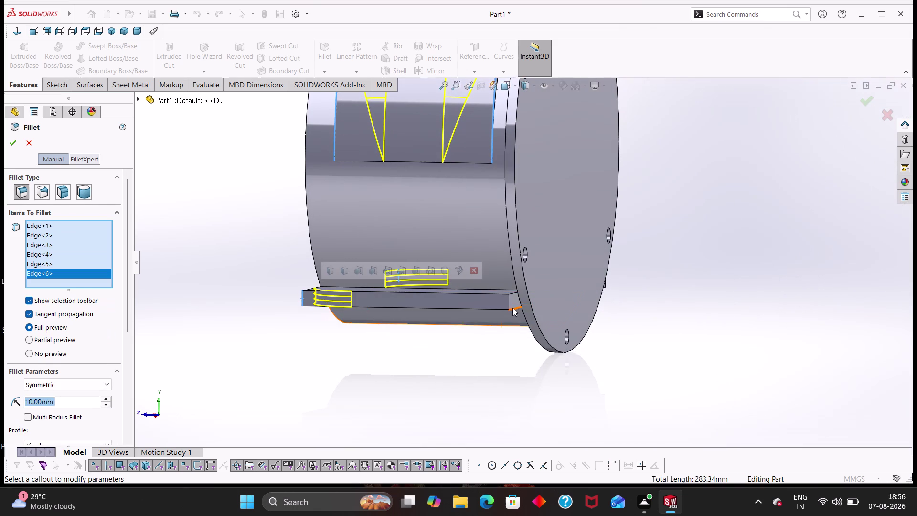
click(509, 303)
middle_drag(661, 289, 628, 301)
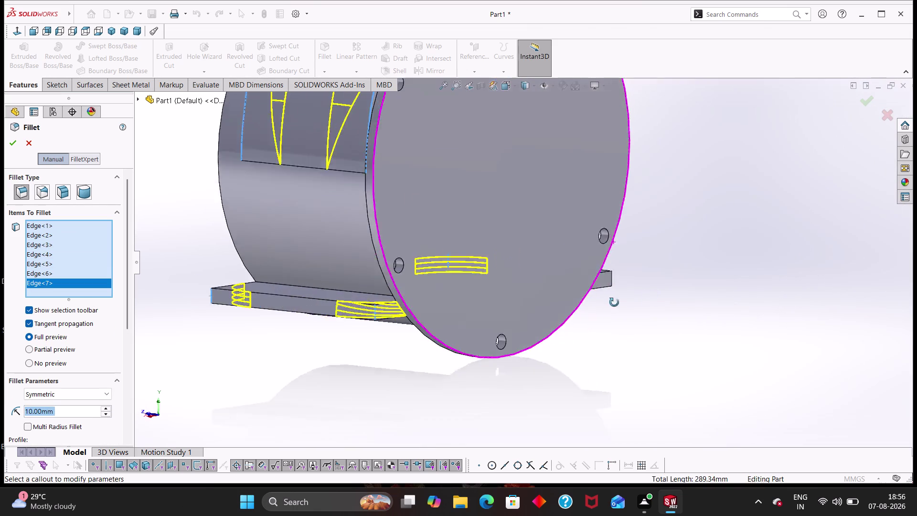
middle_drag(628, 301, 542, 308)
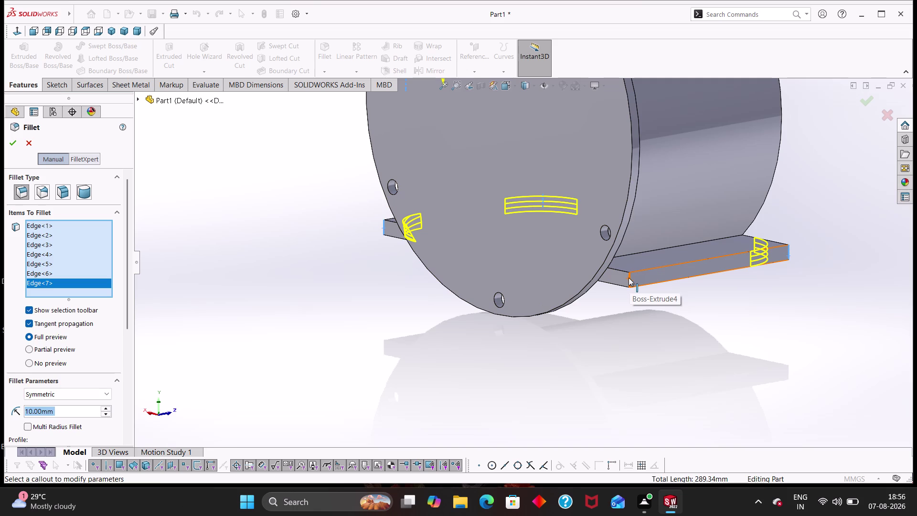
click(628, 278)
Set the fillet radius to 4 mm, after trying 5 mm, and confirm.
middle_drag(595, 316, 648, 347)
scroll(up, 3)
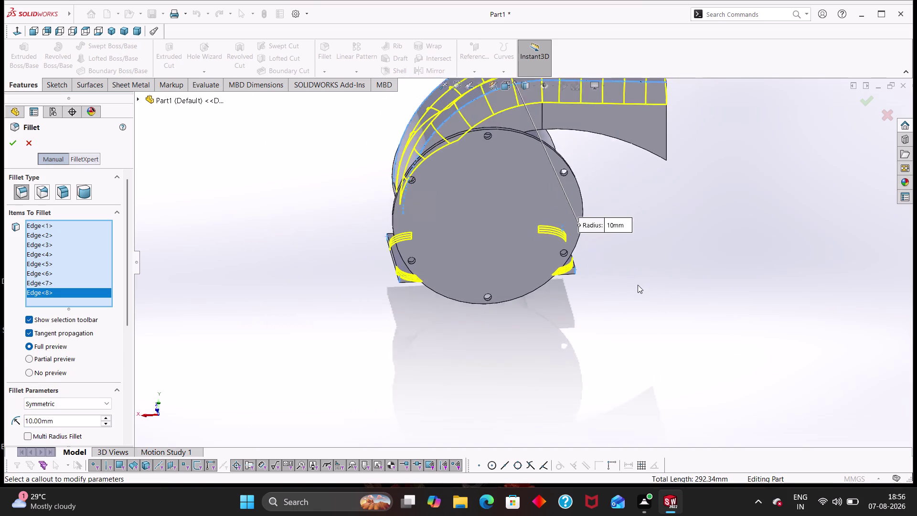
scroll(up, 3)
scroll(up, 3)
middle_drag(616, 291, 663, 313)
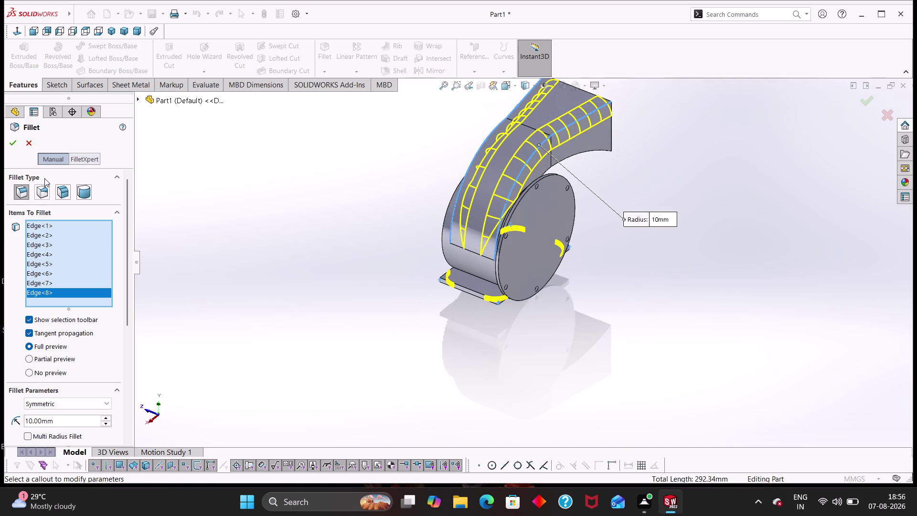
drag(65, 416, 50, 423)
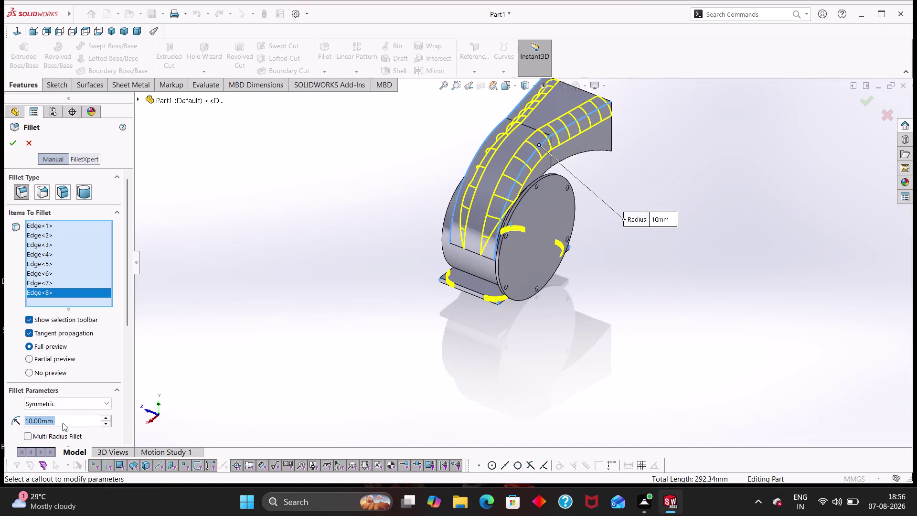
key(5)
key(Return)
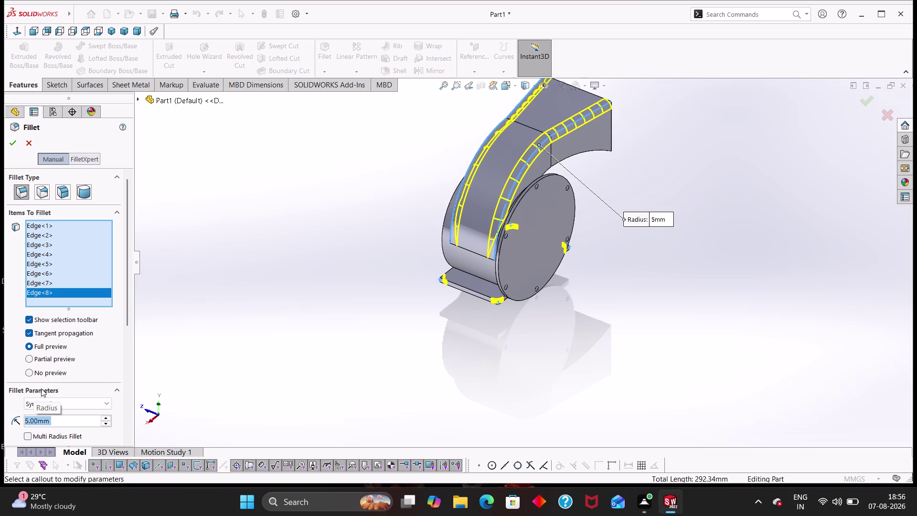
key(4)
key(Return)
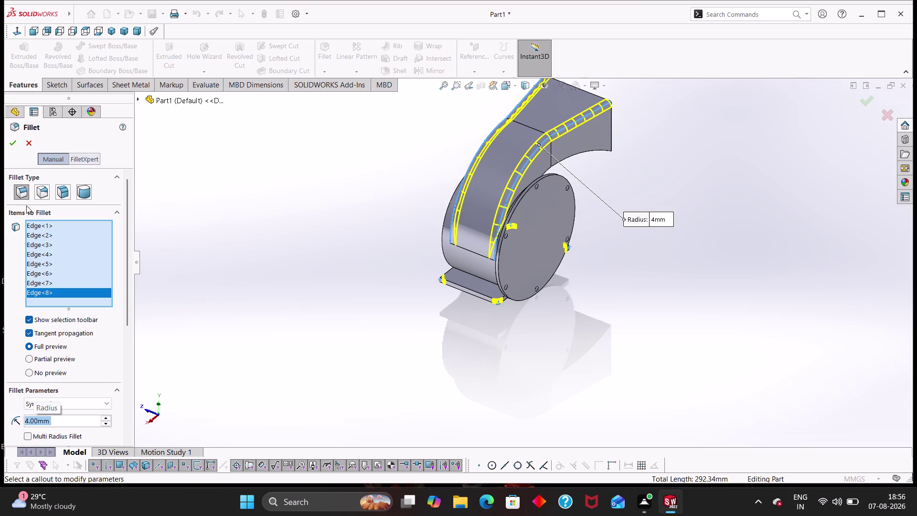
click(10, 145)
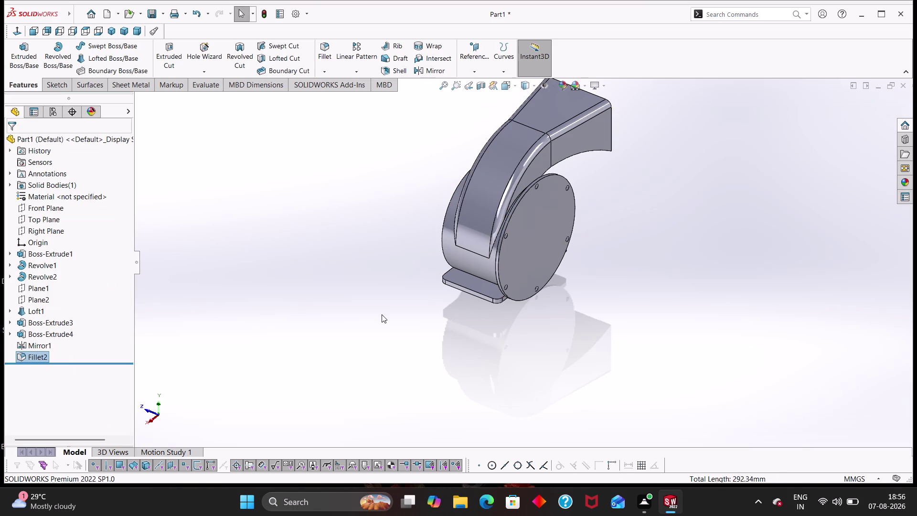
Orbit the housing to inspect the rounded edges from several sides.
middle_drag(382, 315, 480, 287)
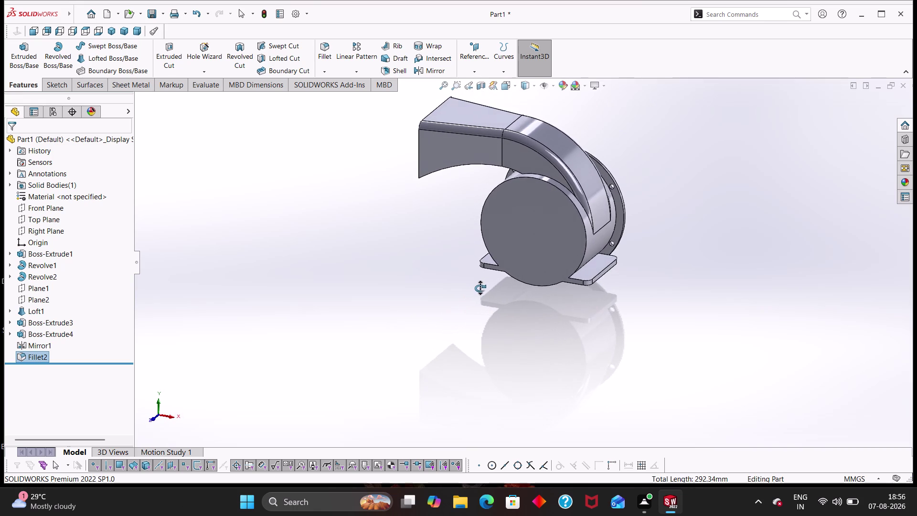
middle_drag(480, 287, 480, 289)
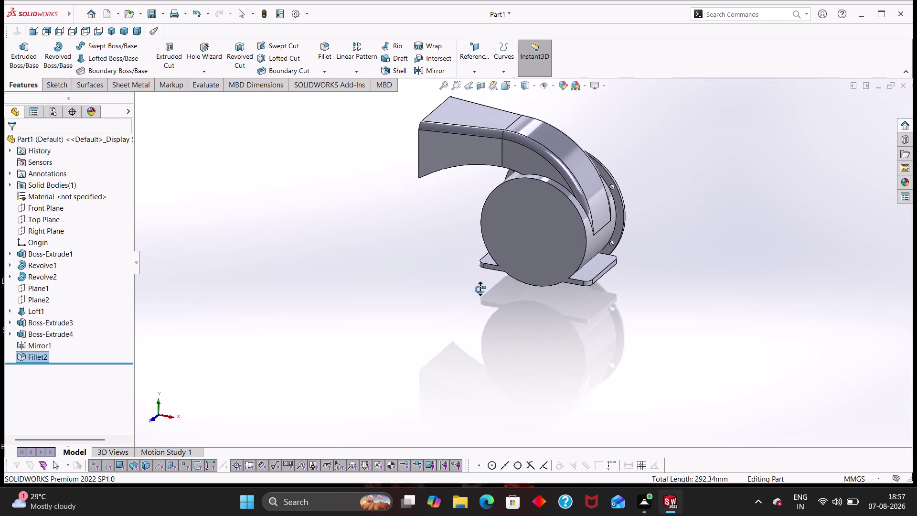
middle_drag(480, 289, 682, 261)
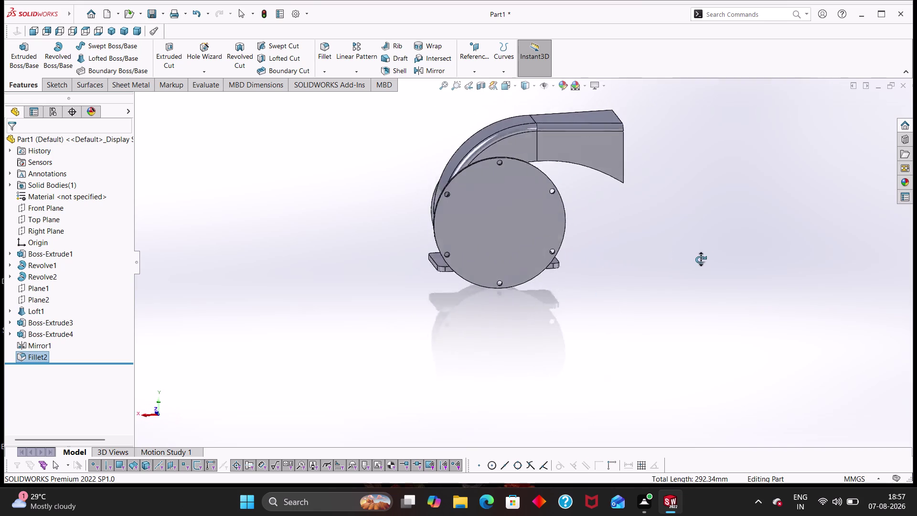
middle_drag(682, 261, 716, 296)
scroll(down, 3)
scroll(up, 3)
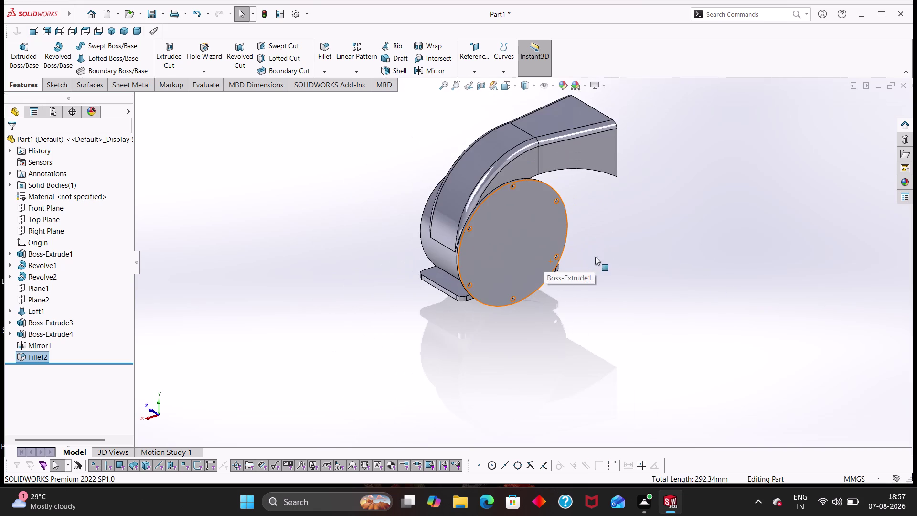
Turn the view to face the round front disc and launch Shell.
middle_drag(603, 256, 531, 229)
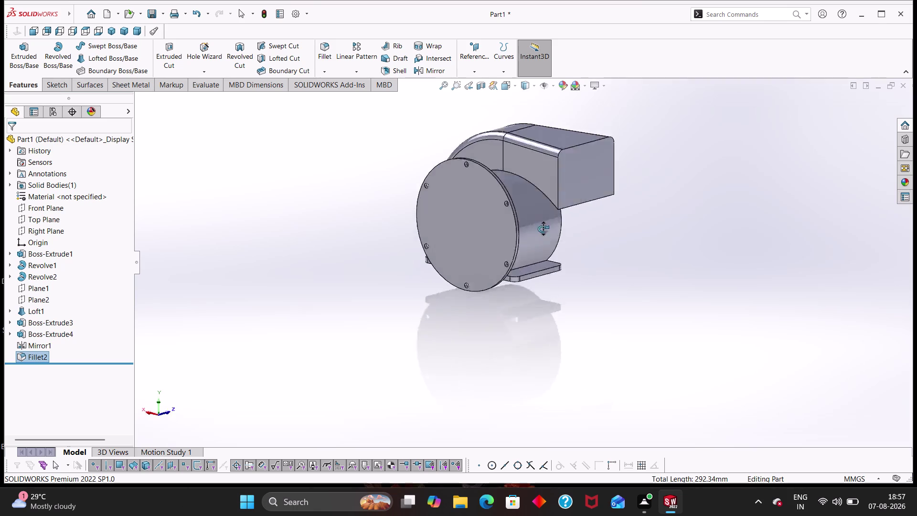
middle_drag(532, 229, 572, 253)
scroll(down, 3)
scroll(up, 3)
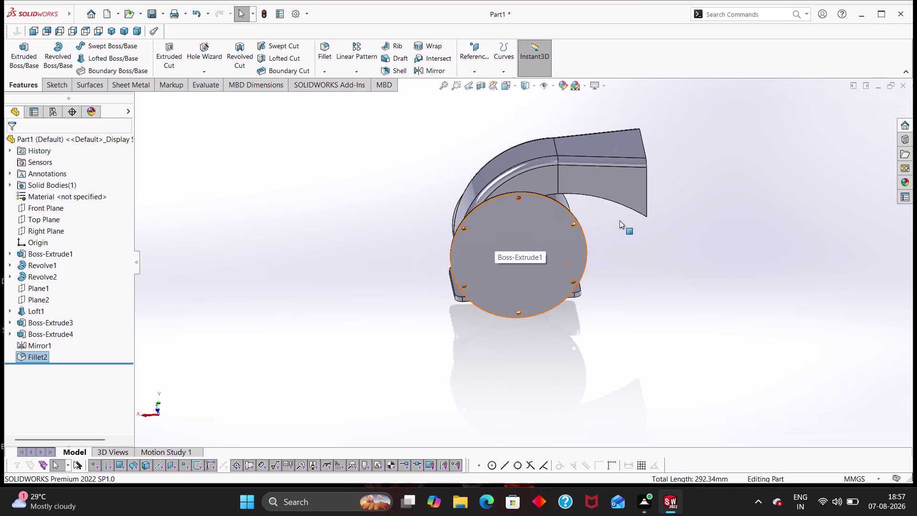
middle_drag(621, 222, 627, 286)
middle_drag(642, 311, 610, 275)
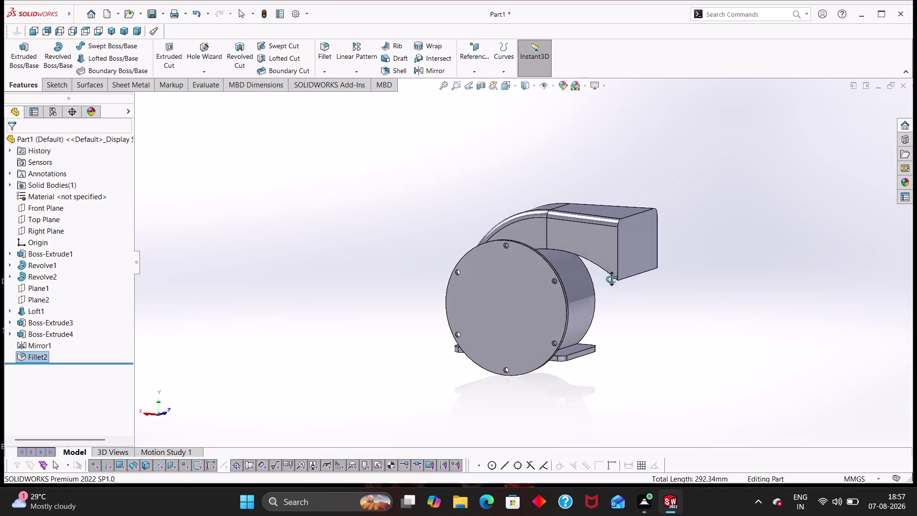
middle_drag(610, 274, 607, 292)
scroll(down, 3)
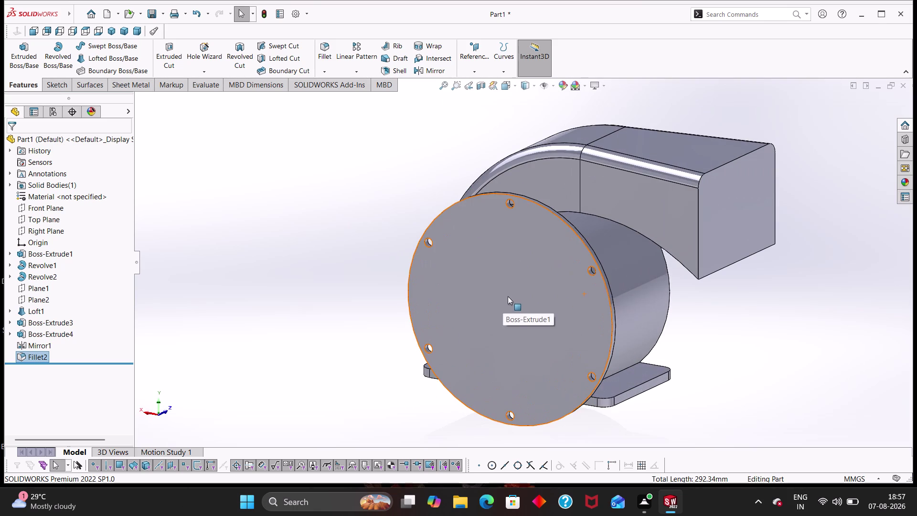
click(381, 70)
Shell the housing at 2 mm, removing the round front and outlet end faces.
click(498, 286)
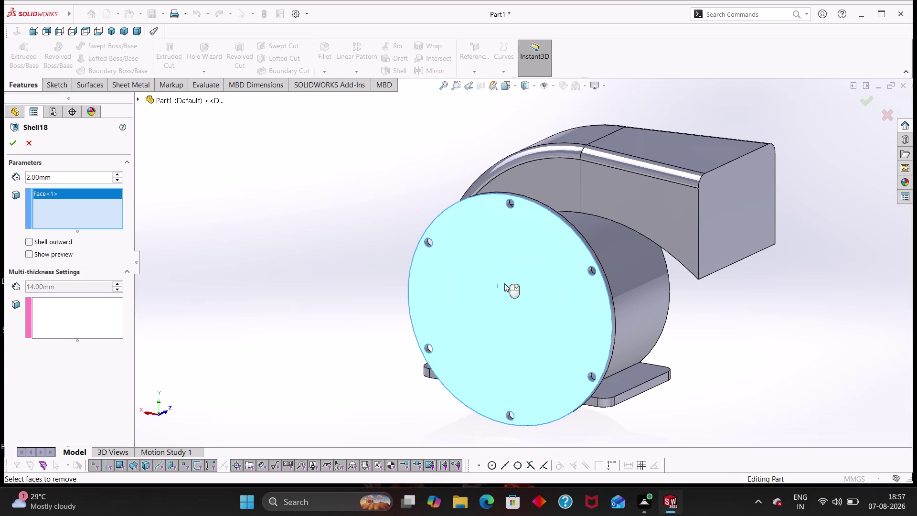
click(727, 221)
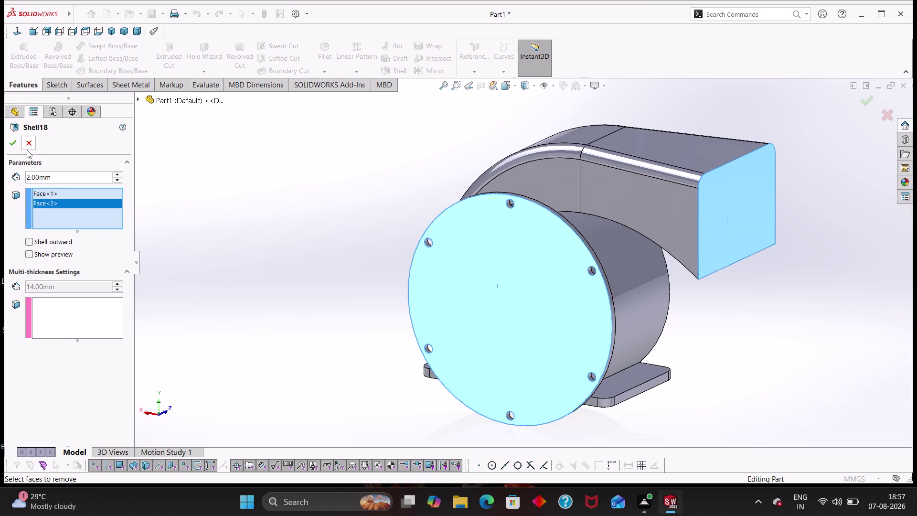
click(16, 148)
scroll(up, 3)
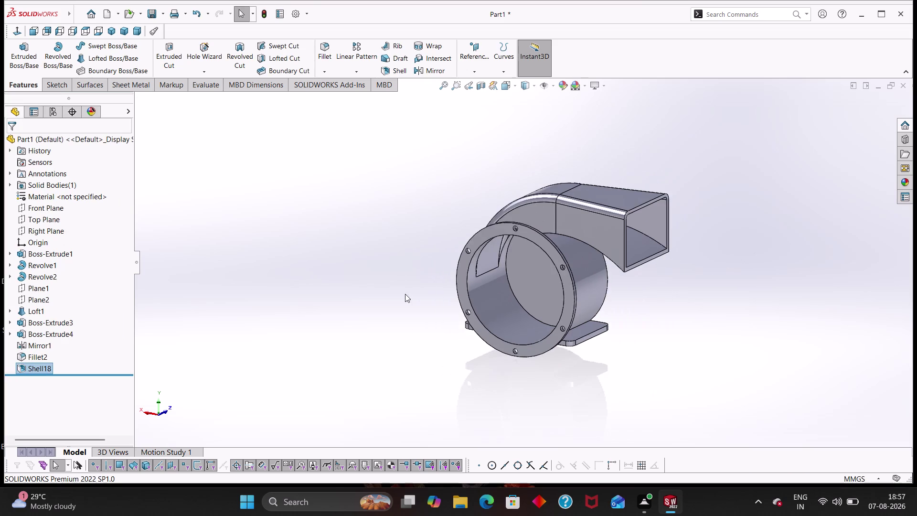
middle_drag(372, 291, 488, 292)
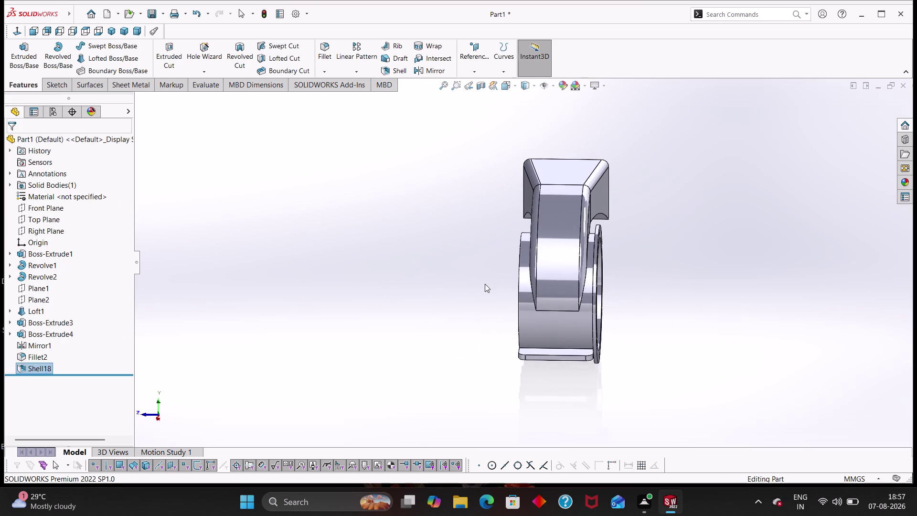
middle_drag(493, 288, 581, 250)
scroll(down, 3)
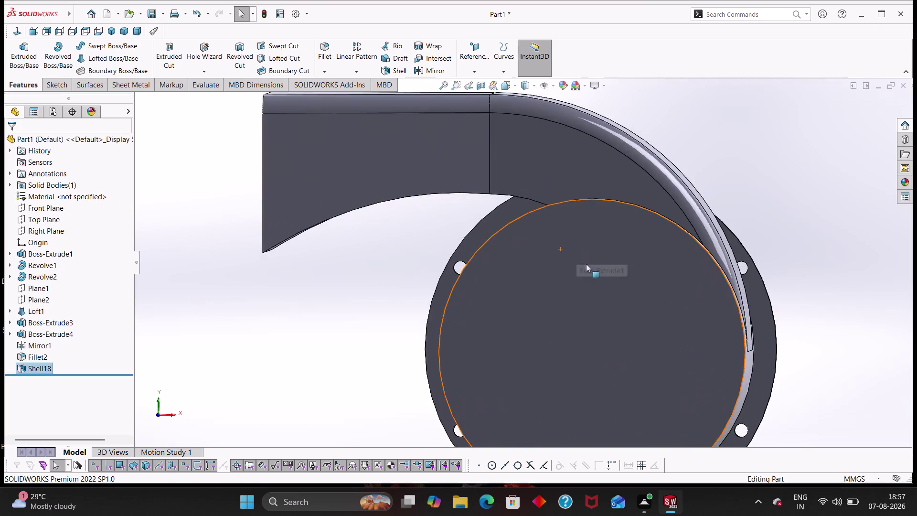
scroll(up, 3)
middle_drag(689, 233, 731, 258)
Start a sketch on the housing's round back face.
key(Escape)
key(Escape)
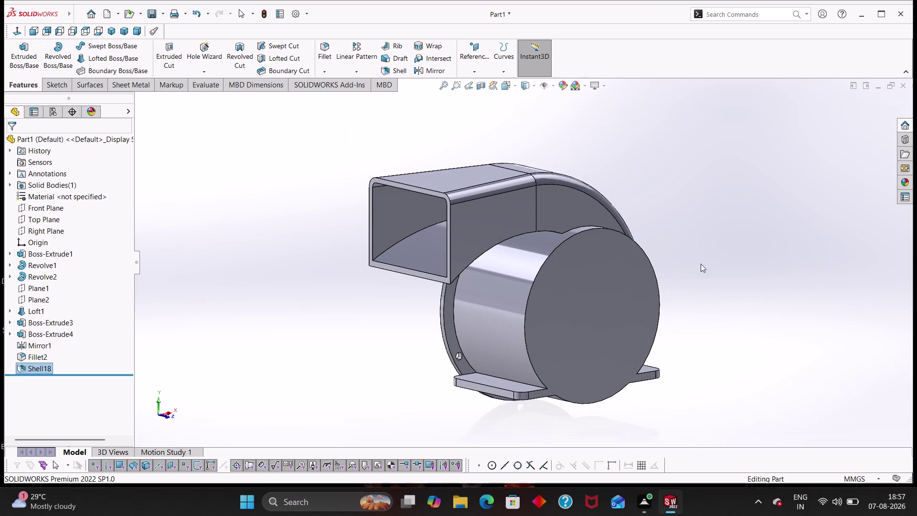
key(Escape)
right_click(258, 278)
key(Escape)
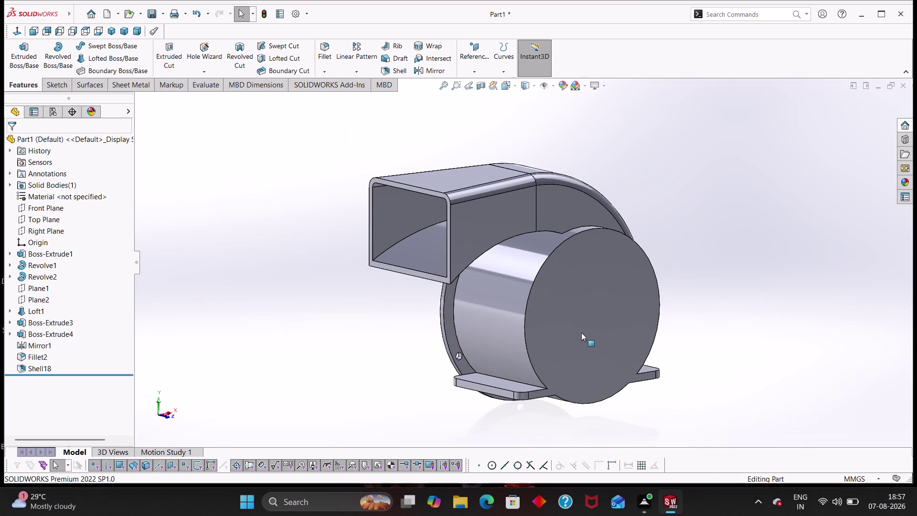
right_click(579, 331)
click(602, 264)
Draw a circle centred at the origin on the housing's round back face.
scroll(down, 3)
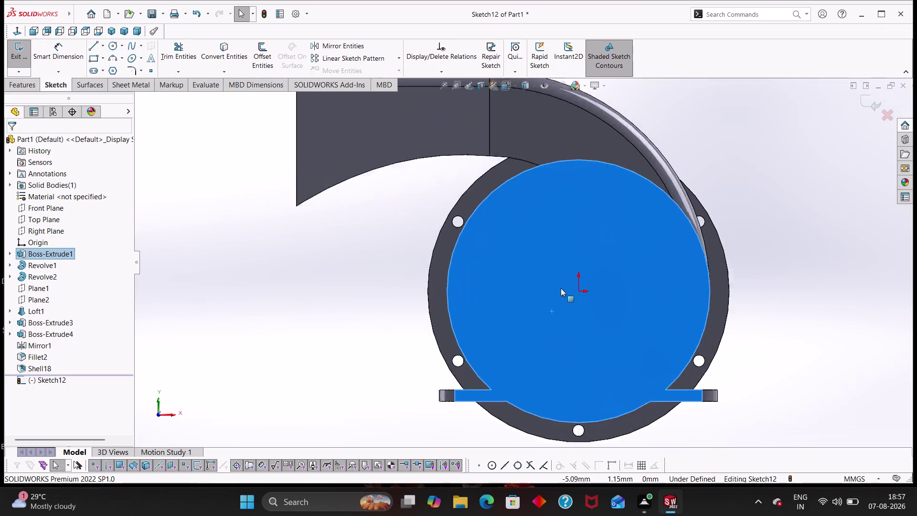
scroll(down, 3)
scroll(up, 3)
right_drag(282, 291, 391, 291)
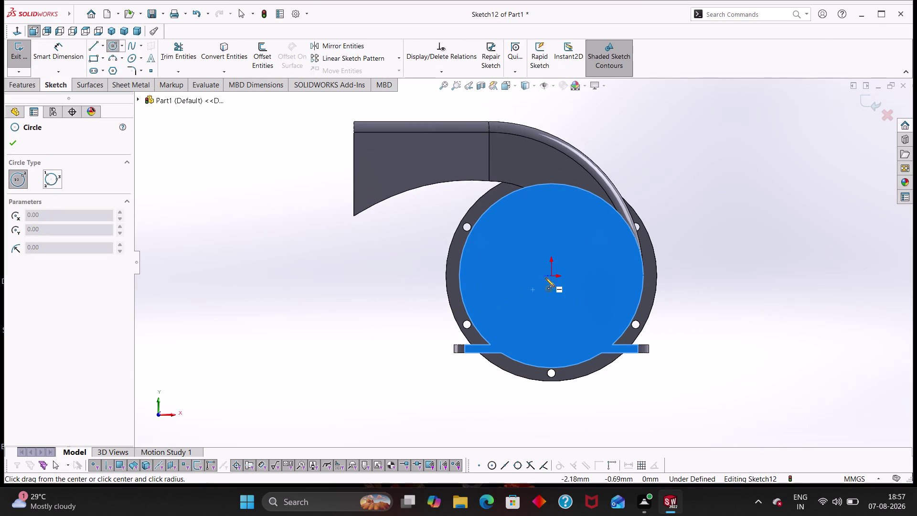
click(551, 277)
click(558, 311)
key(Escape)
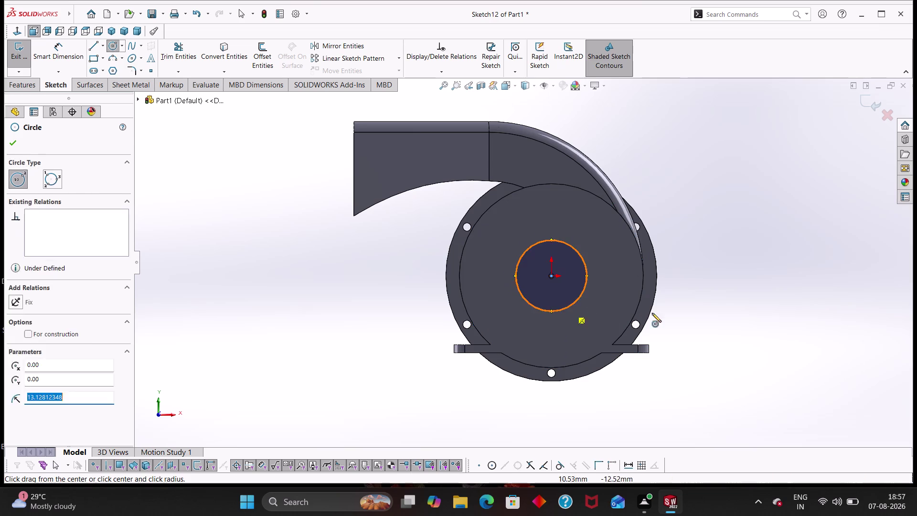
right_drag(706, 323, 700, 222)
Dimension the circle to Ø16, exit the sketch and start an Extruded Cut.
click(589, 272)
click(689, 230)
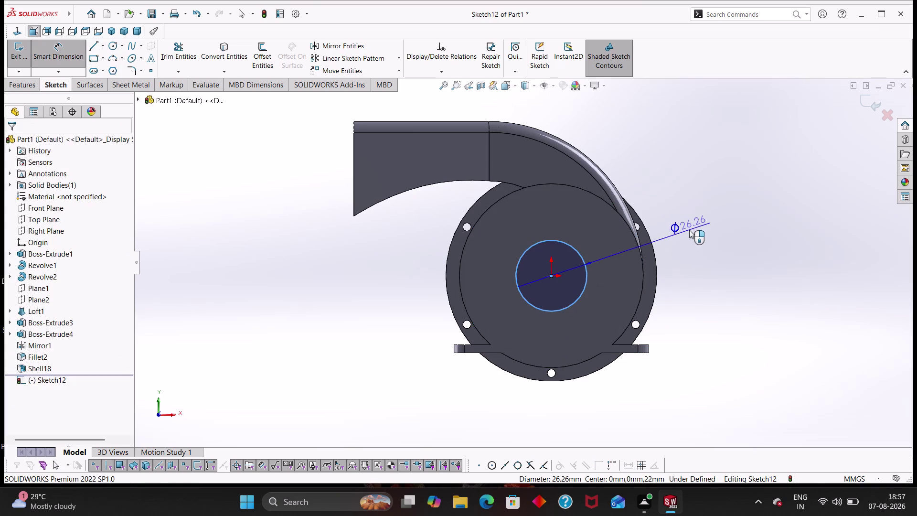
key(1)
key(6)
key(Return)
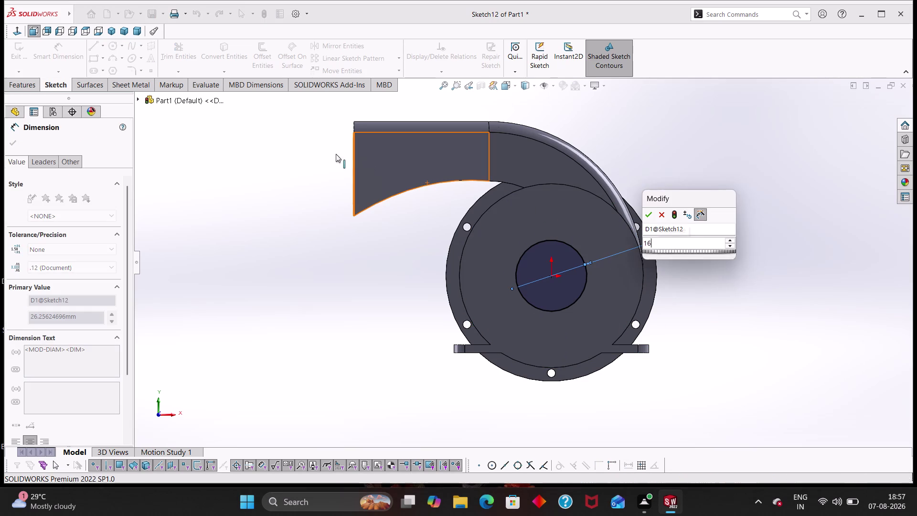
key(Escape)
click(31, 79)
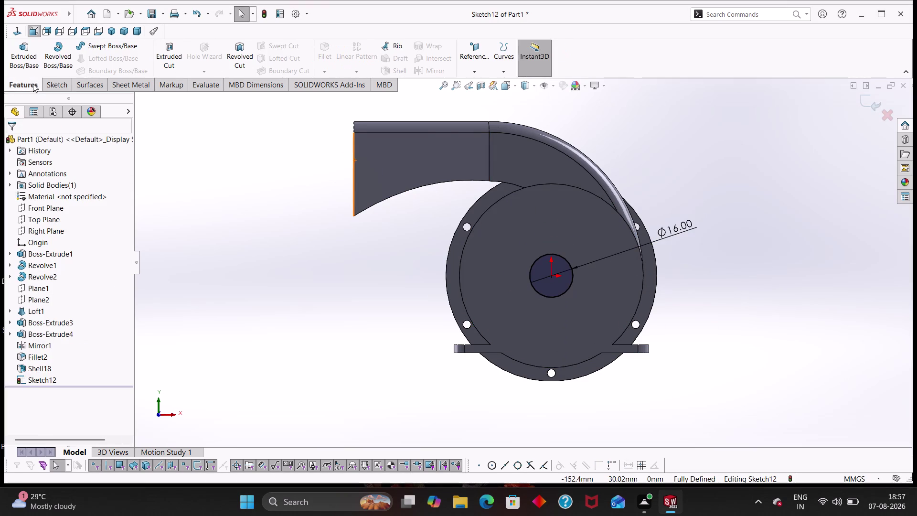
click(166, 61)
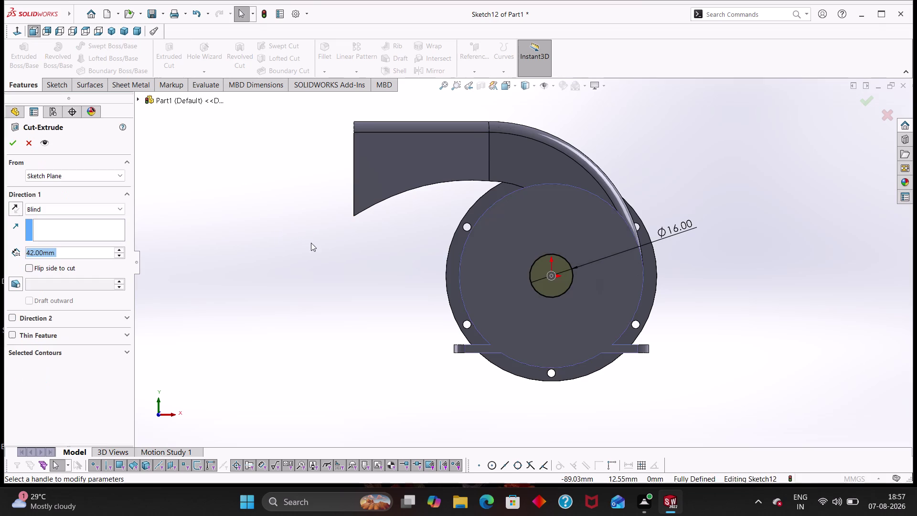
Accept the cut to bore the Ø16 hole, then orbit to inspect it inside and out.
middle_drag(323, 250, 423, 267)
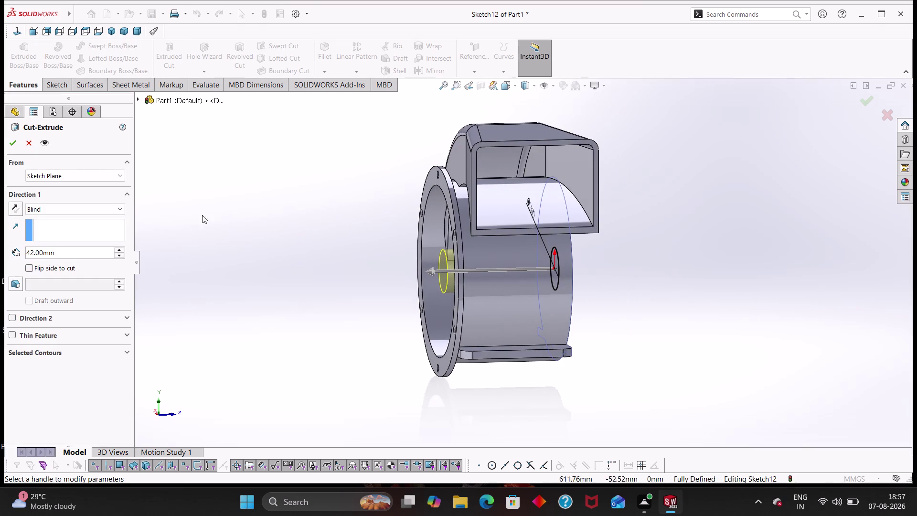
click(14, 140)
click(323, 265)
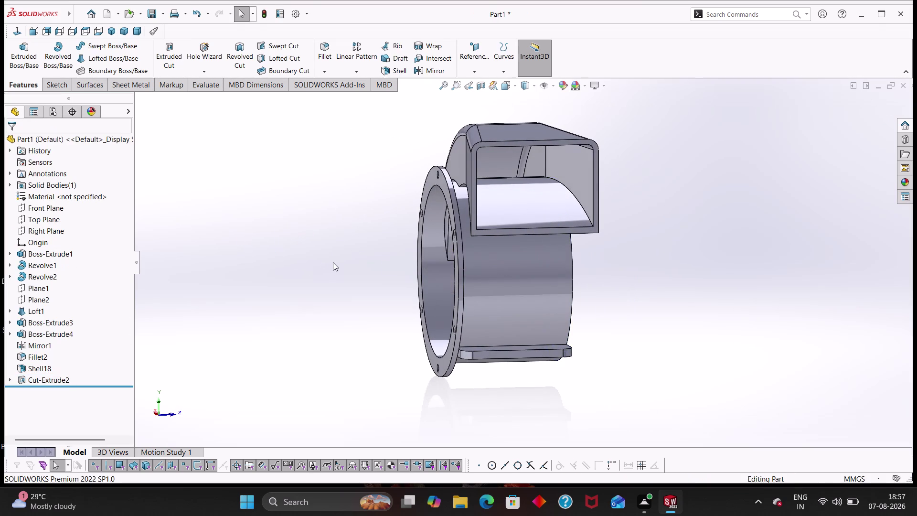
middle_drag(333, 262, 353, 274)
scroll(up, 3)
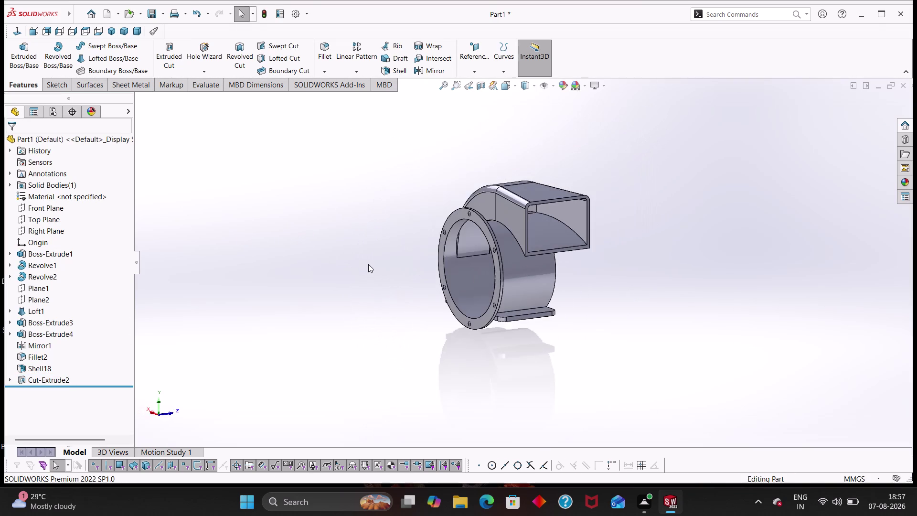
middle_drag(357, 264, 445, 237)
scroll(down, 3)
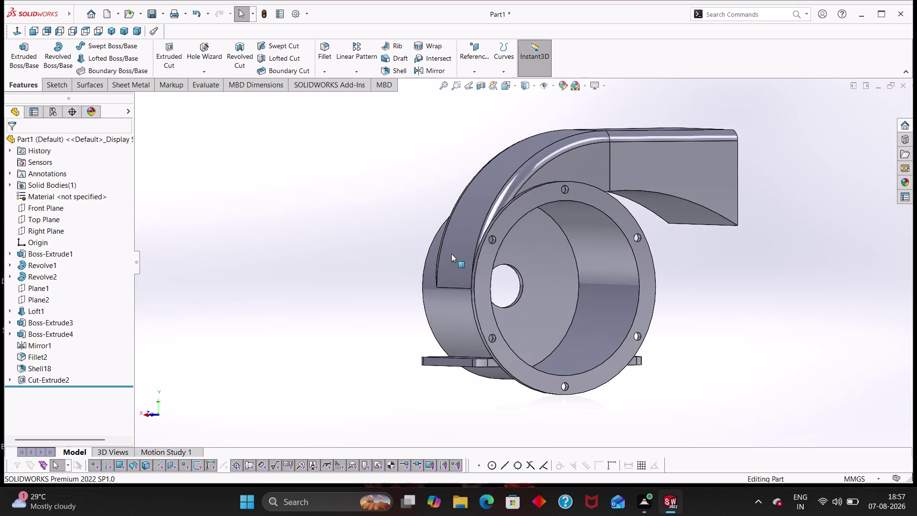
scroll(up, 3)
middle_drag(409, 286, 533, 336)
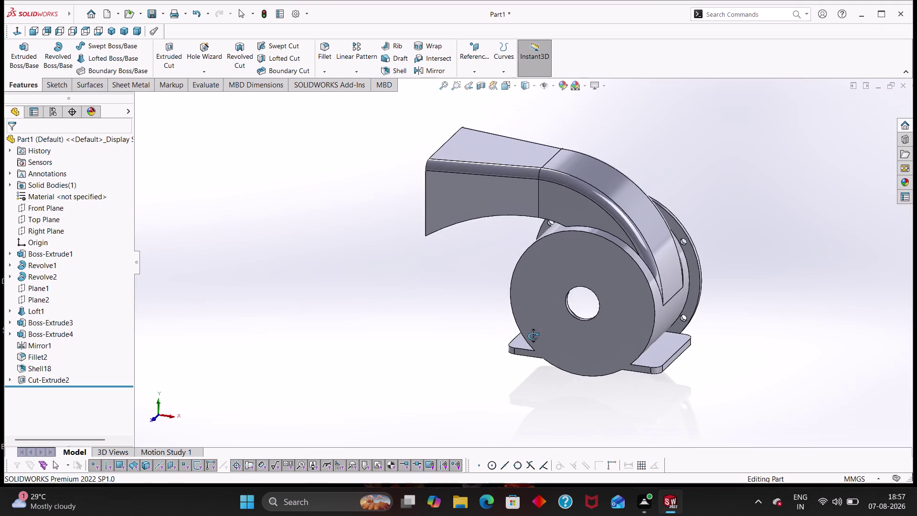
middle_drag(534, 336, 541, 340)
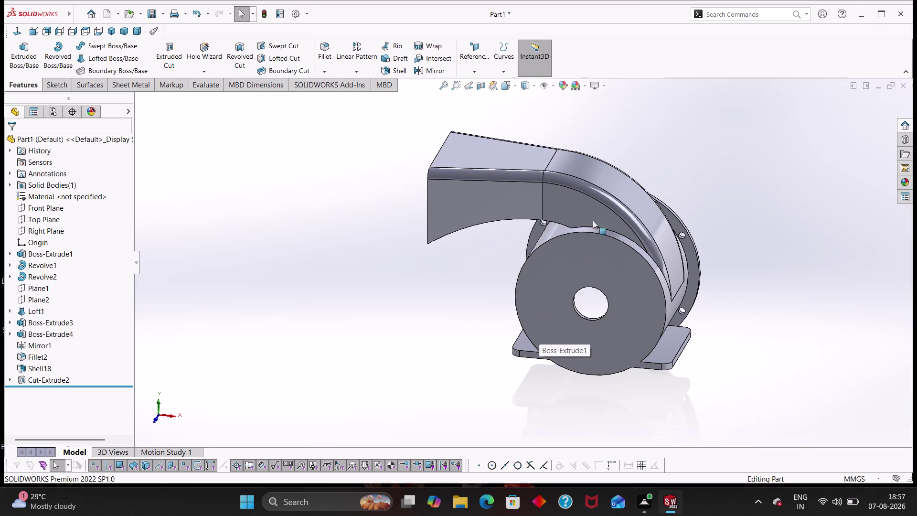
right_click(584, 186)
Reopen Fillet2 for editing and enable a different radius per edge.
click(595, 156)
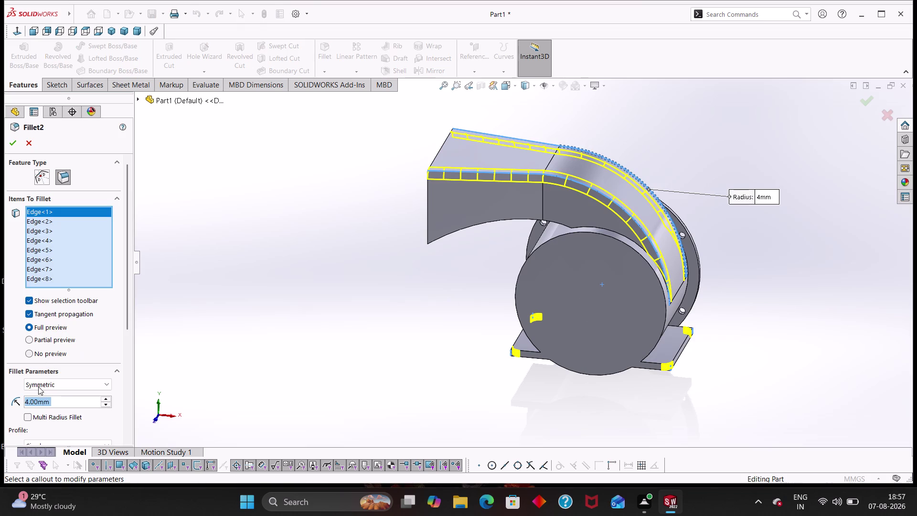
click(33, 418)
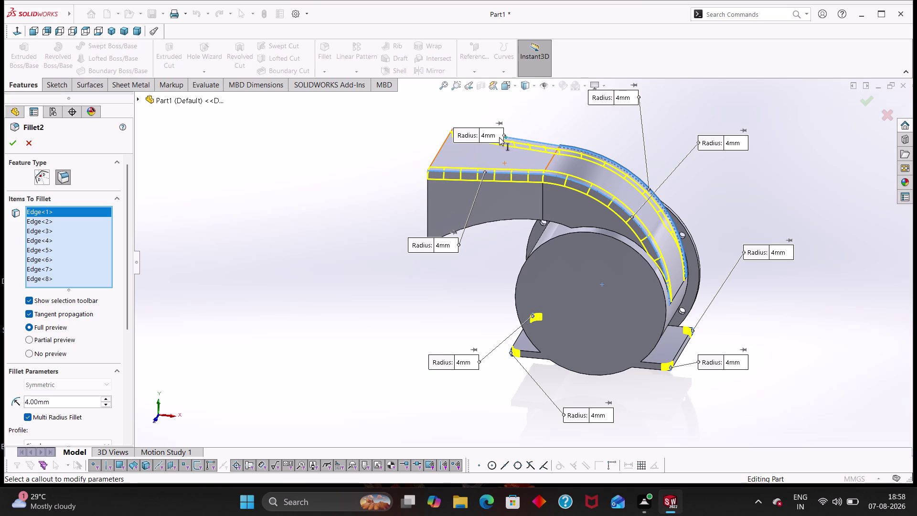
middle_drag(683, 143, 646, 147)
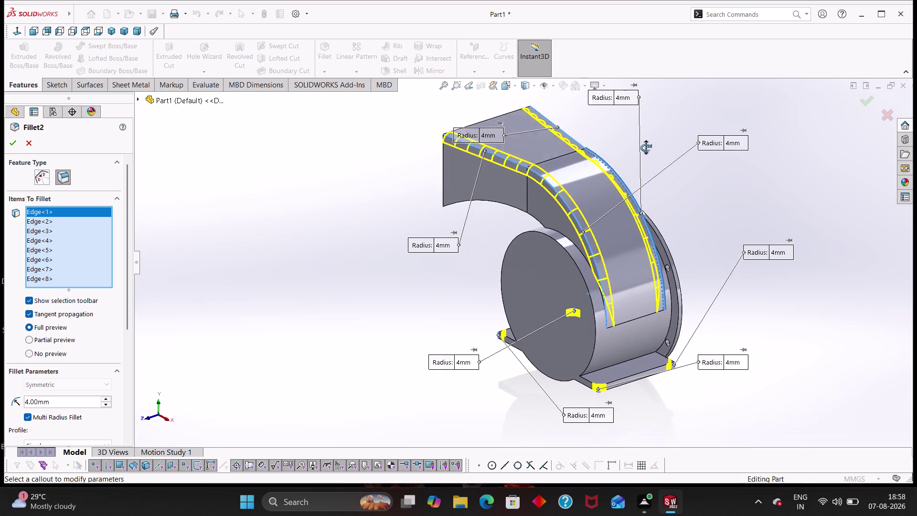
middle_drag(646, 148, 646, 150)
Change the upper scroll and outlet edge callouts from 4 mm to 5 mm and apply the fillet.
click(739, 142)
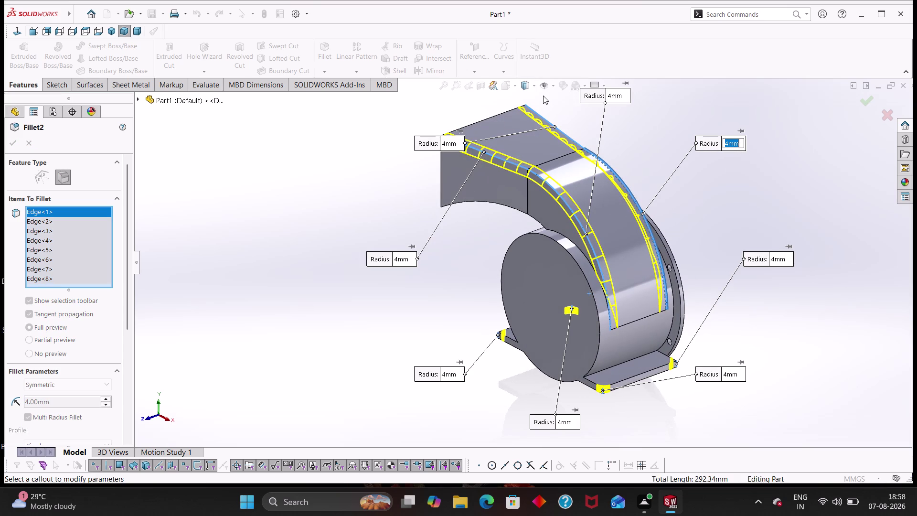
key(5)
key(Return)
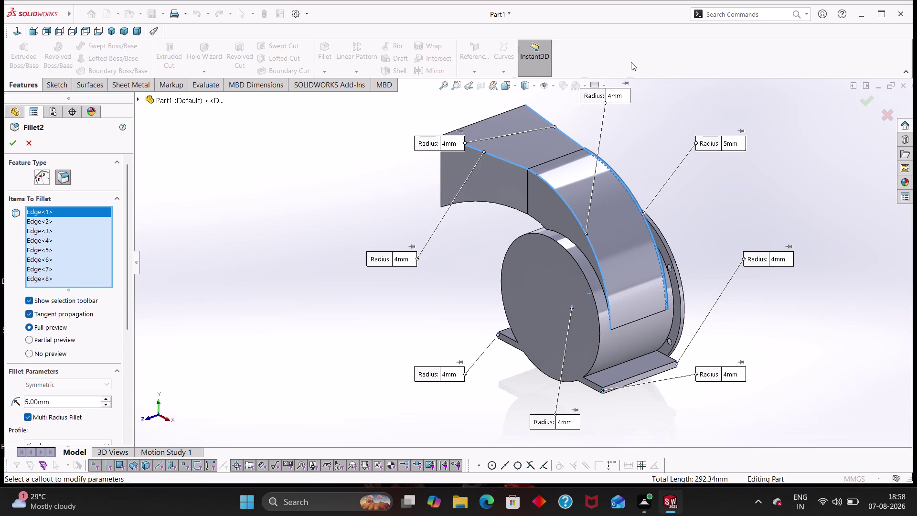
click(619, 95)
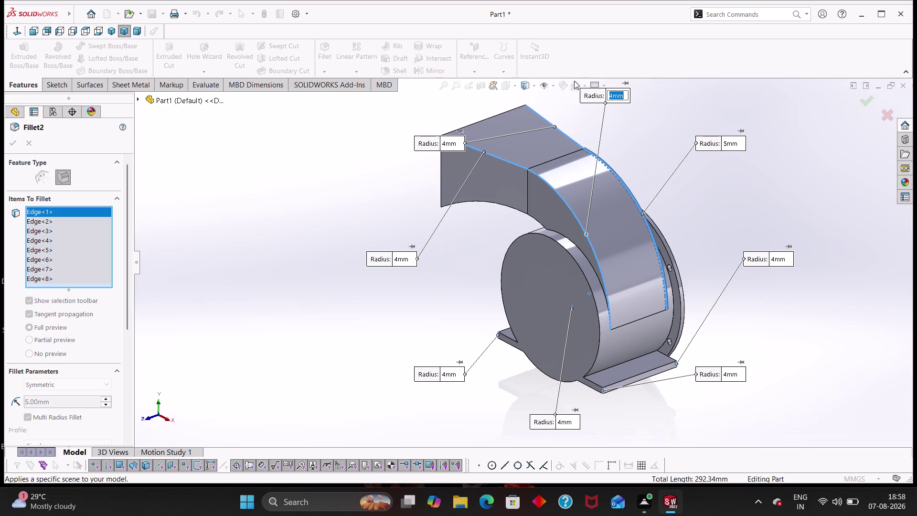
key(5)
key(Return)
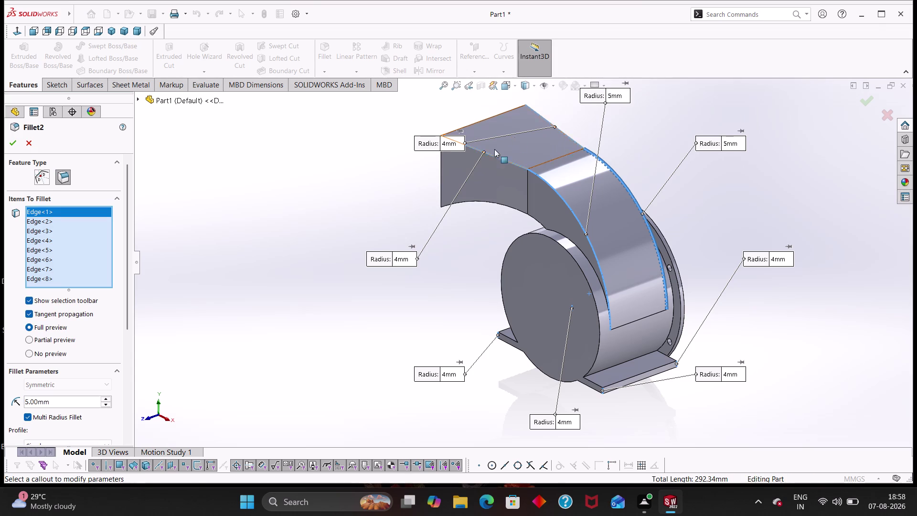
click(450, 142)
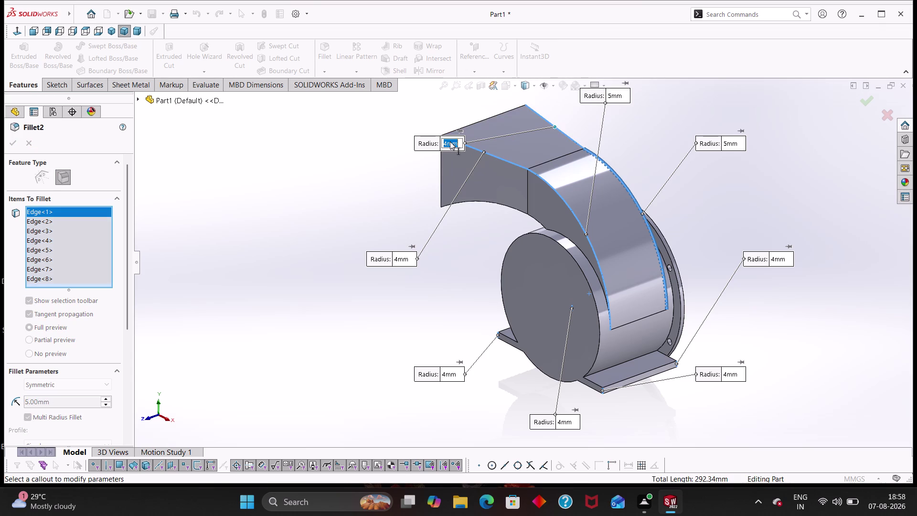
key(5)
key(Return)
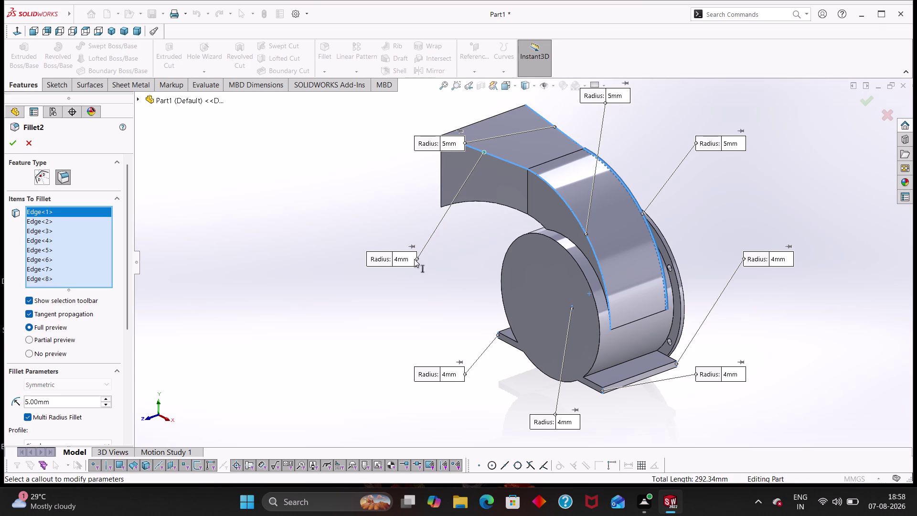
click(414, 259)
key(5)
key(Return)
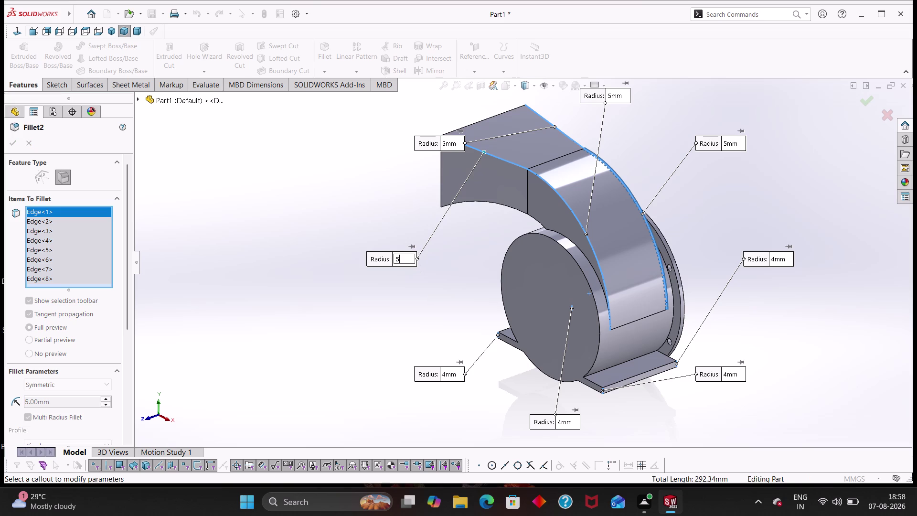
click(14, 140)
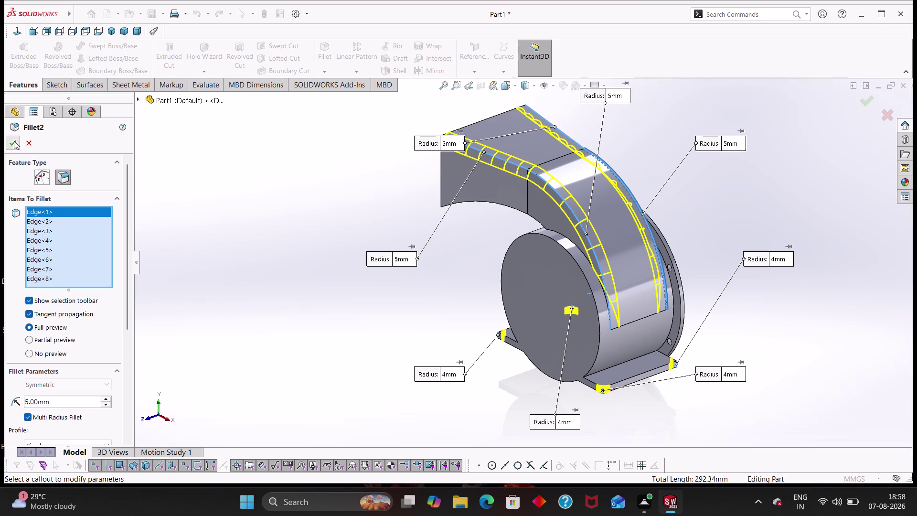
middle_drag(332, 252, 478, 279)
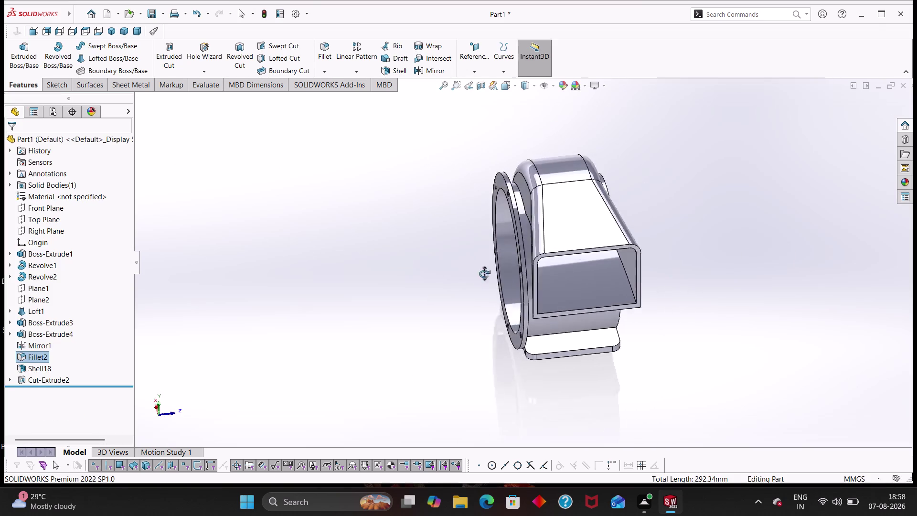
middle_drag(478, 280, 538, 247)
scroll(down, 3)
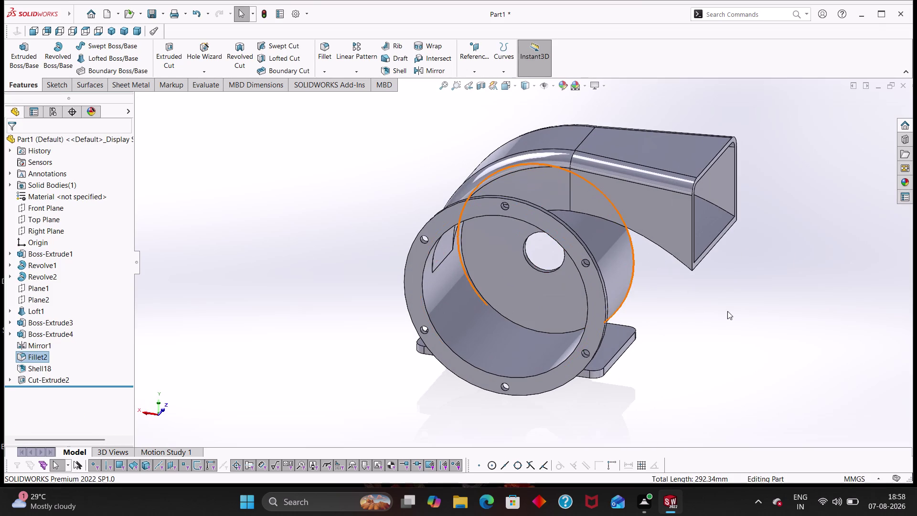
middle_click(694, 308)
scroll(up, 3)
middle_drag(636, 318, 647, 318)
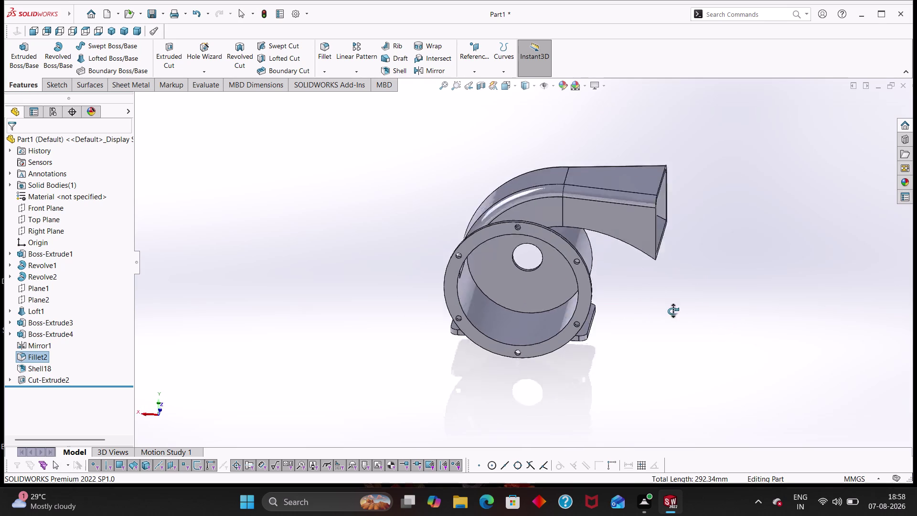
middle_drag(647, 317, 742, 318)
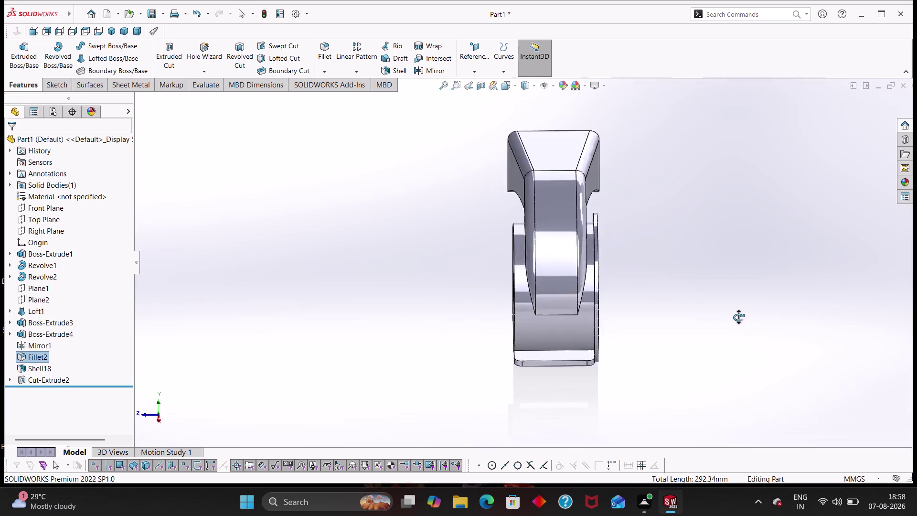
middle_drag(743, 319, 697, 300)
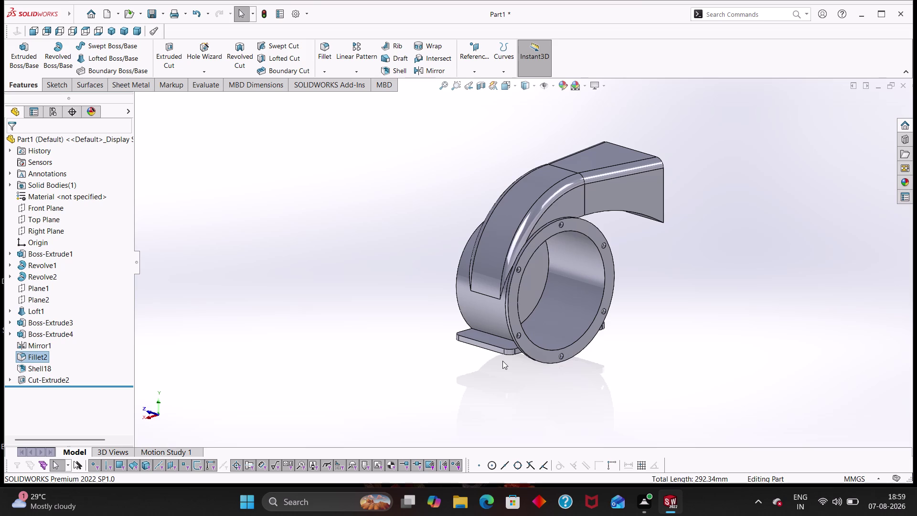
scroll(down, 3)
scroll(down, 3)
key(Escape)
key(Escape)
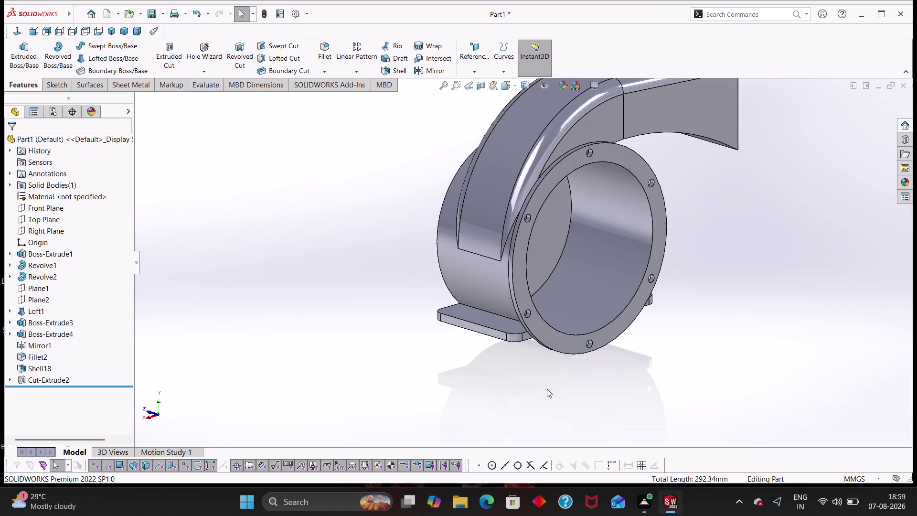
middle_drag(548, 386, 536, 226)
Start a sketch on the foot face and draw two bolt-hole circles, upper and lower.
right_click(507, 346)
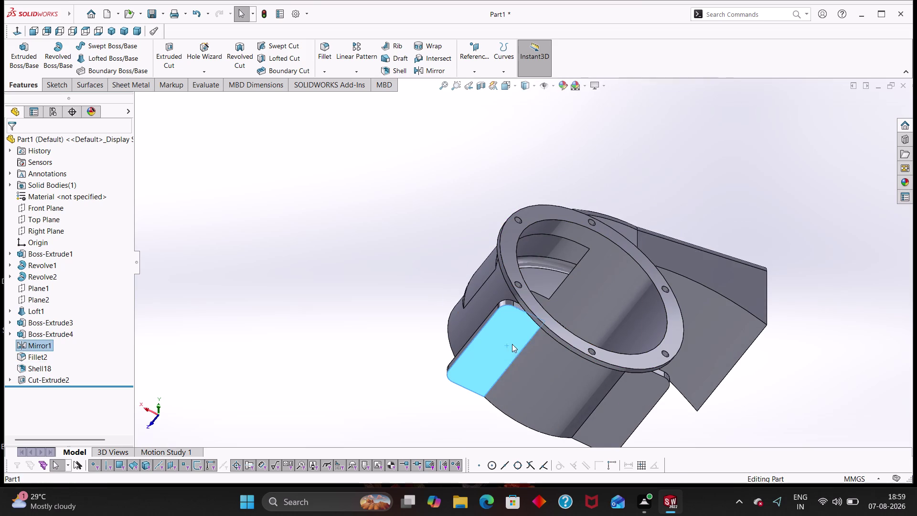
click(532, 252)
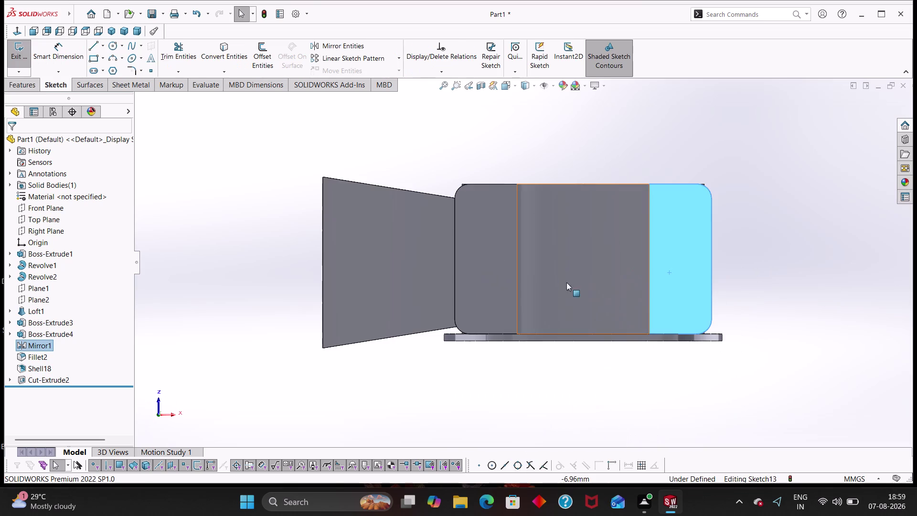
scroll(up, 3)
right_drag(715, 261, 769, 242)
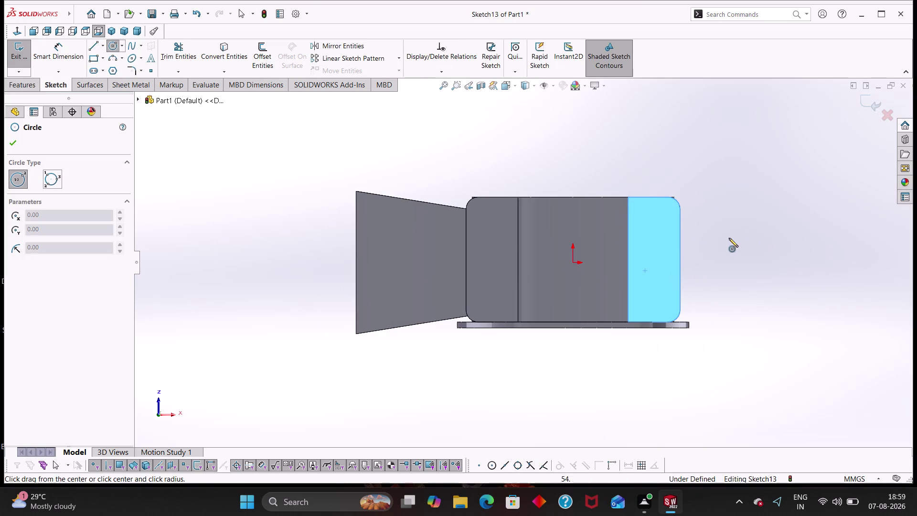
click(663, 218)
click(666, 229)
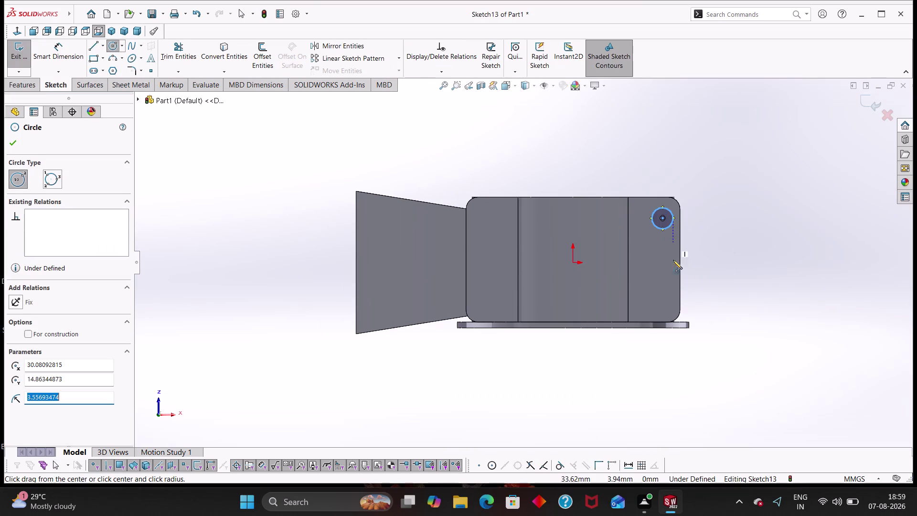
click(661, 296)
click(664, 306)
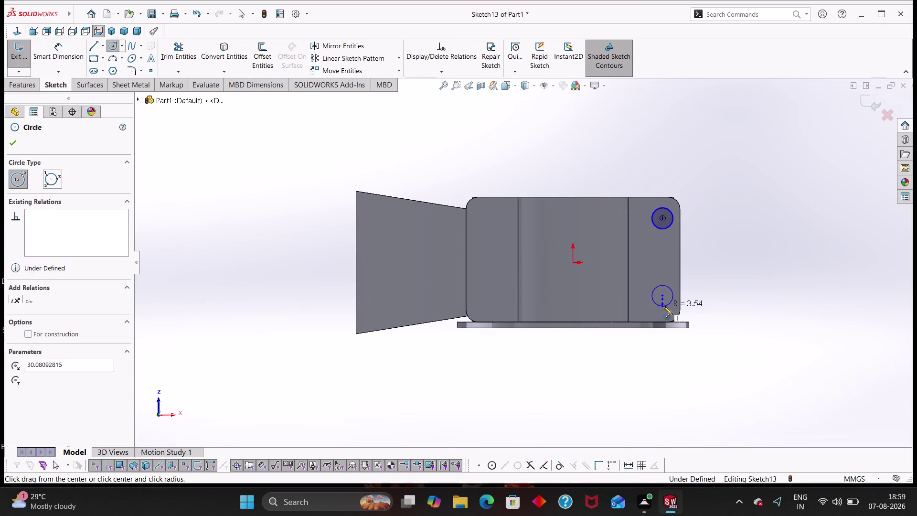
key(Escape)
Make the two hole circles equal in size.
click(673, 298)
click(668, 228)
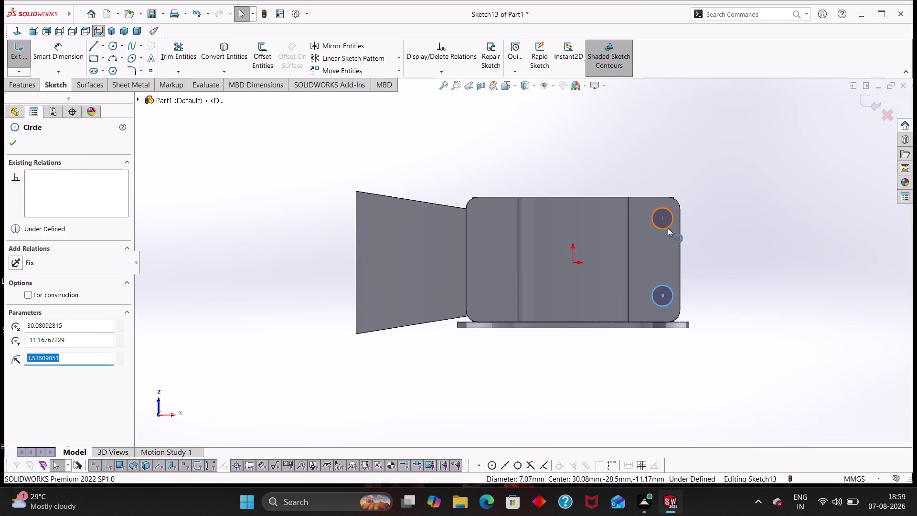
click(19, 350)
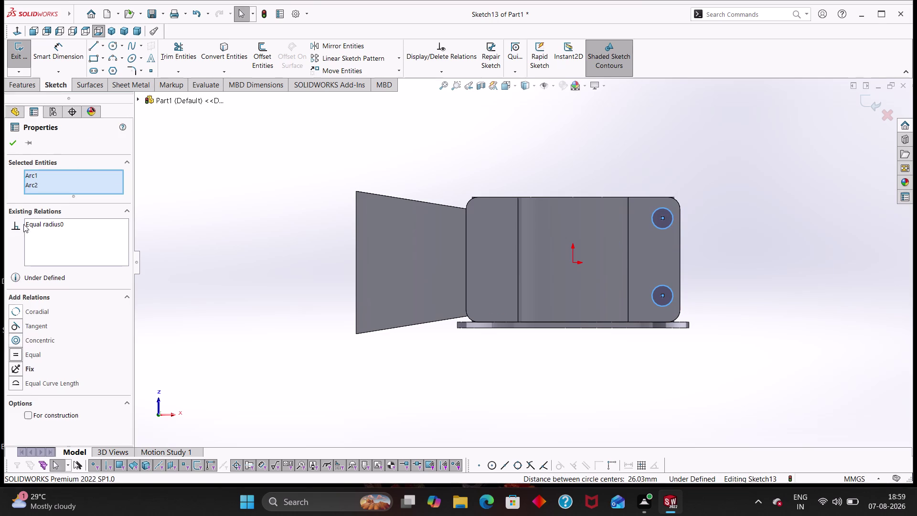
click(16, 144)
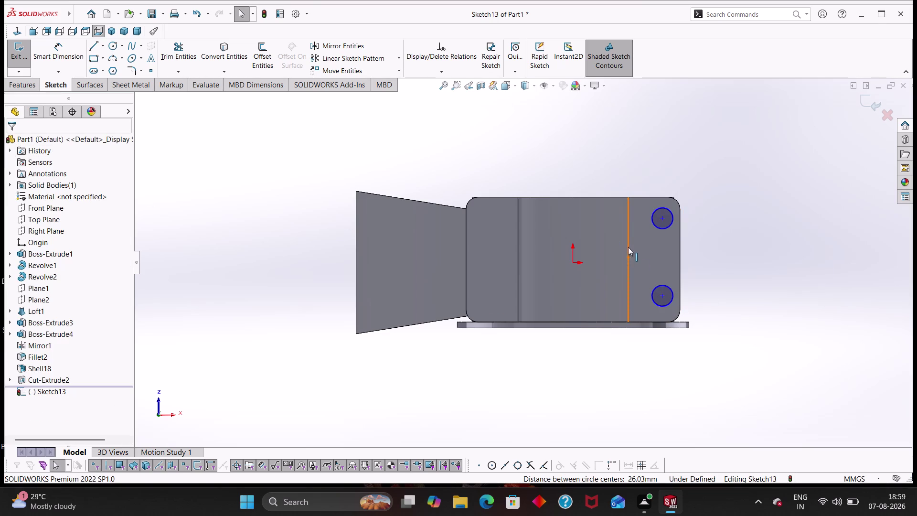
Draw a vertical construction line from the top edge to the bottom edge.
right_drag(460, 149, 424, 152)
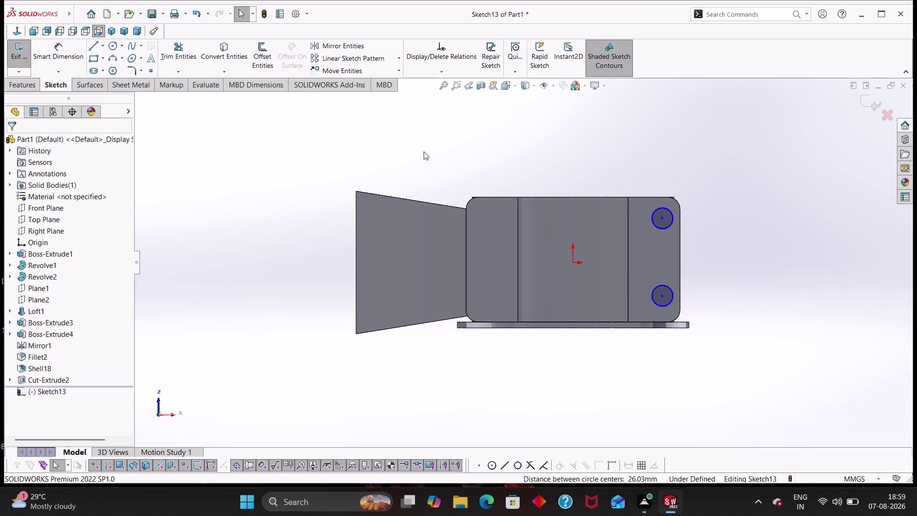
right_drag(424, 152, 404, 149)
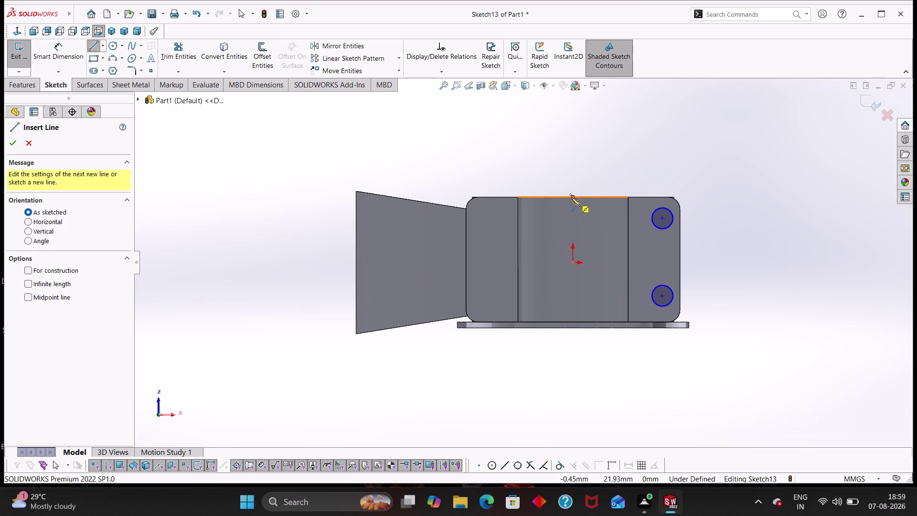
click(572, 197)
click(574, 322)
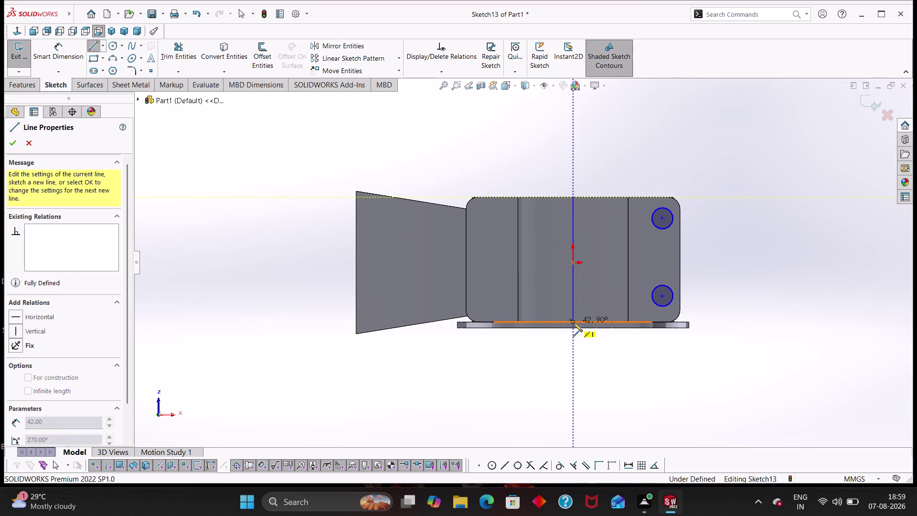
key(Escape)
key(Escape)
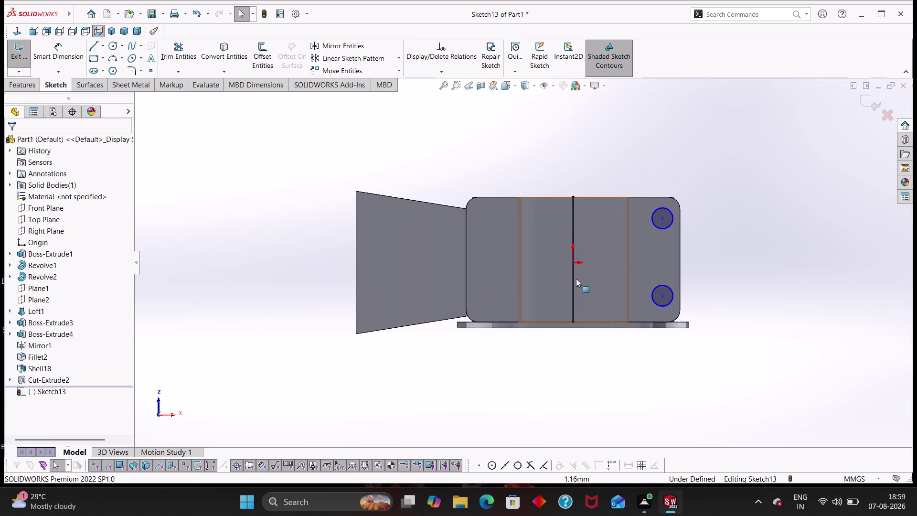
click(575, 278)
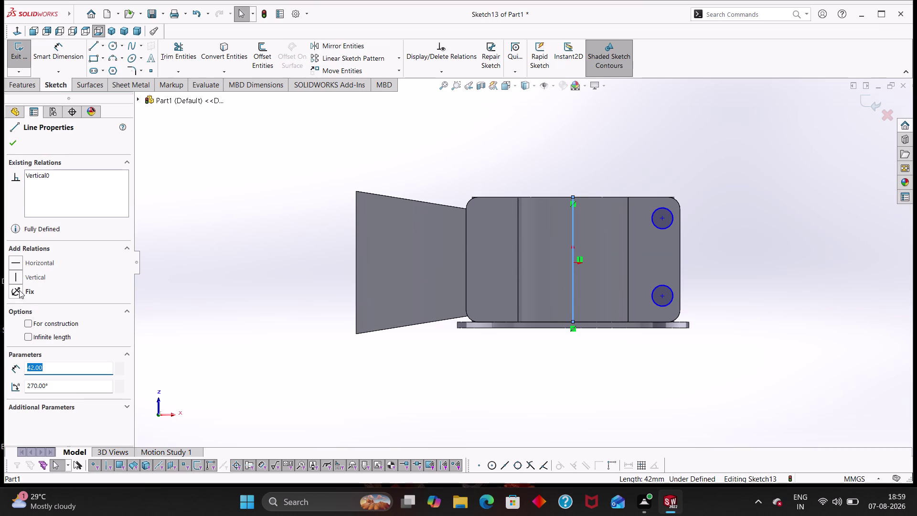
click(30, 320)
click(10, 142)
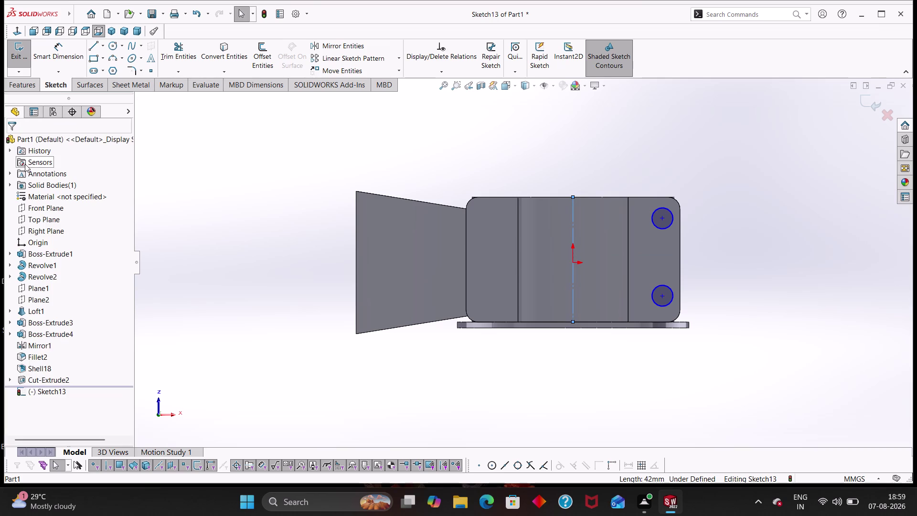
Align the two hole centres vertically and start dimensioning the upper hole.
click(663, 220)
click(664, 297)
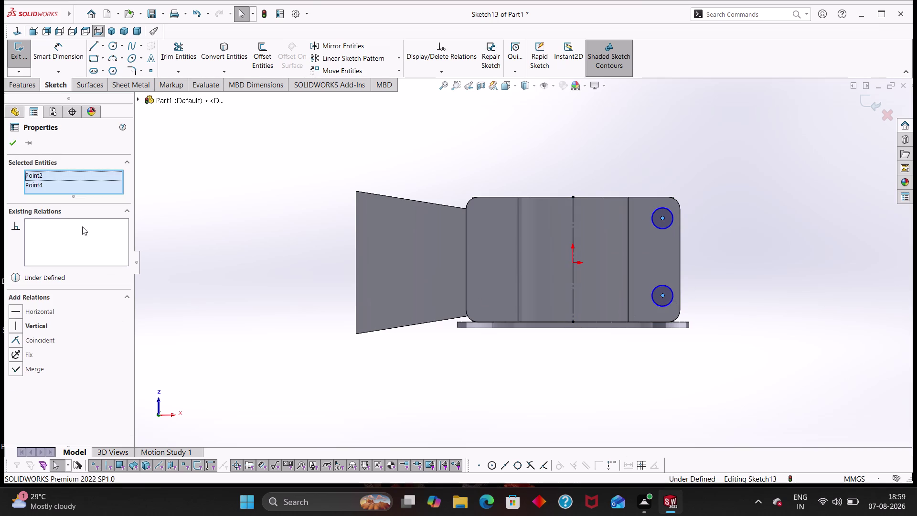
click(18, 328)
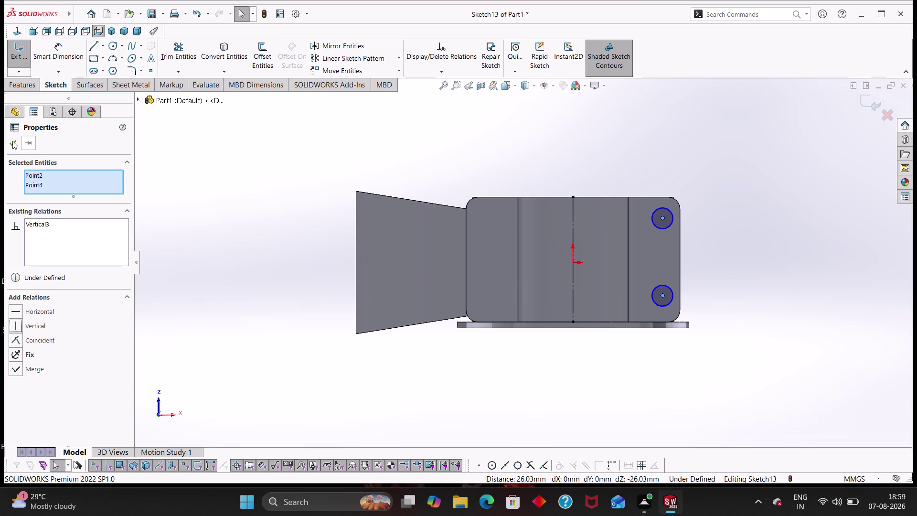
click(10, 141)
right_drag(732, 349, 735, 218)
click(674, 214)
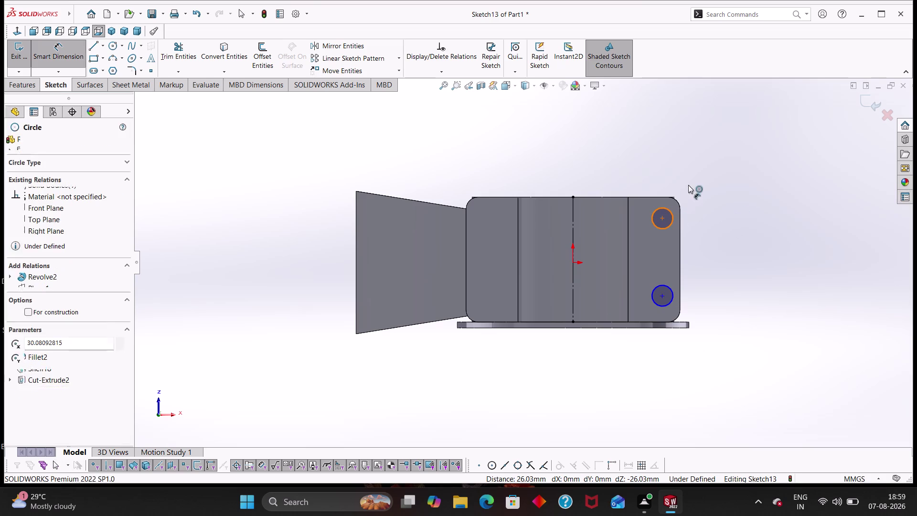
click(689, 183)
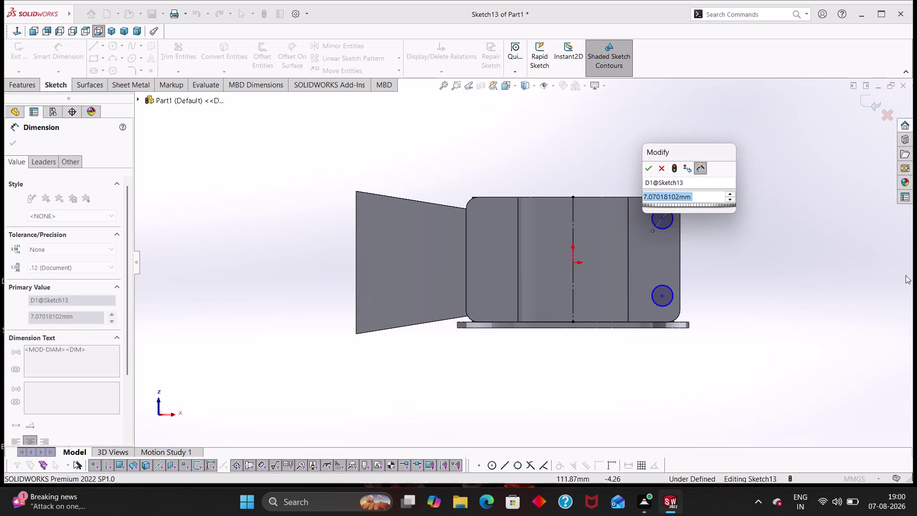
Finish the Ø7.07 hole diameter dimension and orbit to inspect the base feet.
key(Escape)
key(Escape)
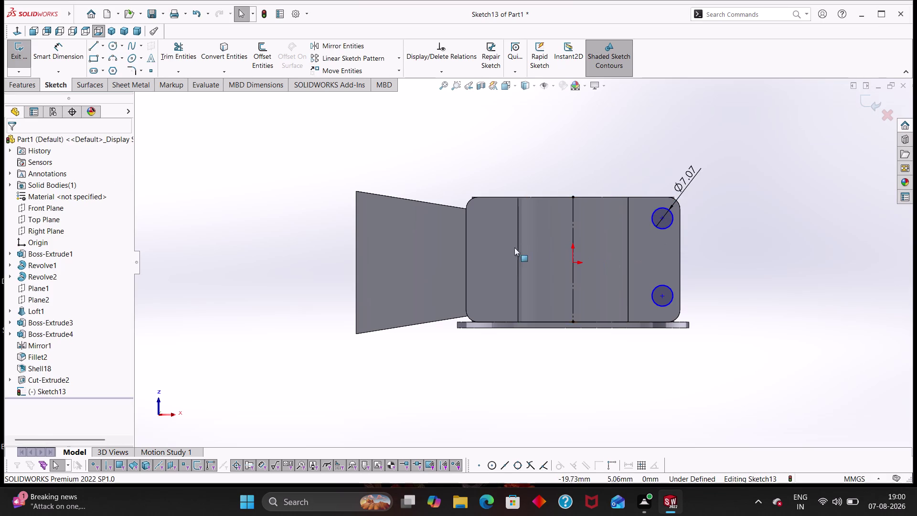
key(Escape)
key(Escape)
middle_drag(643, 158, 660, 282)
key(Escape)
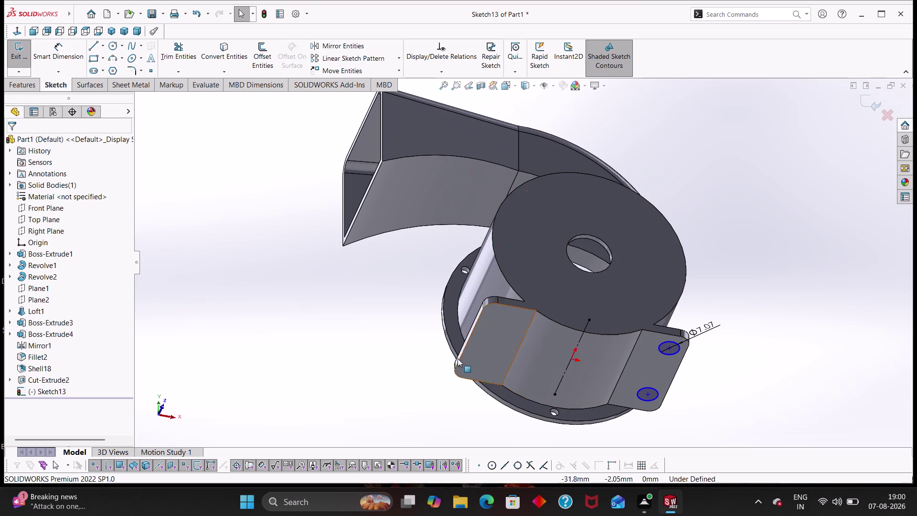
right_click(483, 329)
key(Escape)
key(Escape)
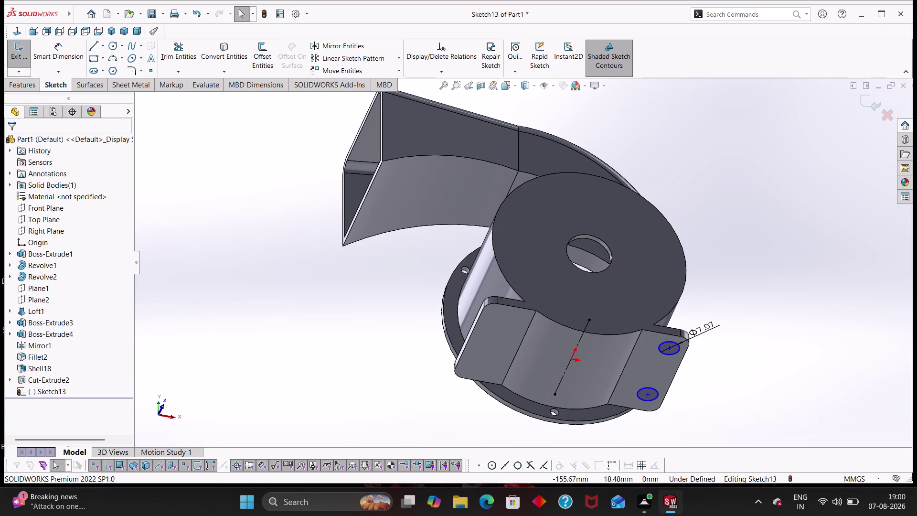
middle_drag(706, 396, 707, 335)
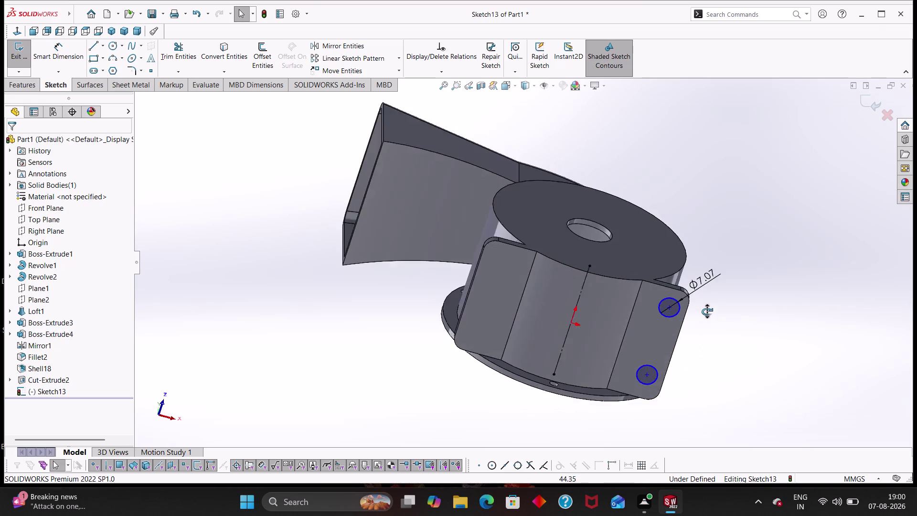
middle_drag(707, 335, 696, 413)
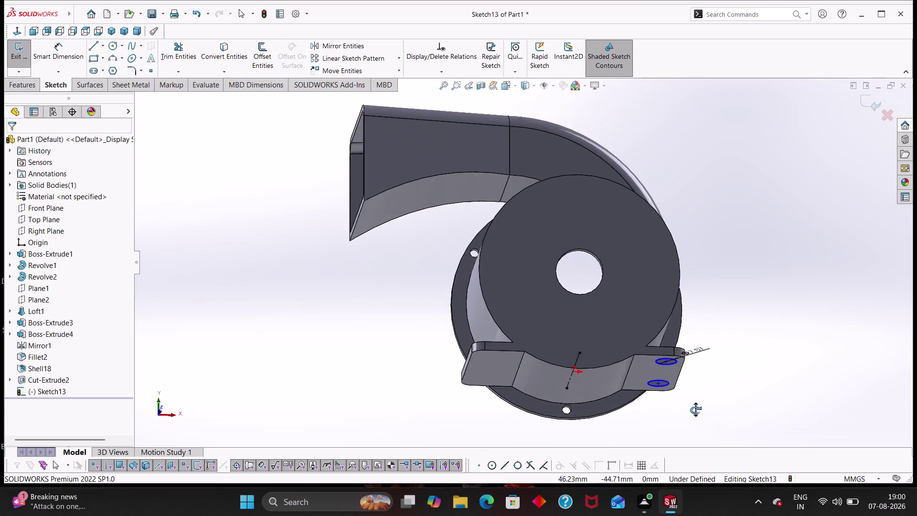
middle_drag(696, 413, 689, 403)
Exit the bolt-hole sketch and set Boss-Extrude4's Direction 1 depth to 38 mm.
click(264, 10)
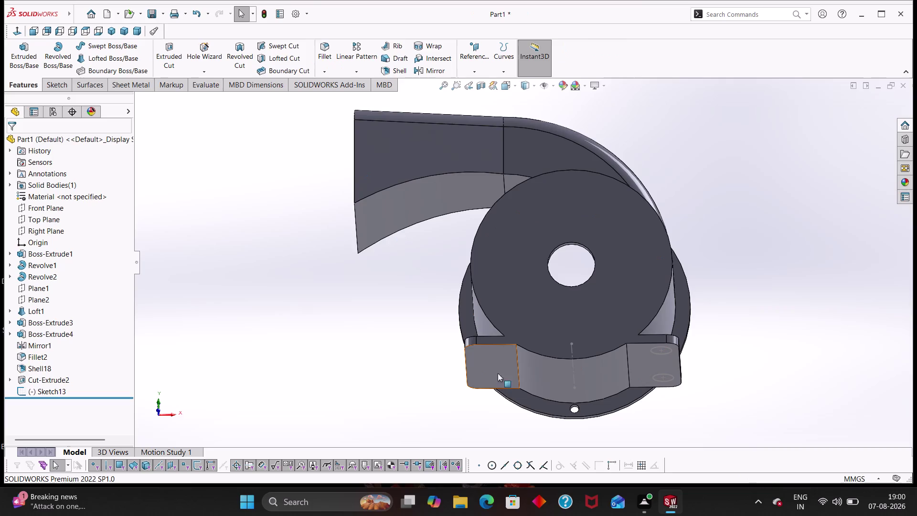
click(497, 367)
click(528, 322)
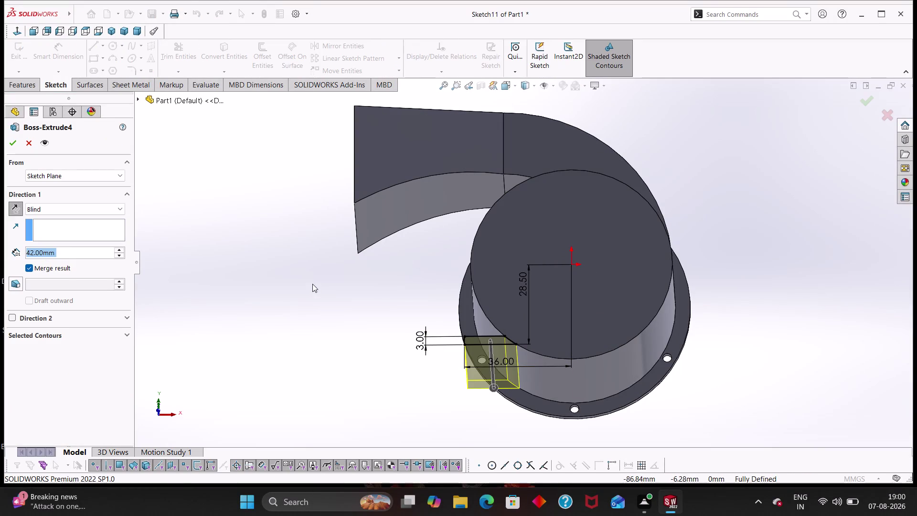
text(38)
key(Return)
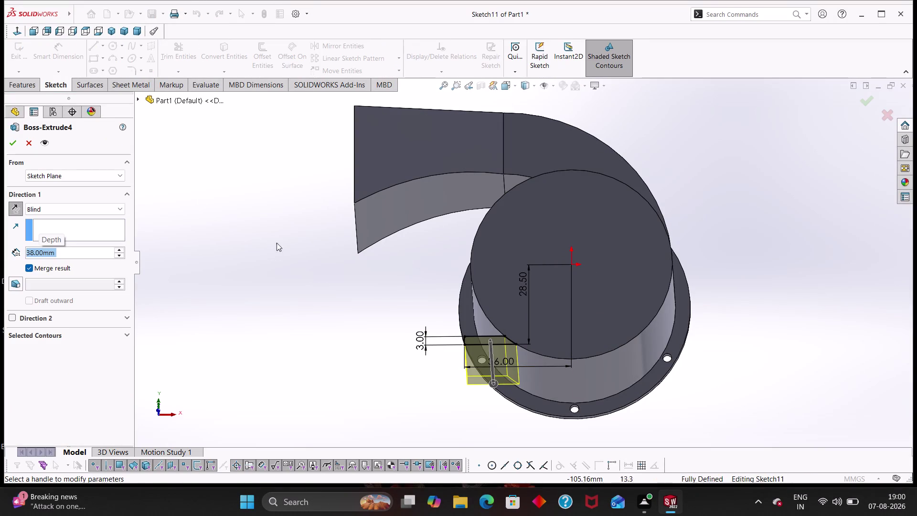
middle_drag(304, 266, 383, 376)
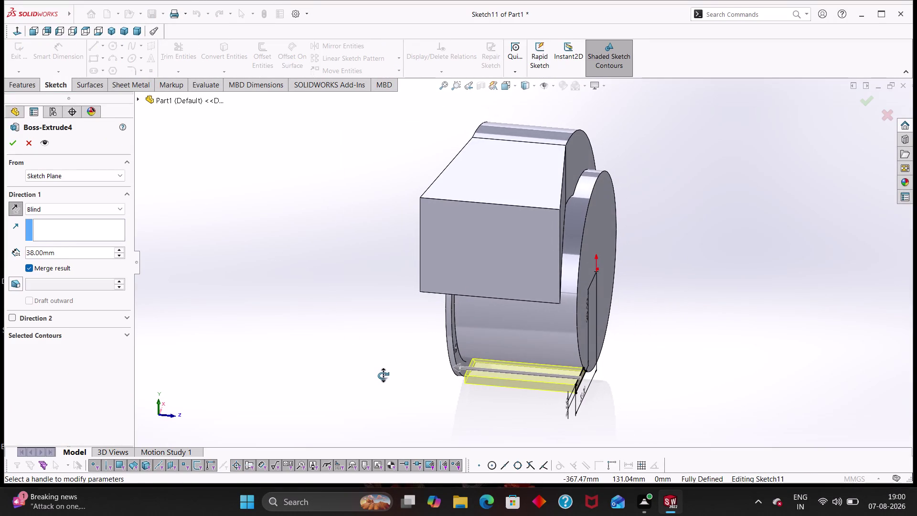
middle_drag(383, 376, 381, 374)
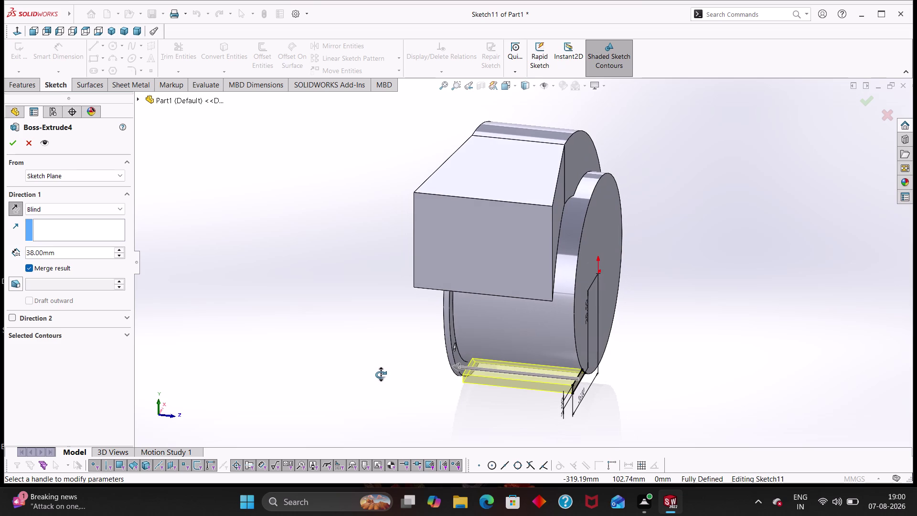
middle_drag(381, 375, 380, 375)
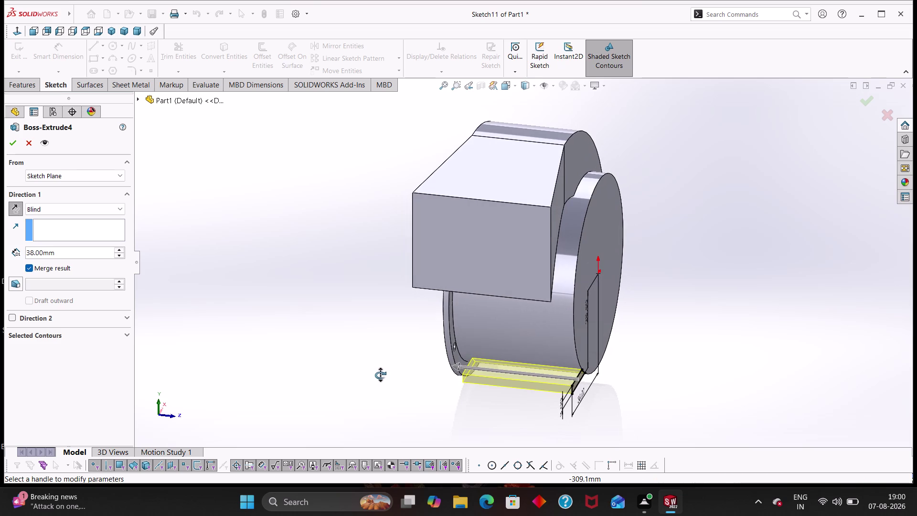
middle_drag(381, 375, 382, 383)
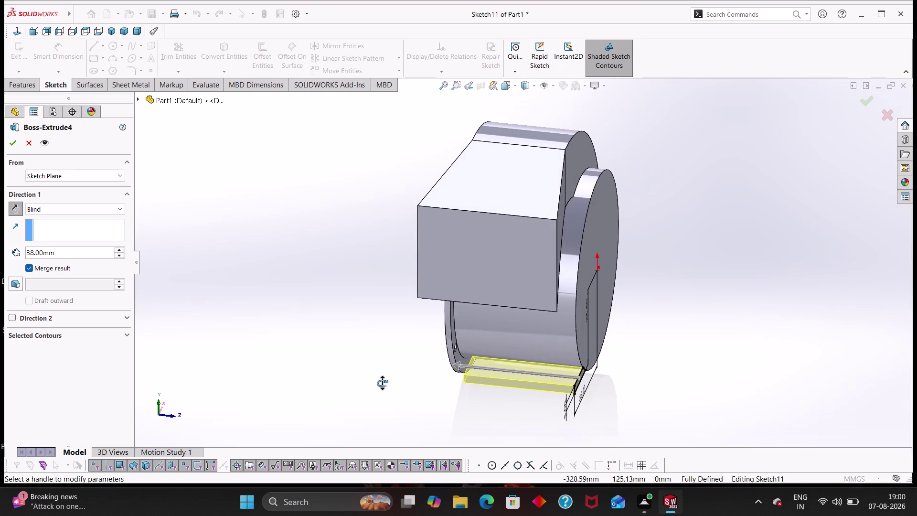
middle_drag(382, 383, 370, 393)
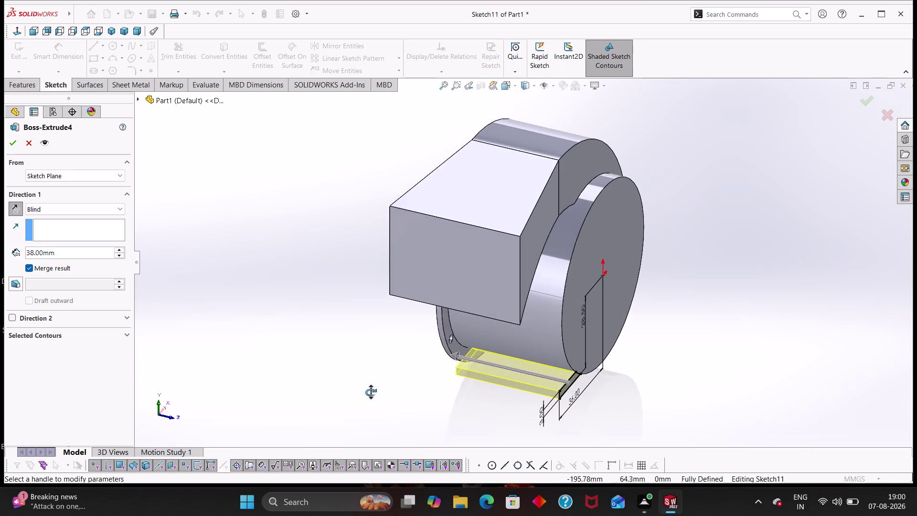
middle_drag(371, 392, 378, 393)
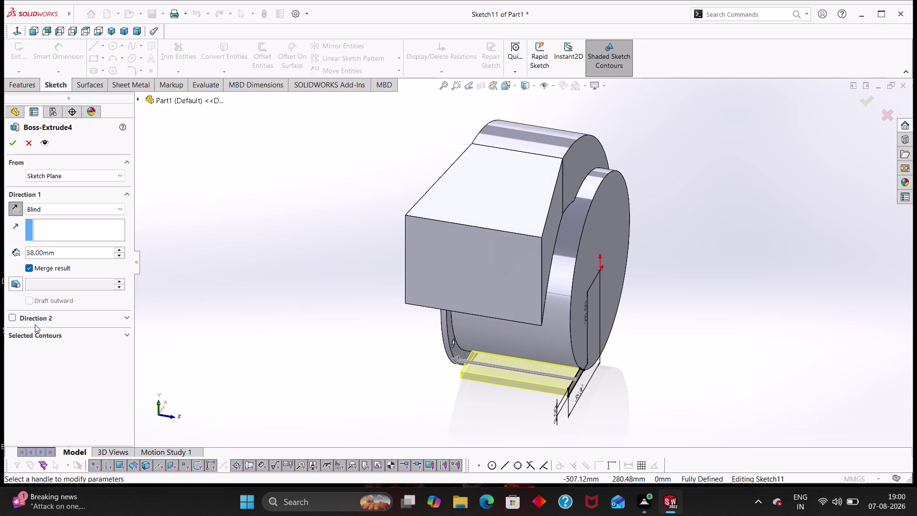
Add Direction 2 at 42 mm and apply the two-direction foot extrusion.
click(34, 321)
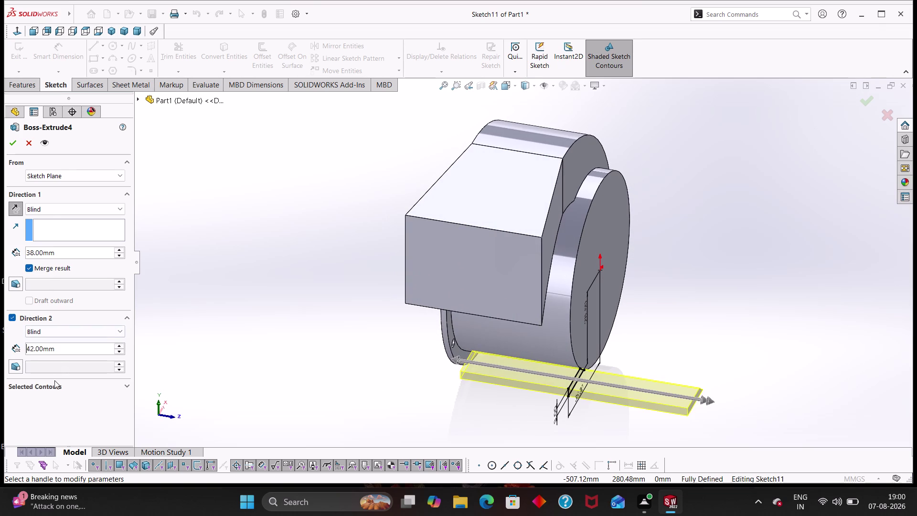
click(54, 383)
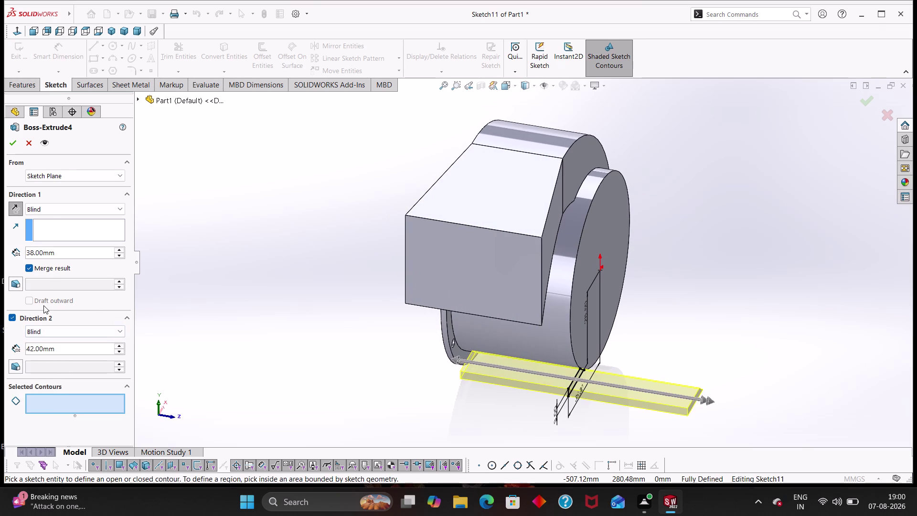
click(13, 147)
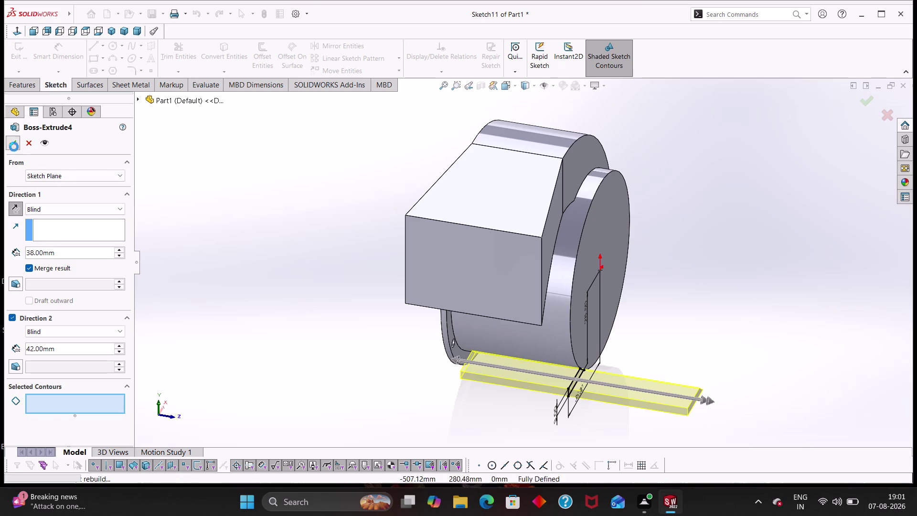
middle_drag(384, 397, 385, 323)
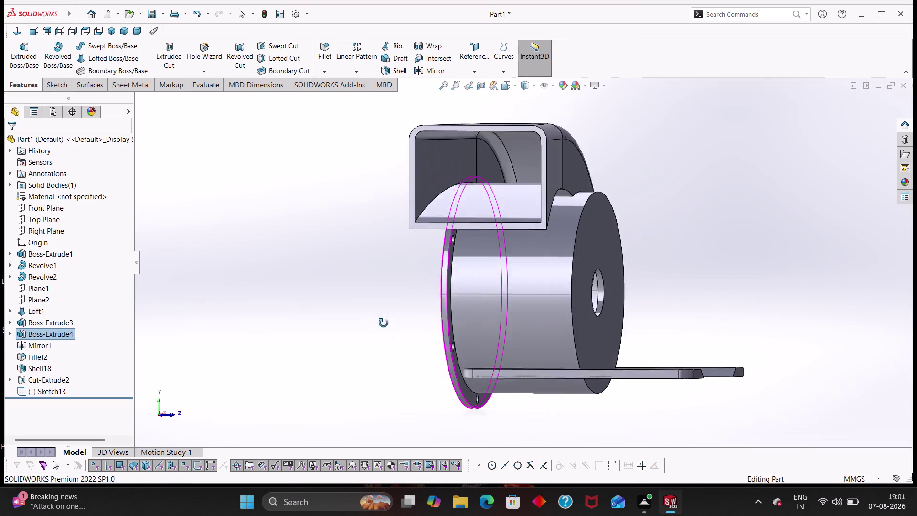
middle_drag(385, 323, 394, 378)
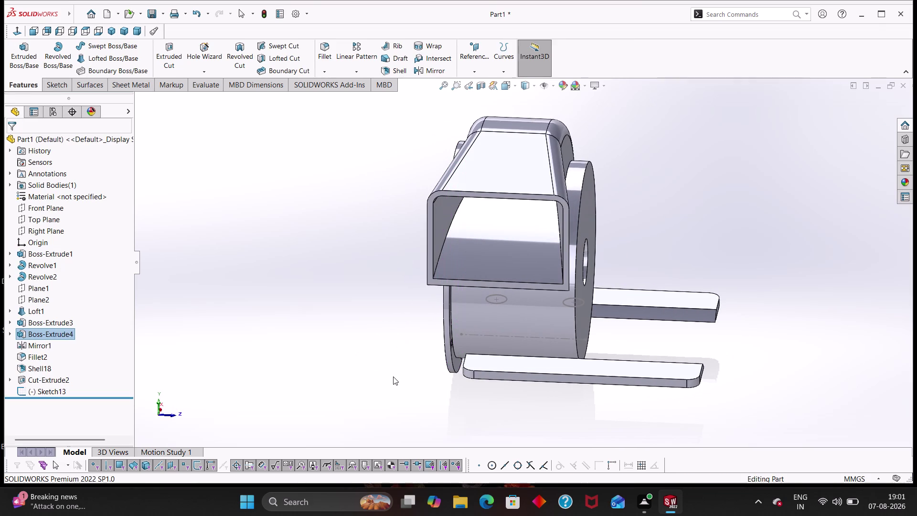
key(ctrl+z)
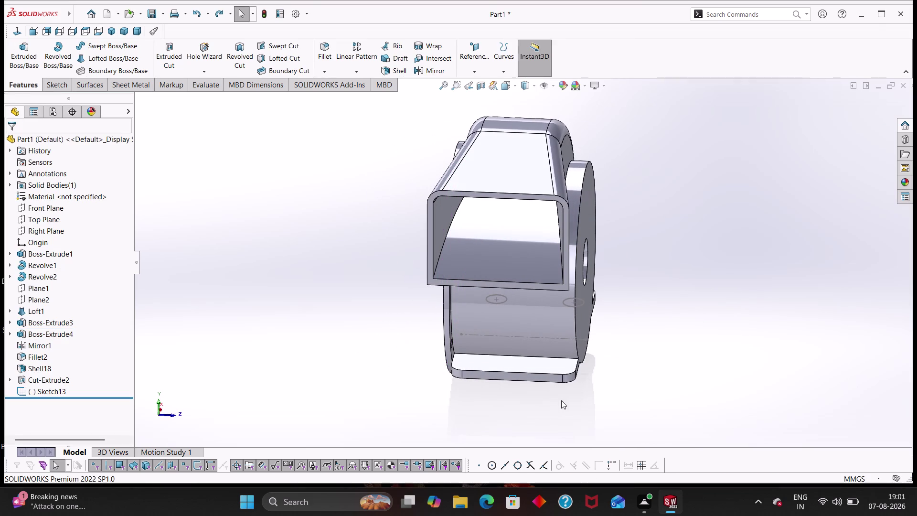
middle_drag(564, 397, 502, 161)
click(650, 298)
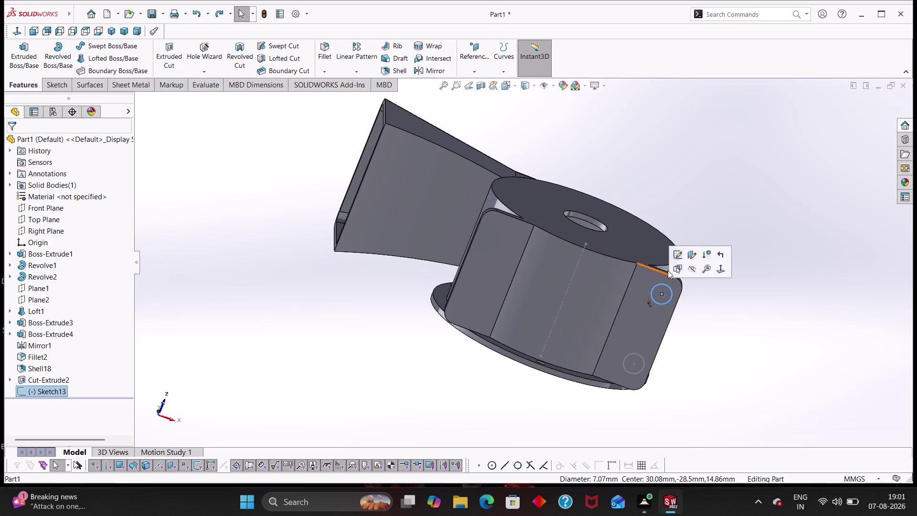
Edit the bolt-hole sketch and dimension the hole centres 24 mm apart.
click(681, 254)
scroll(up, 3)
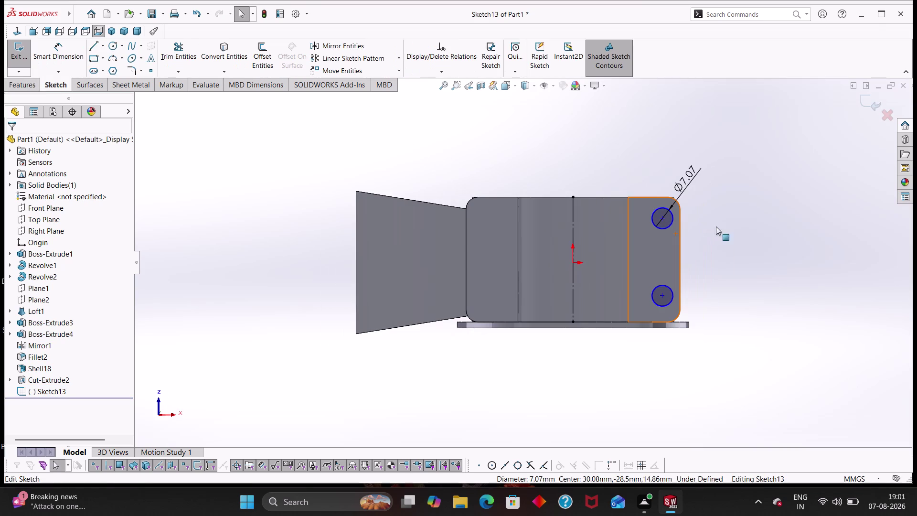
right_drag(728, 305, 729, 250)
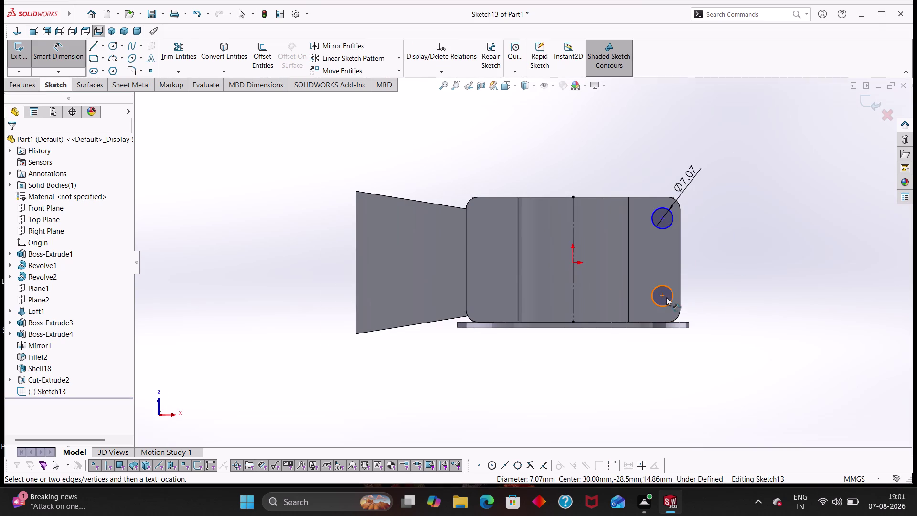
click(664, 296)
click(664, 218)
click(751, 260)
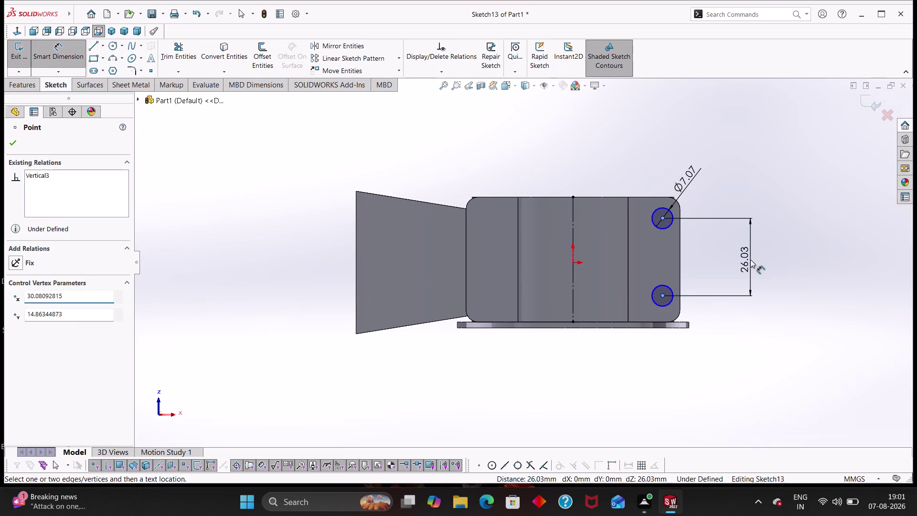
text(24)
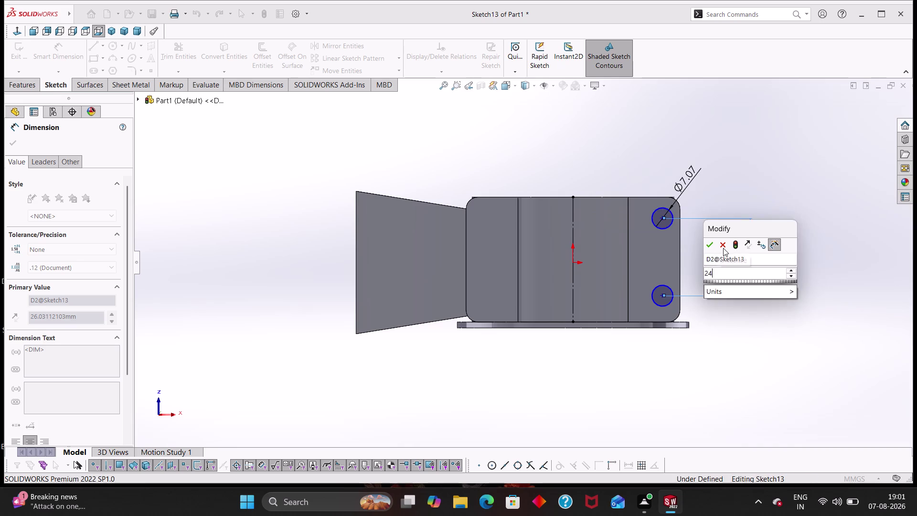
key(Return)
key(Escape)
Dimension the lower hole centre from the foot's outer edge and attempt a diameter dimension.
right_drag(739, 338, 722, 242)
click(661, 296)
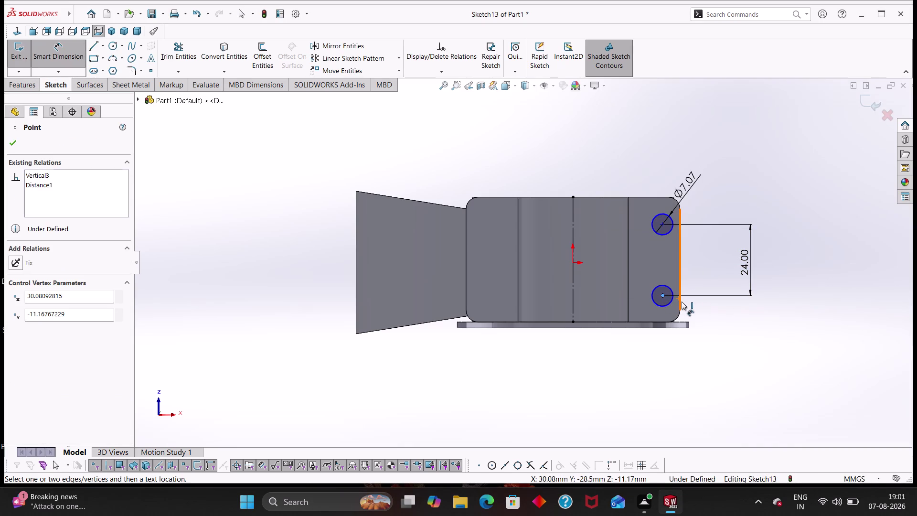
click(682, 301)
click(679, 363)
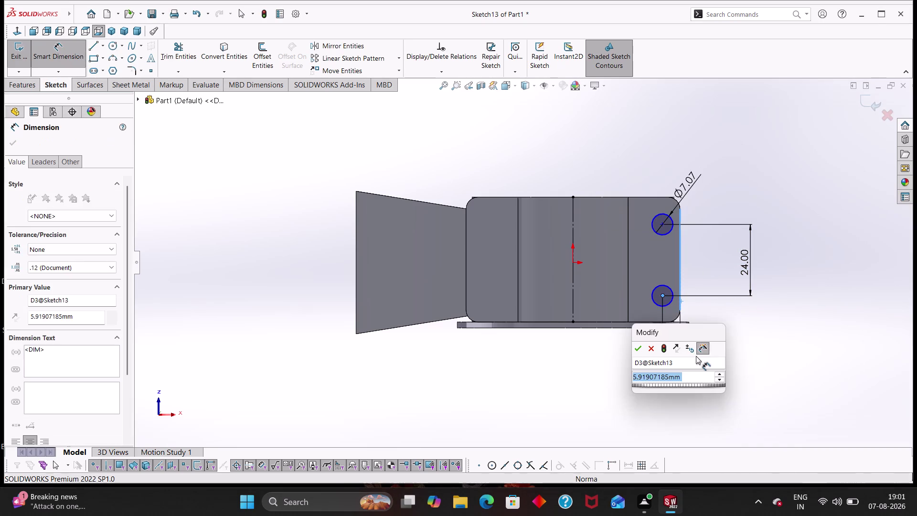
key(3)
key(Return)
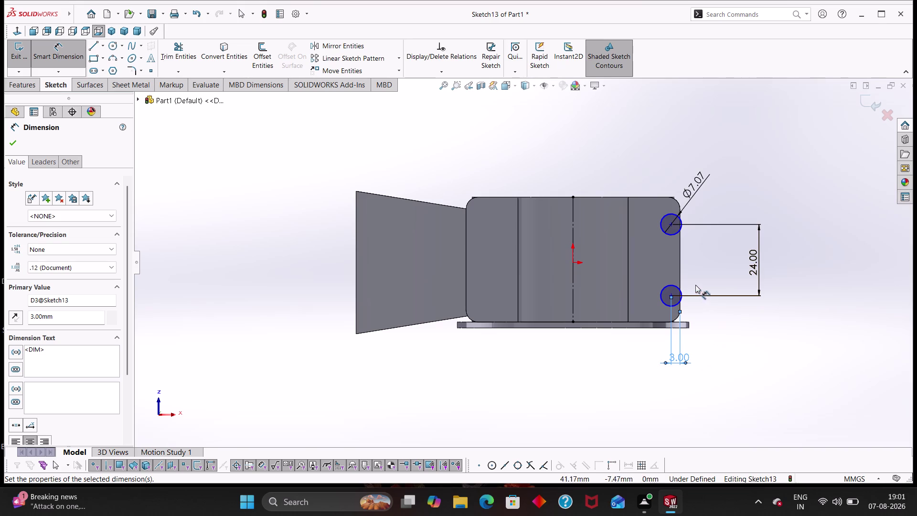
click(685, 281)
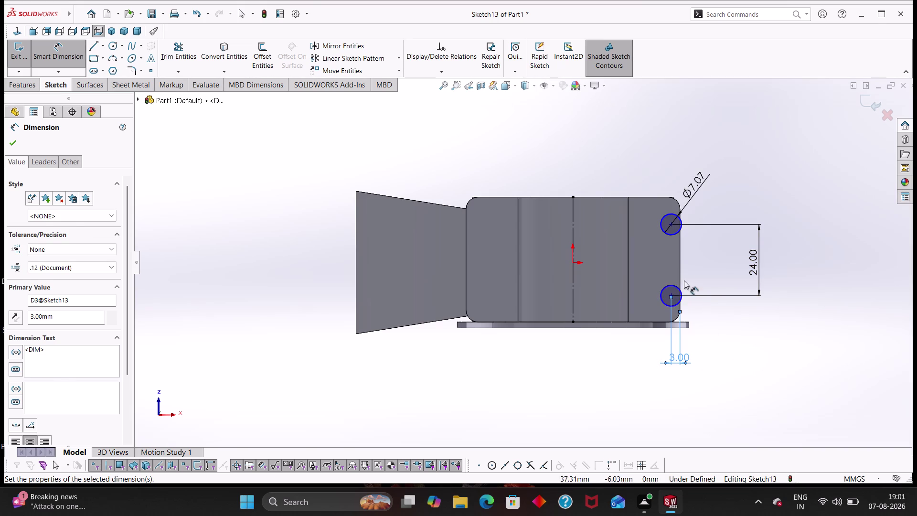
click(673, 286)
click(700, 271)
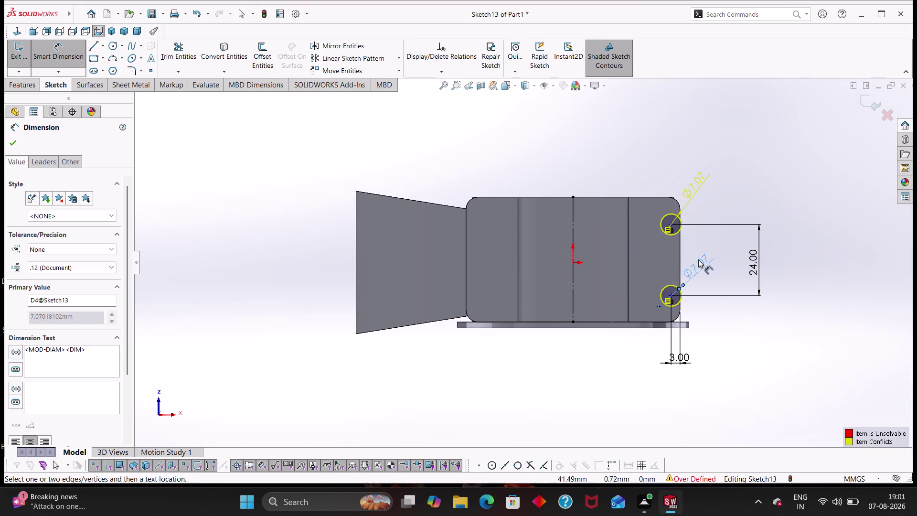
key(Escape)
key(Escape)
key(ctrl+z)
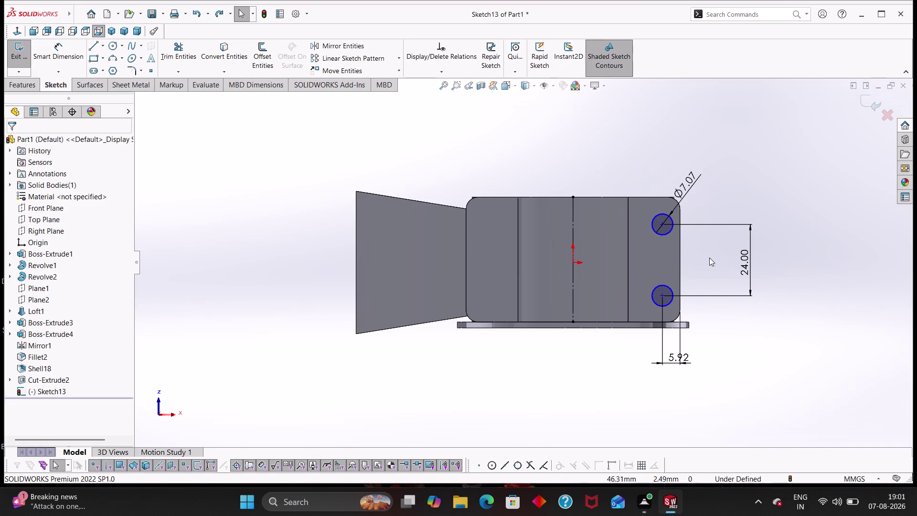
Change the Ø7.07 hole diameter dimension to 3 mm.
double_click(680, 183)
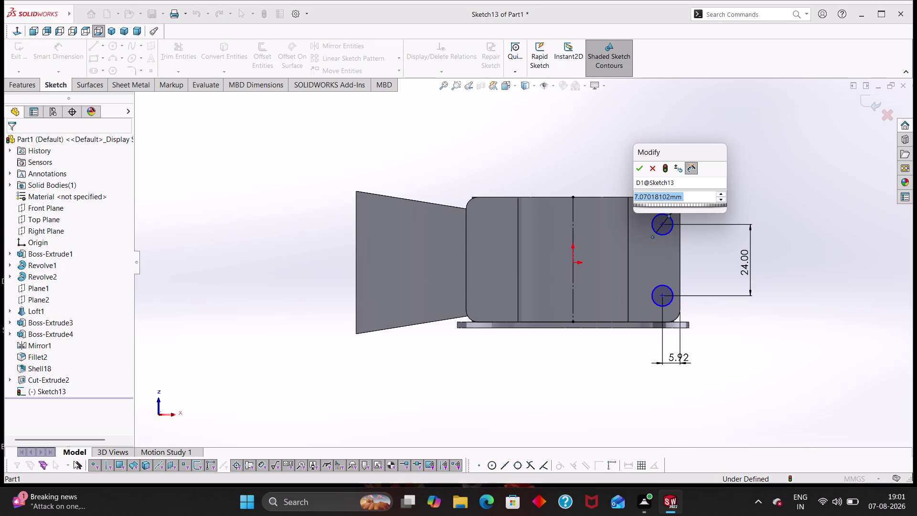
key(3)
key(Return)
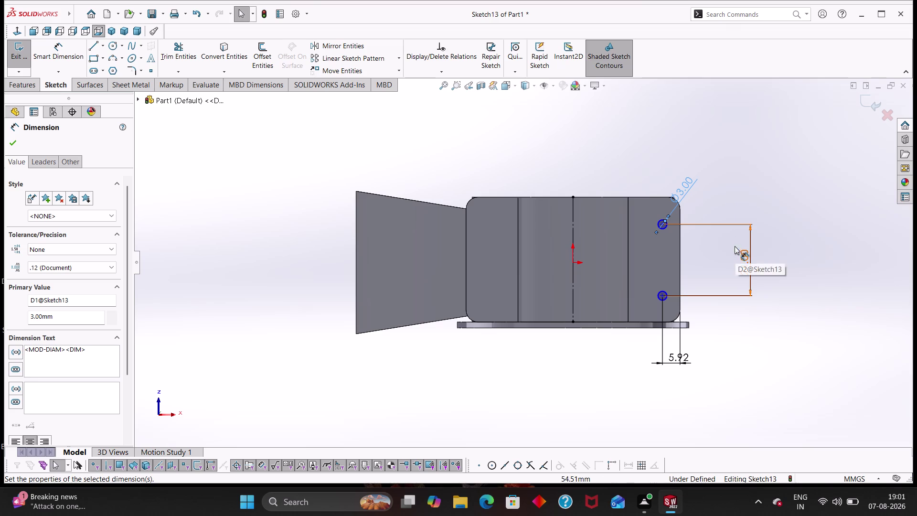
click(17, 143)
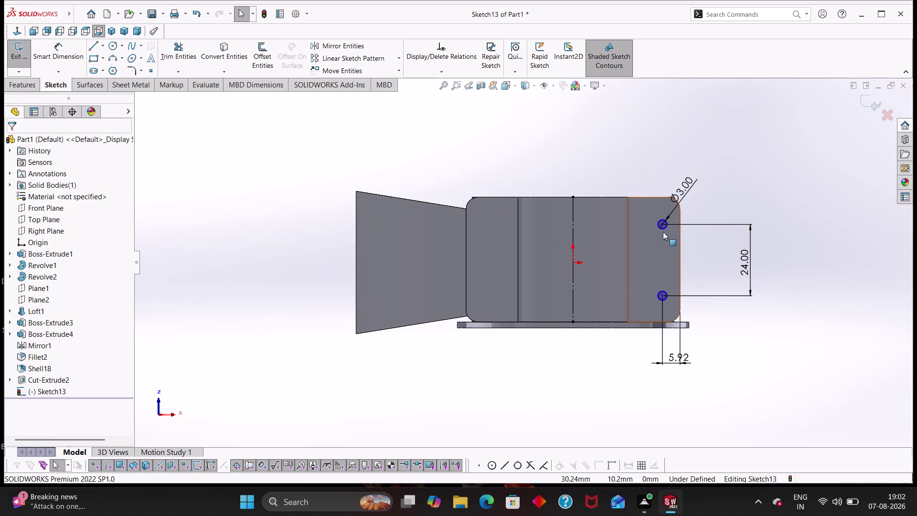
click(663, 229)
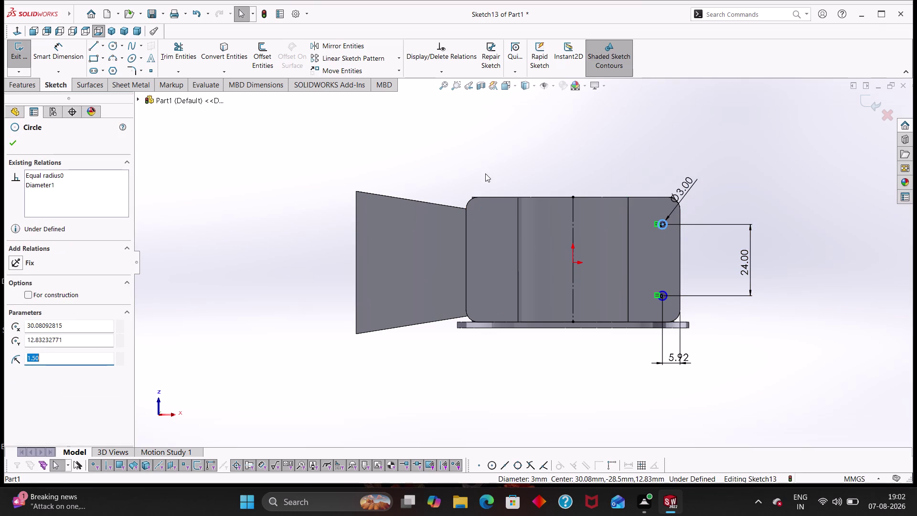
Clear the circle selection and browse the move/copy/rotate commands without using them.
click(397, 61)
click(405, 101)
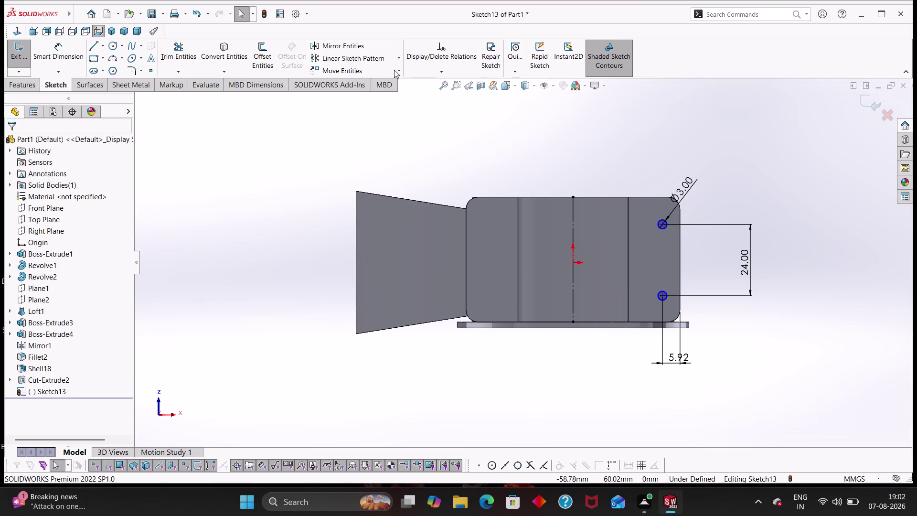
click(397, 73)
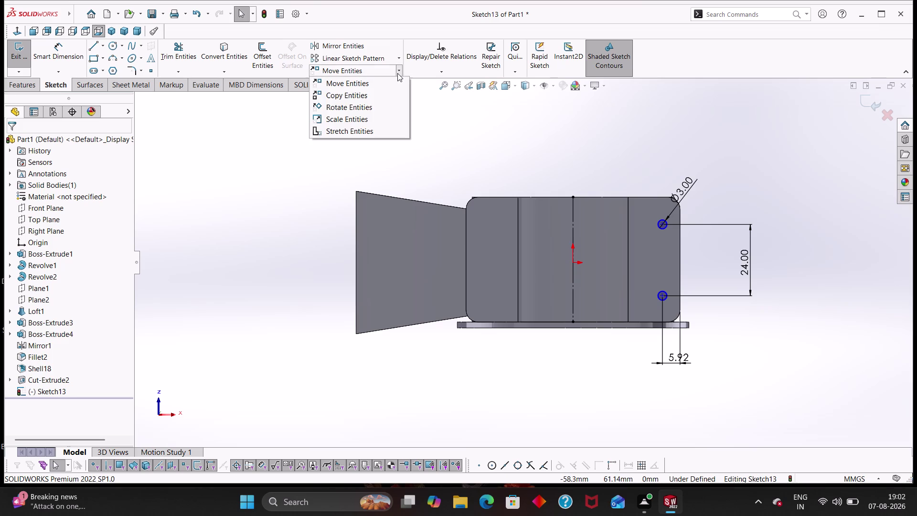
click(484, 138)
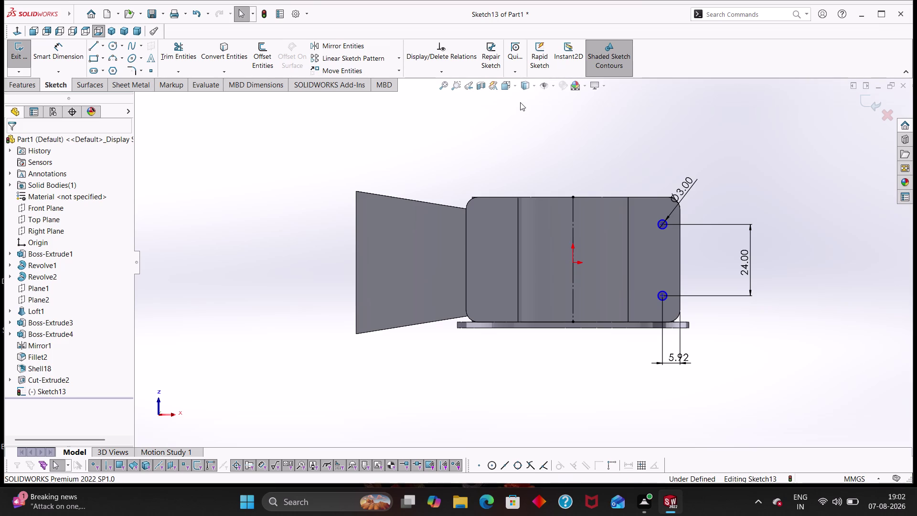
click(449, 73)
click(449, 73)
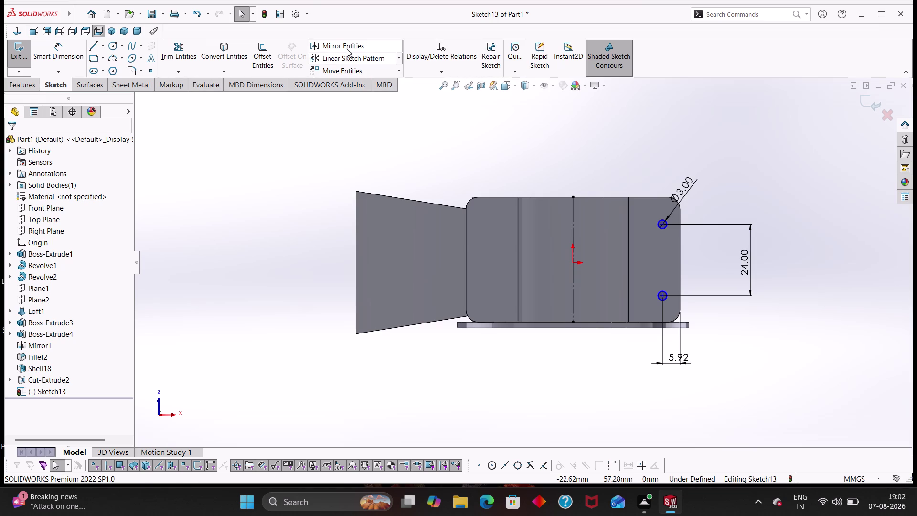
Mirror the two Ø3 hole circles (Arc1, Arc2) about the vertical centre line Line1.
click(340, 45)
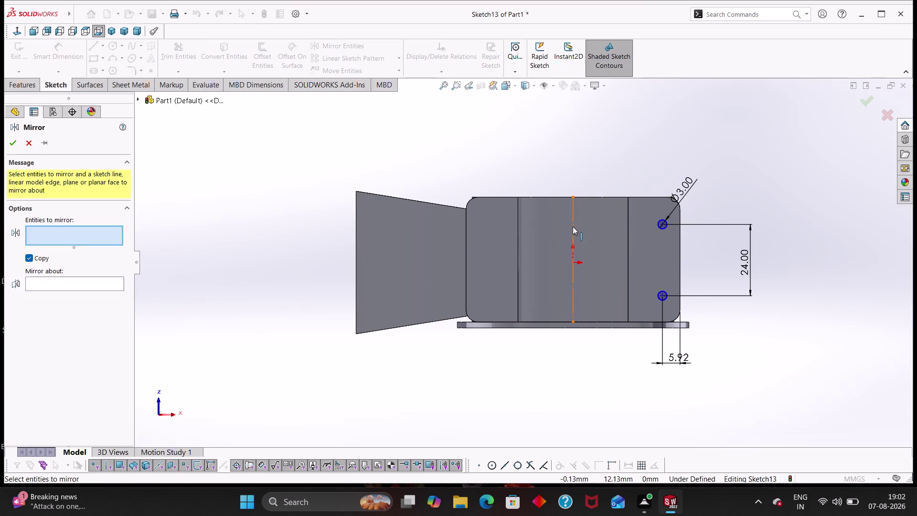
click(666, 228)
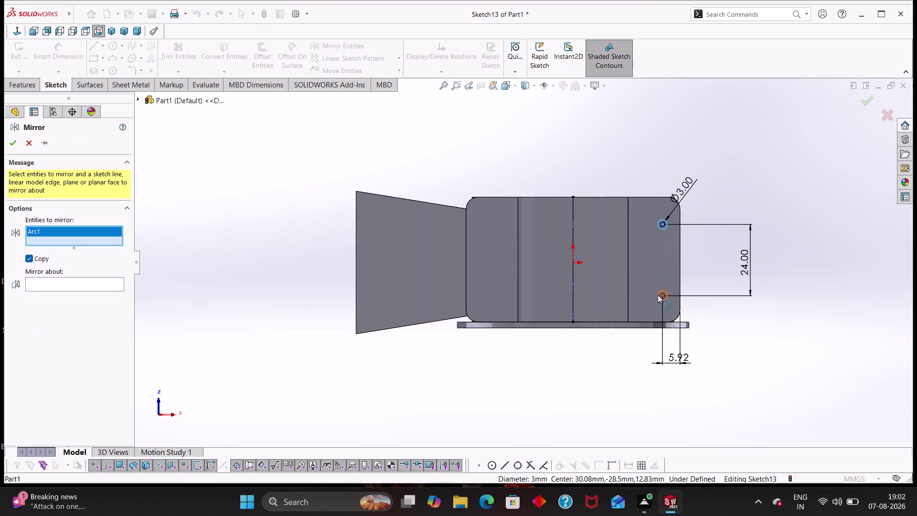
click(661, 291)
click(25, 293)
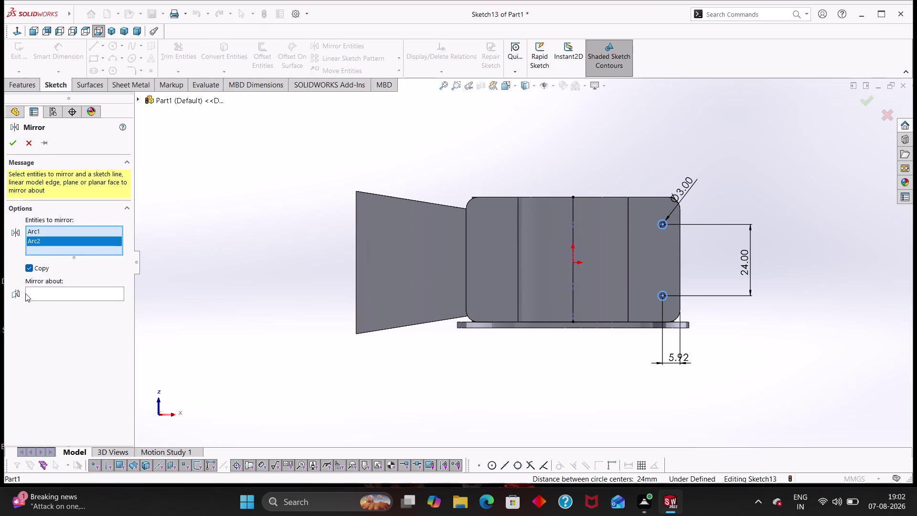
click(61, 299)
click(96, 296)
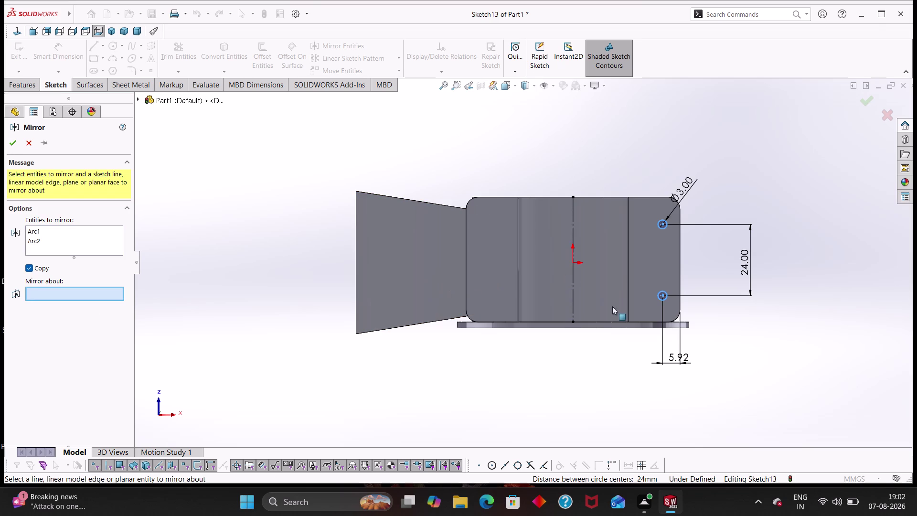
click(574, 290)
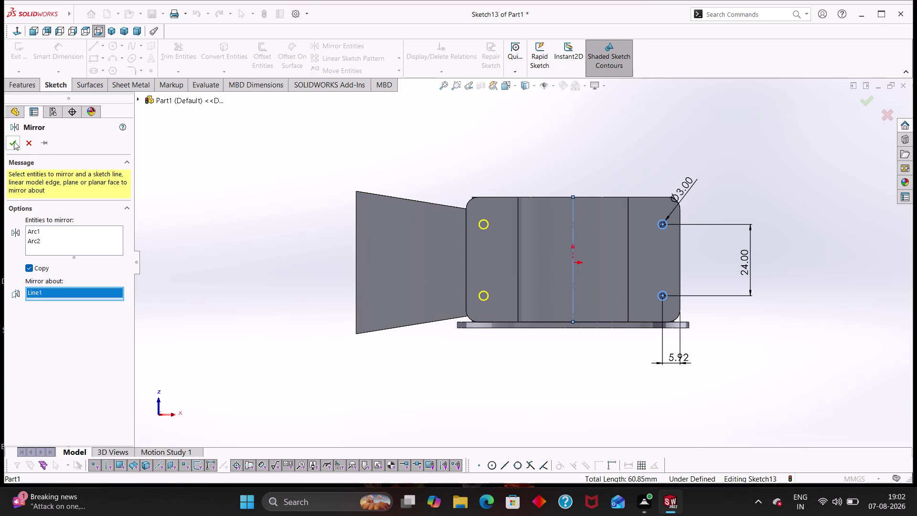
click(13, 141)
click(483, 227)
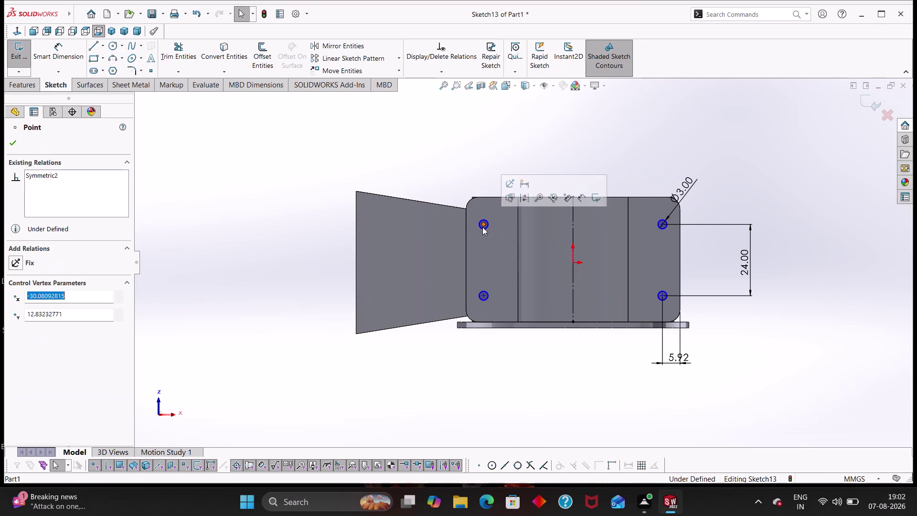
key(Escape)
key(Escape)
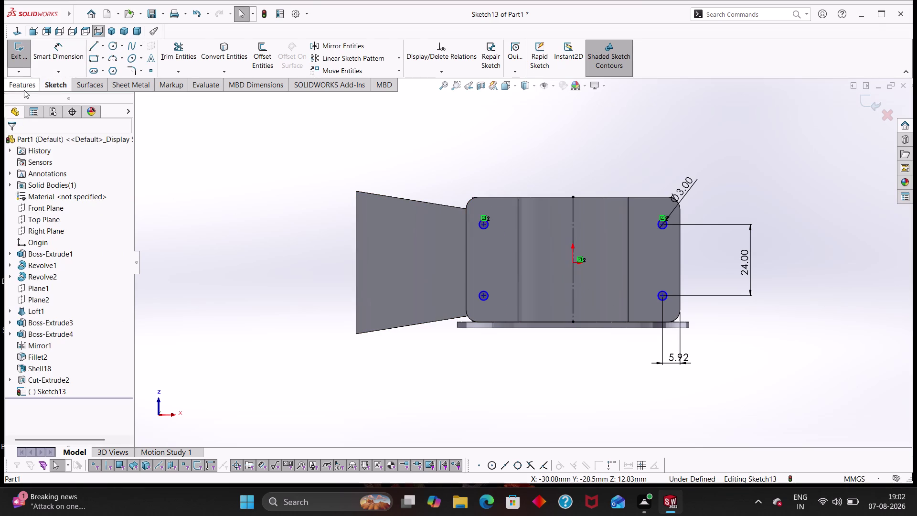
click(23, 90)
Extrude-cut the four Ø3 hole circles through both feet using Up To Next.
click(167, 60)
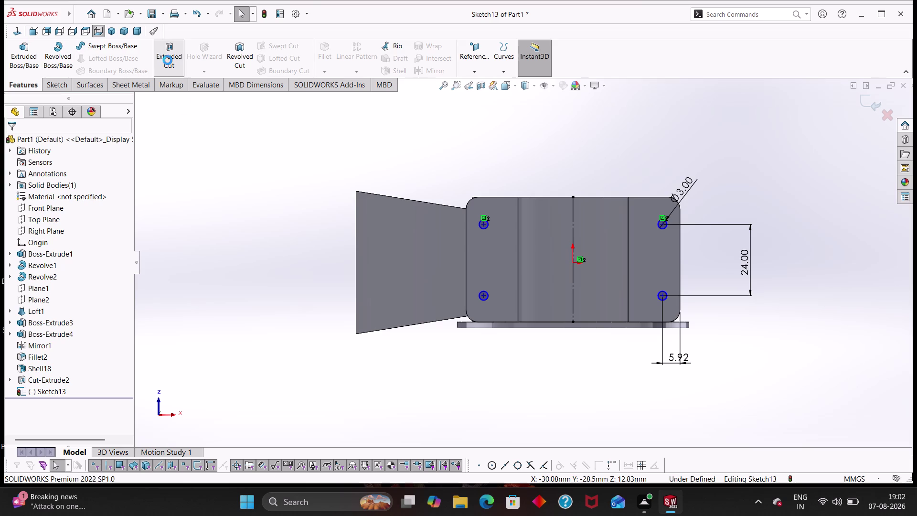
middle_drag(303, 186, 319, 246)
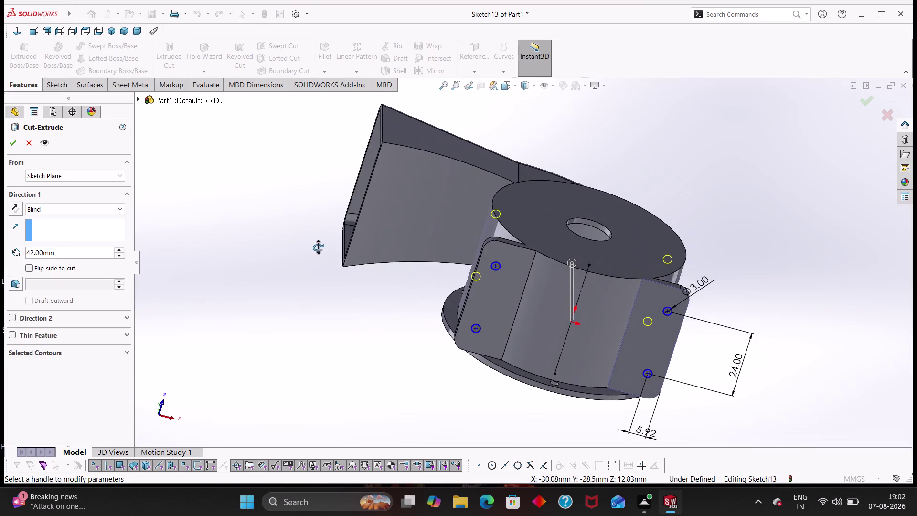
middle_drag(319, 246, 317, 369)
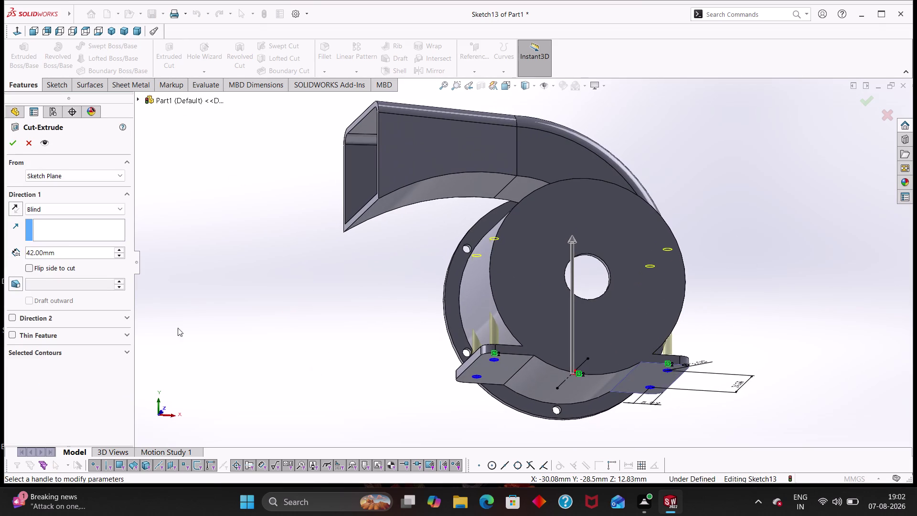
drag(58, 253, 42, 249)
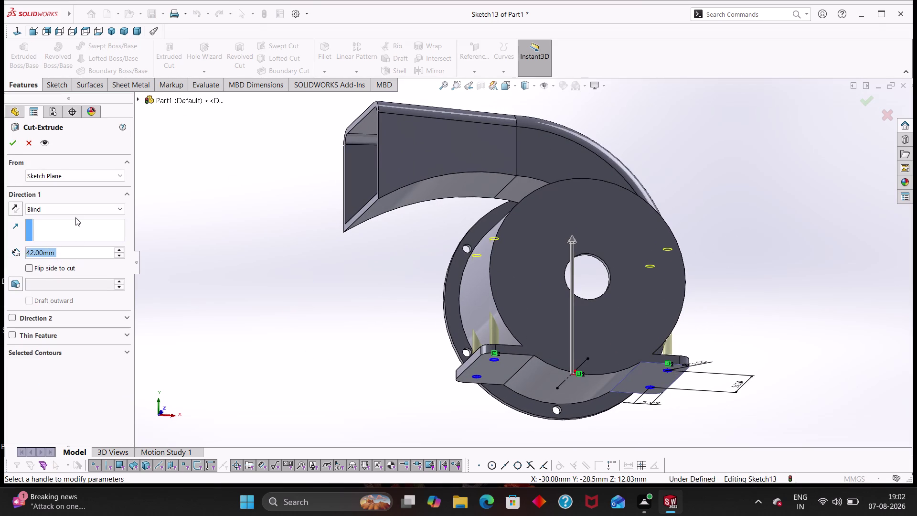
click(77, 212)
click(71, 244)
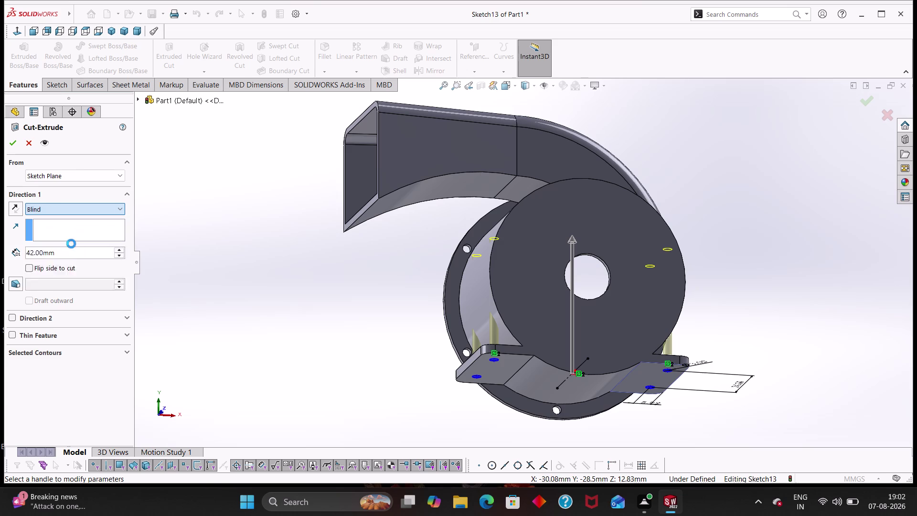
click(15, 144)
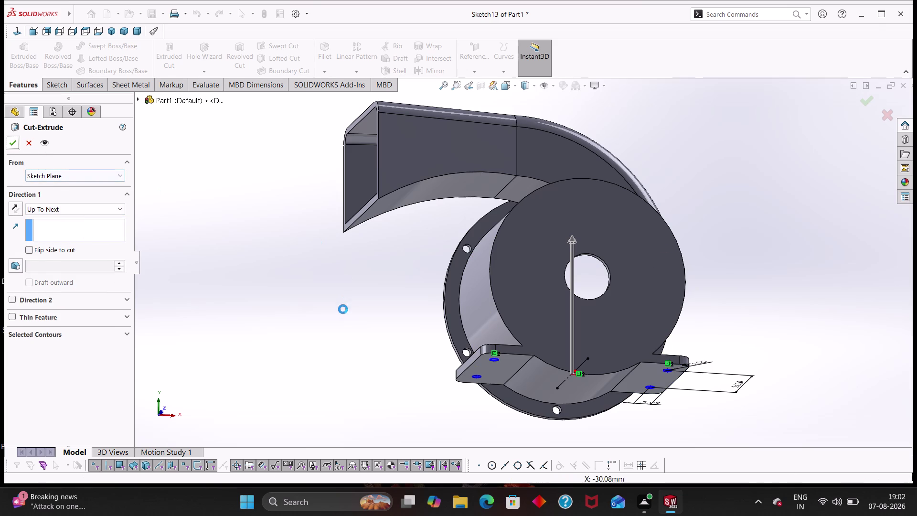
click(342, 310)
click(343, 305)
middle_drag(355, 299, 355, 378)
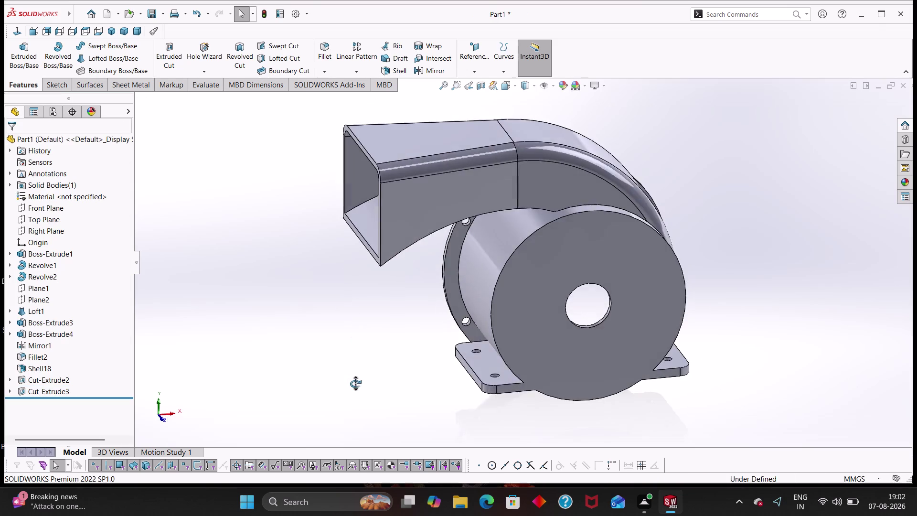
middle_drag(355, 377, 422, 384)
scroll(up, 3)
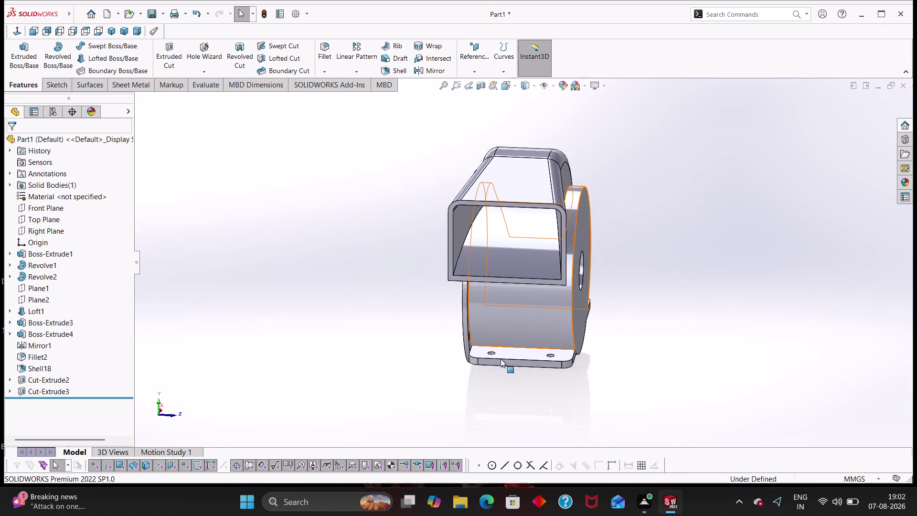
right_click(512, 354)
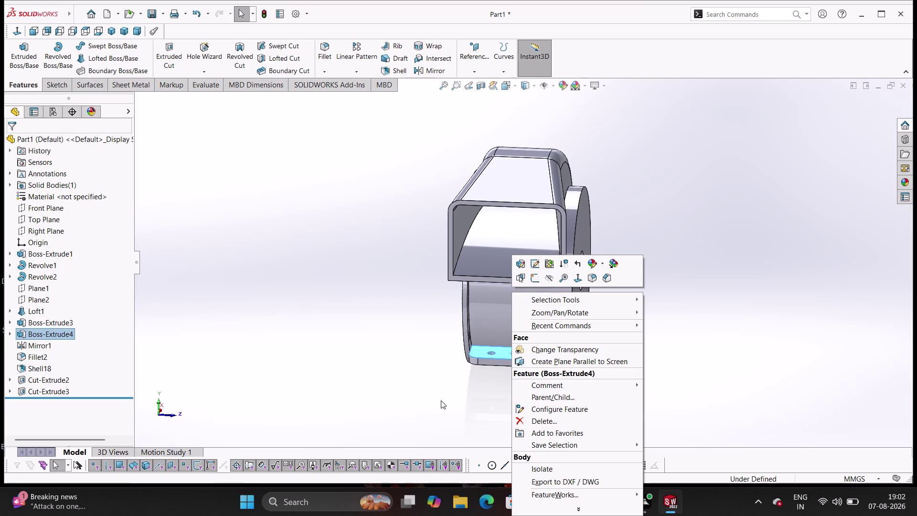
key(Escape)
key(Escape)
scroll(up, 3)
middle_drag(549, 407, 548, 398)
middle_drag(519, 358, 545, 373)
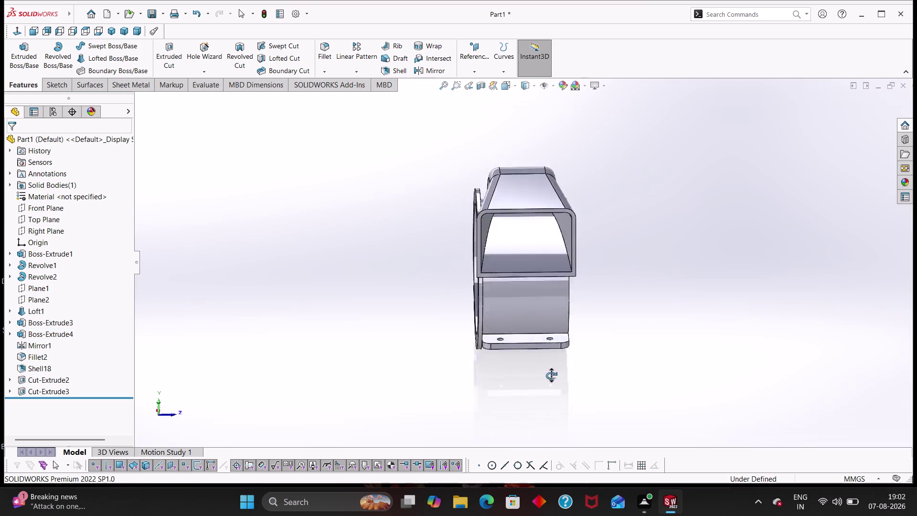
middle_drag(545, 373, 582, 384)
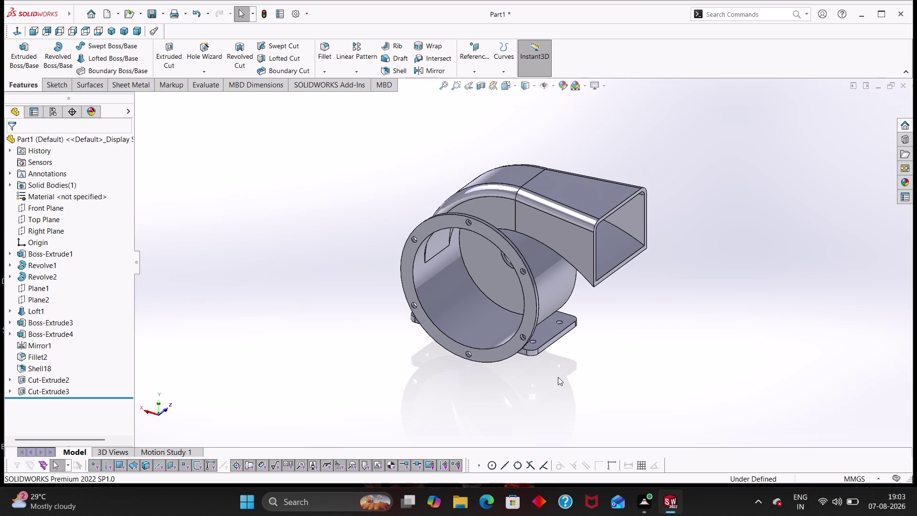
scroll(down, 3)
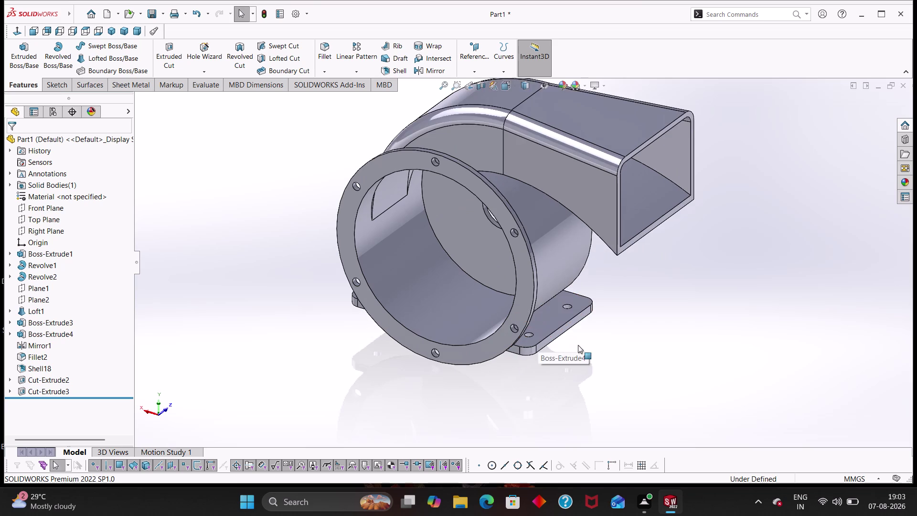
middle_drag(583, 344, 666, 344)
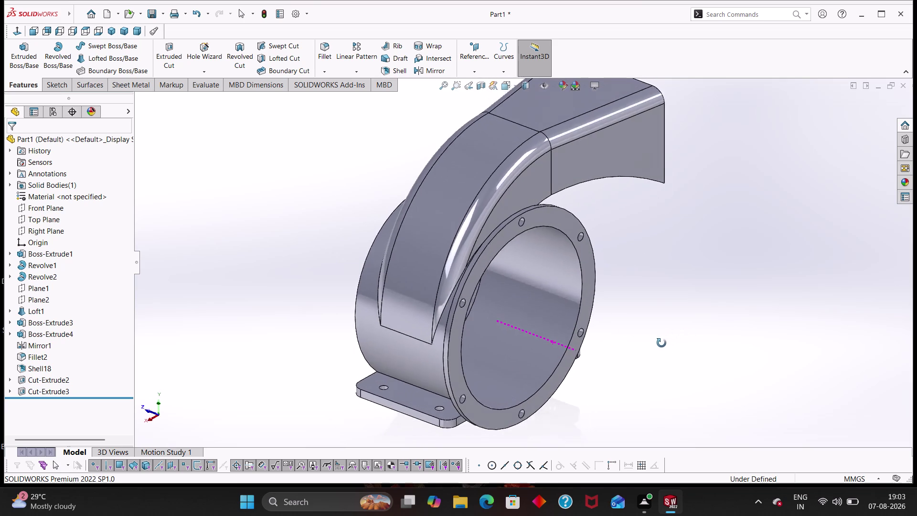
middle_drag(666, 344, 594, 343)
scroll(up, 3)
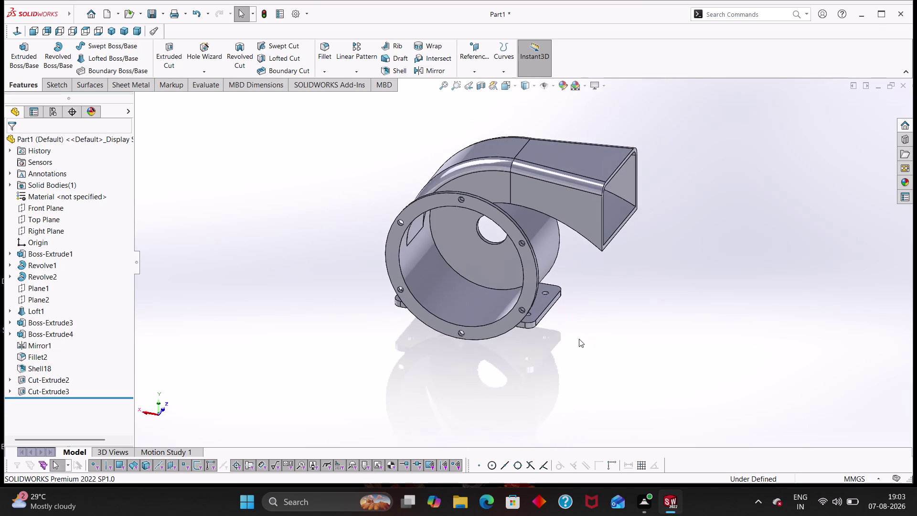
middle_drag(581, 337, 638, 341)
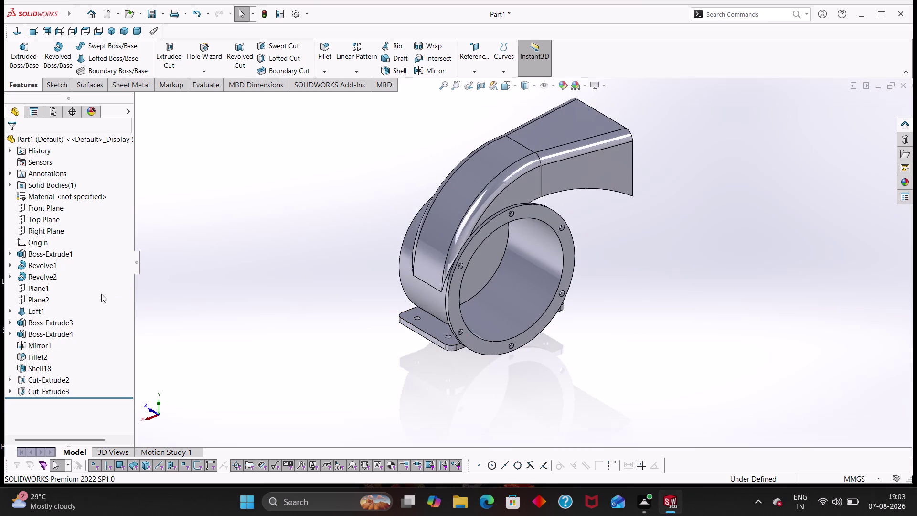
Create Sketch14 on the Front Plane selected in the FeatureManager tree.
key(Escape)
key(Escape)
click(34, 209)
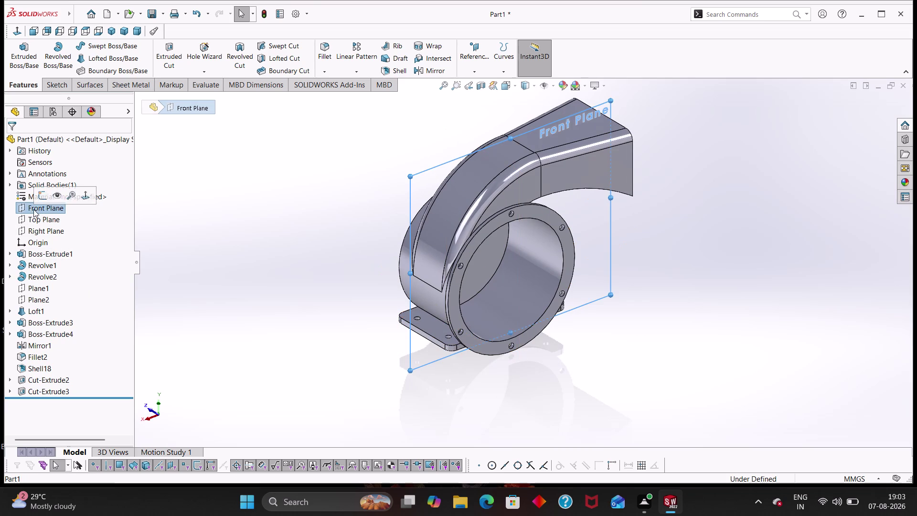
middle_drag(278, 364, 276, 379)
right_click(38, 206)
click(48, 192)
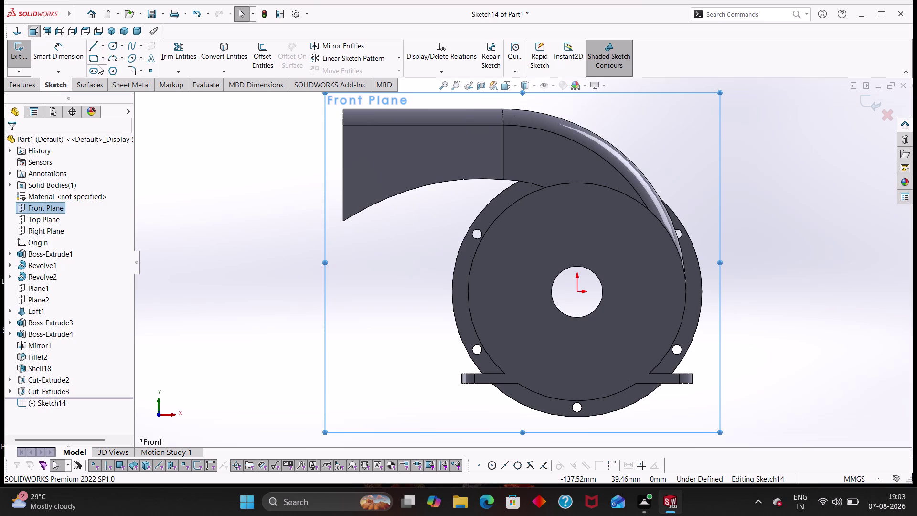
click(242, 65)
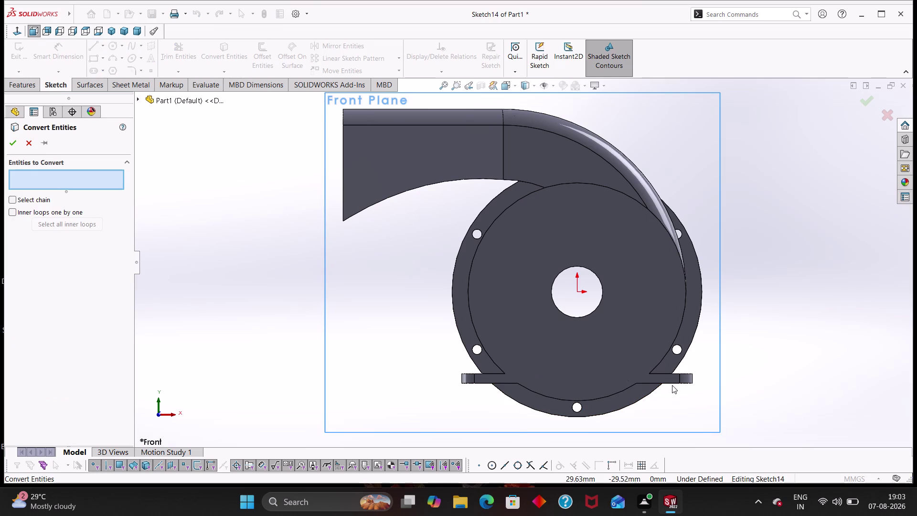
Select the right foot's edges, face and rounded corner for conversion.
click(672, 382)
click(670, 374)
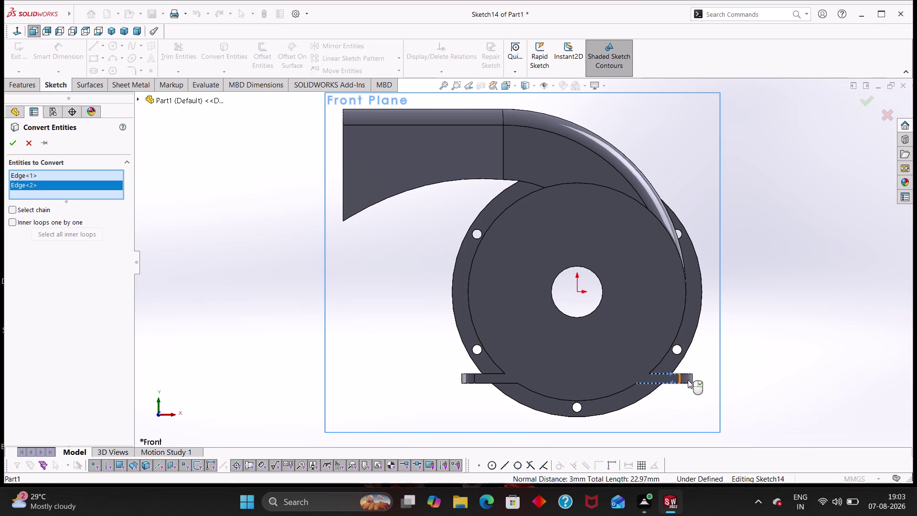
click(692, 378)
middle_drag(727, 362, 713, 402)
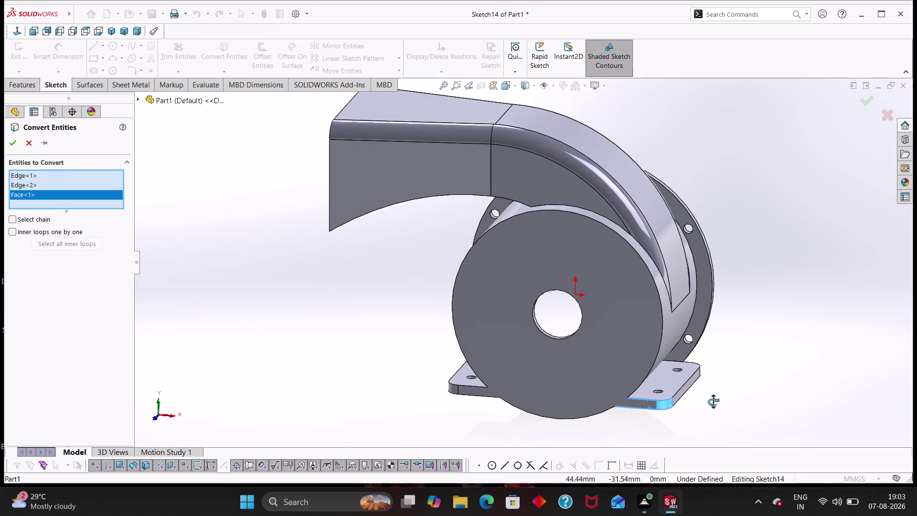
middle_drag(713, 401, 713, 403)
click(655, 404)
click(672, 399)
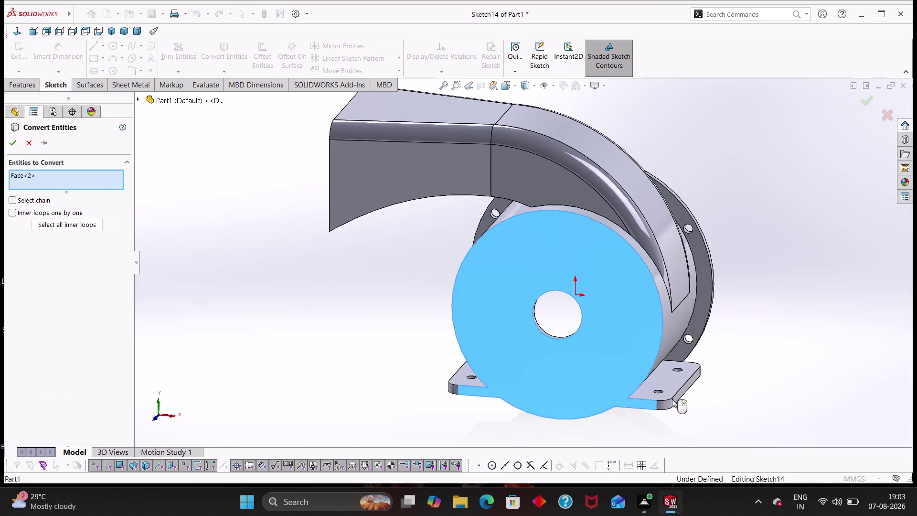
click(665, 403)
click(610, 366)
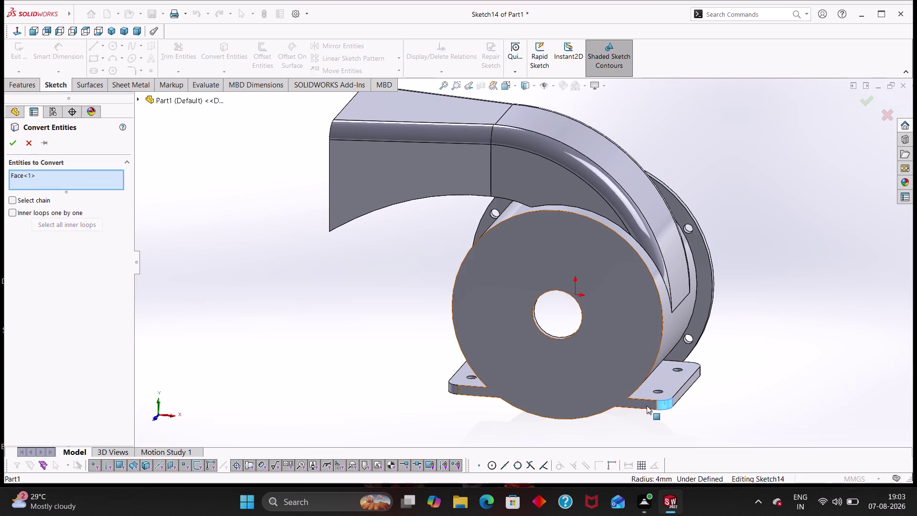
click(647, 405)
click(632, 401)
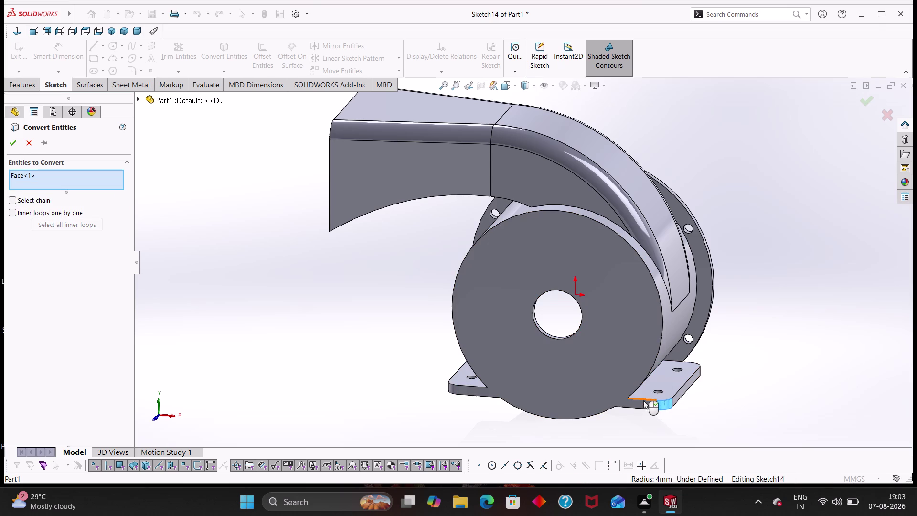
click(644, 398)
click(662, 400)
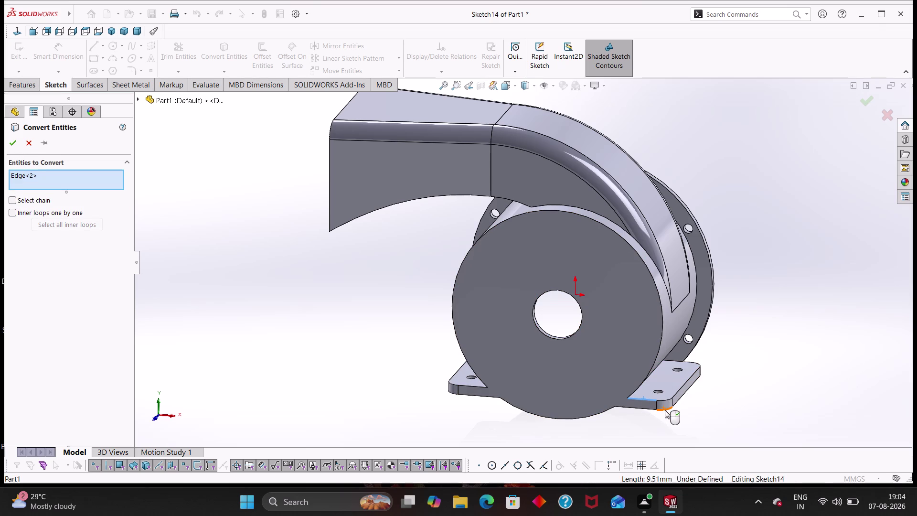
Add the remaining foot corner edges and project them into Sketch14.
click(665, 410)
scroll(down, 3)
click(622, 359)
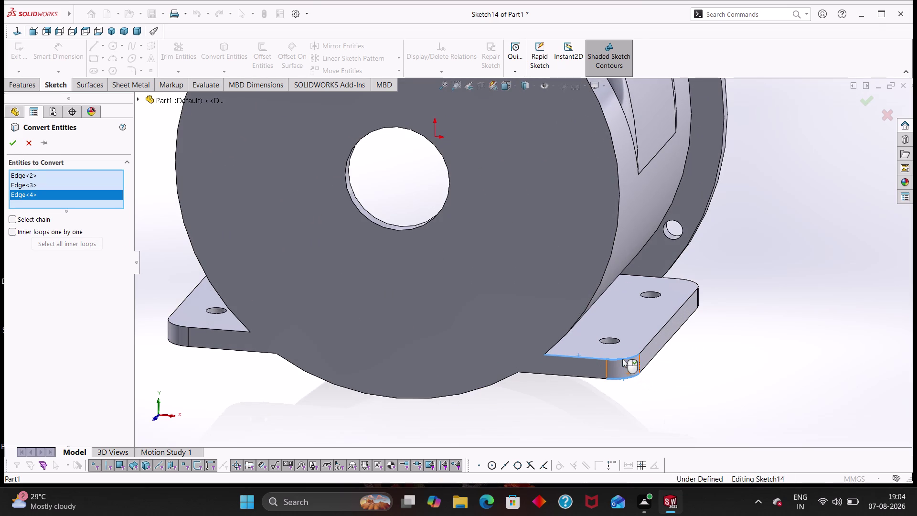
click(588, 377)
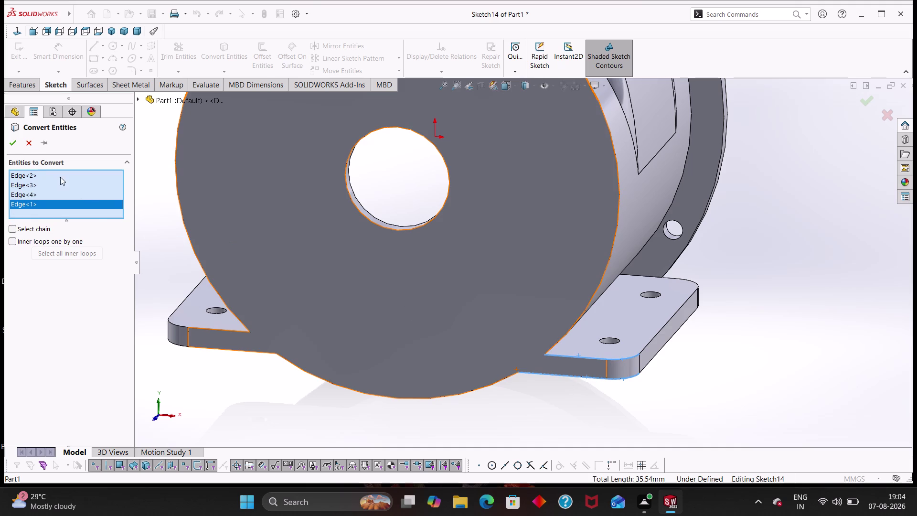
click(20, 141)
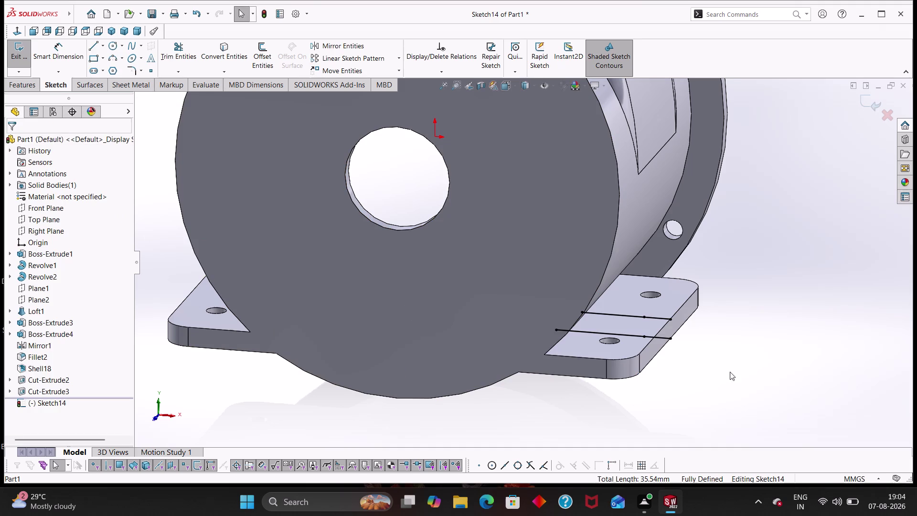
middle_drag(711, 353, 722, 323)
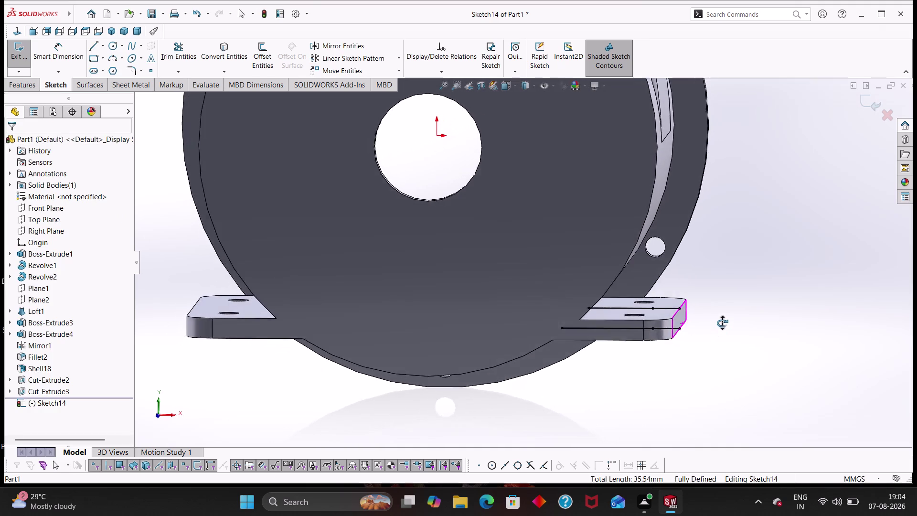
middle_drag(722, 323, 726, 348)
scroll(up, 3)
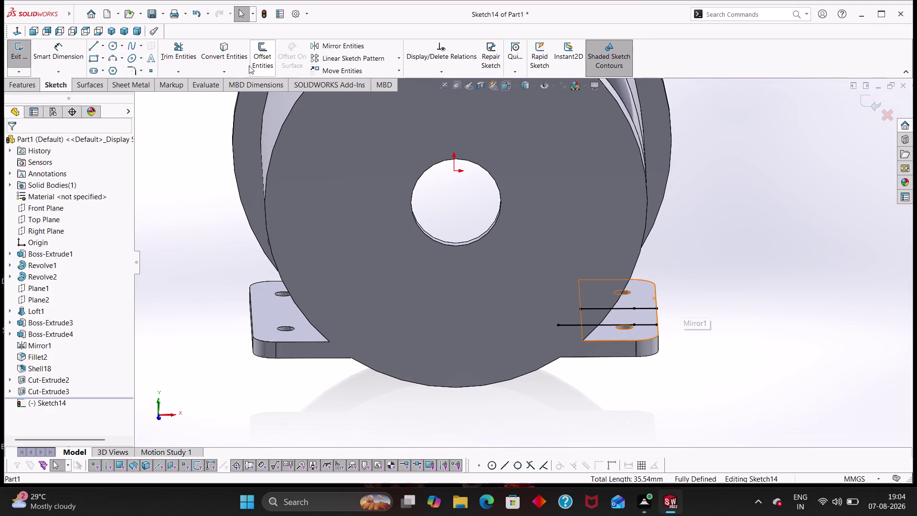
Project the housing's curved outline edges into the sketch.
click(225, 58)
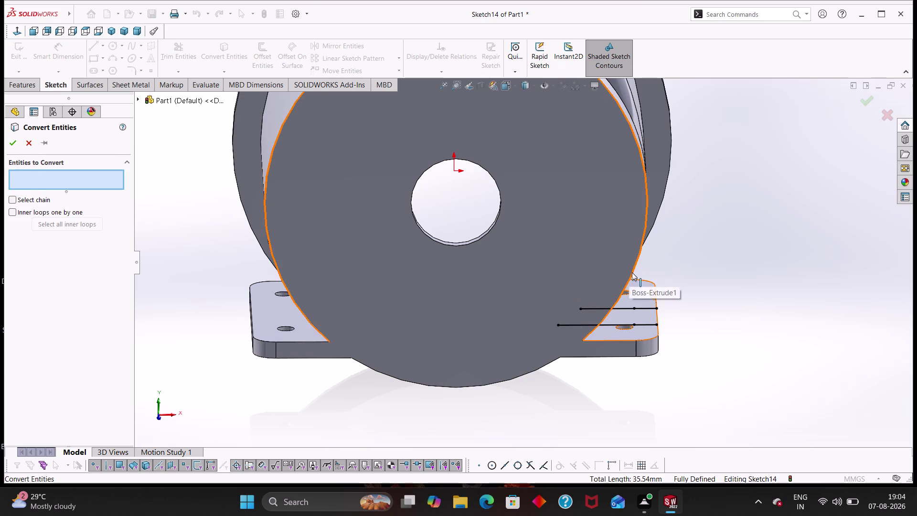
click(632, 273)
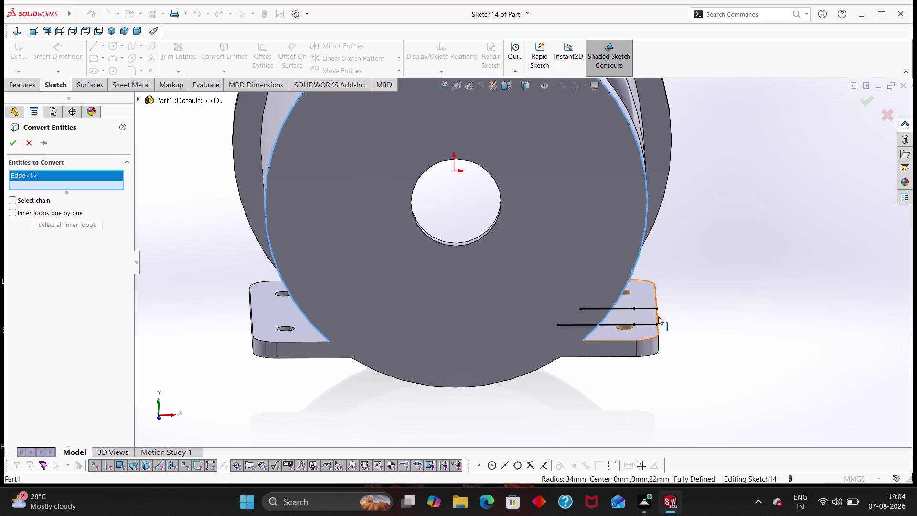
click(659, 316)
click(12, 142)
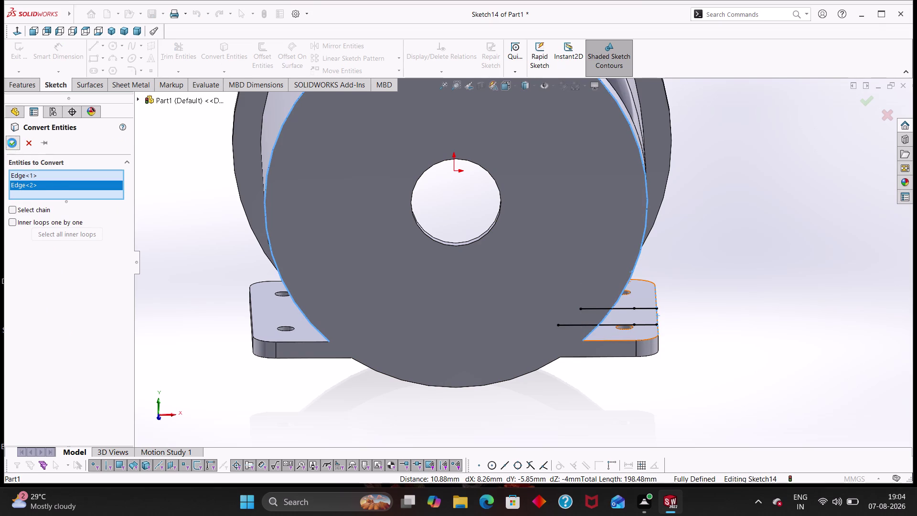
click(534, 248)
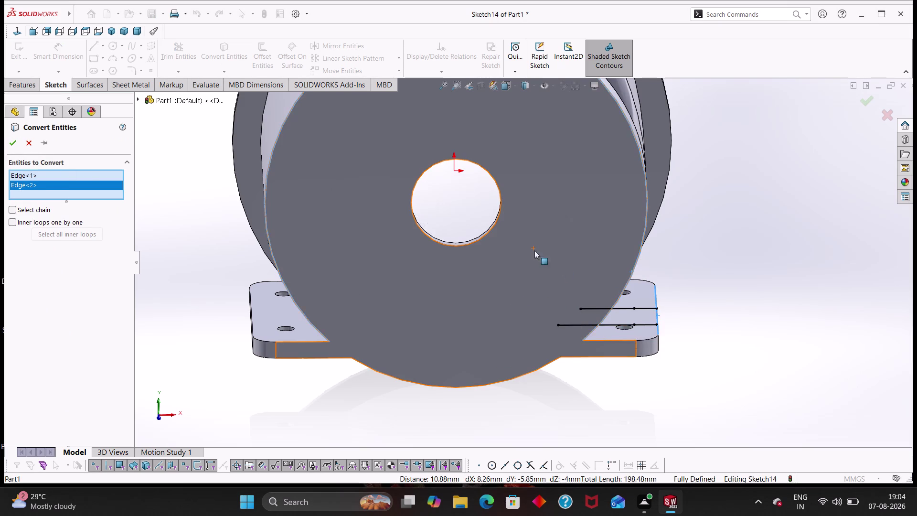
click(657, 298)
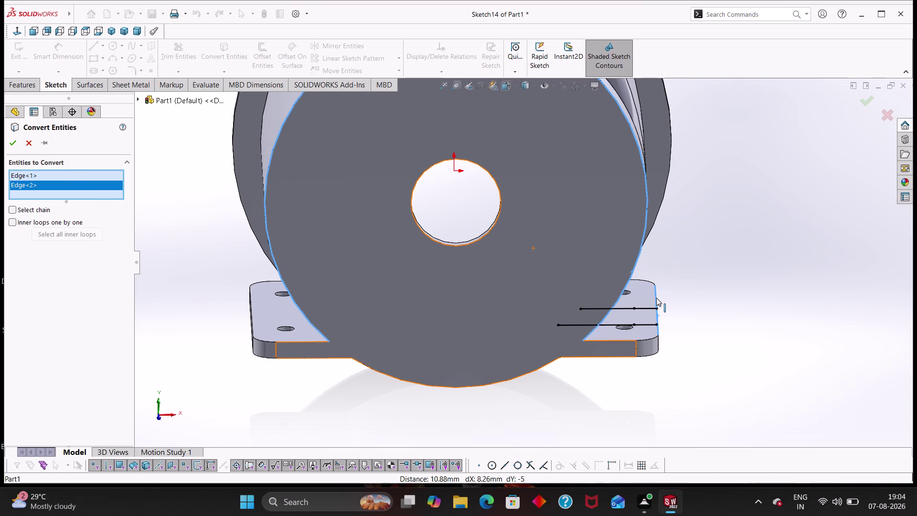
click(7, 135)
click(11, 142)
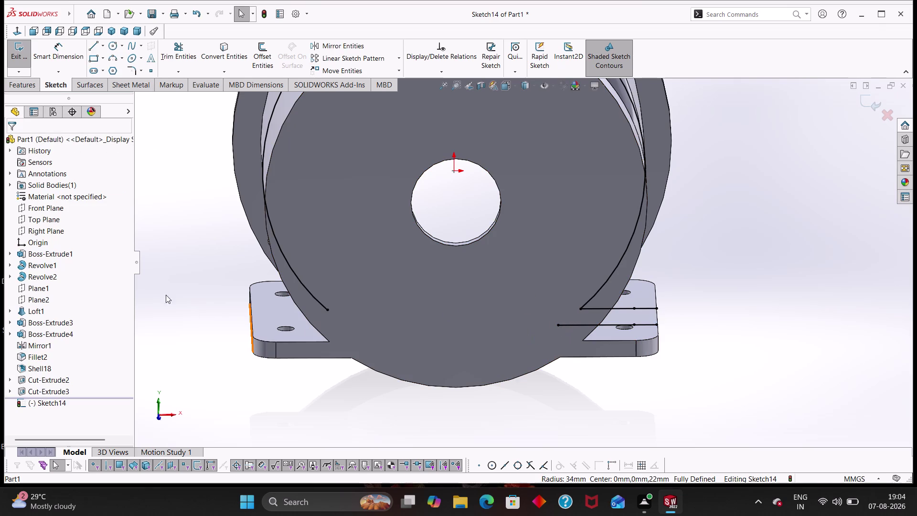
Project the housing's lower arc into Sketch14.
click(179, 52)
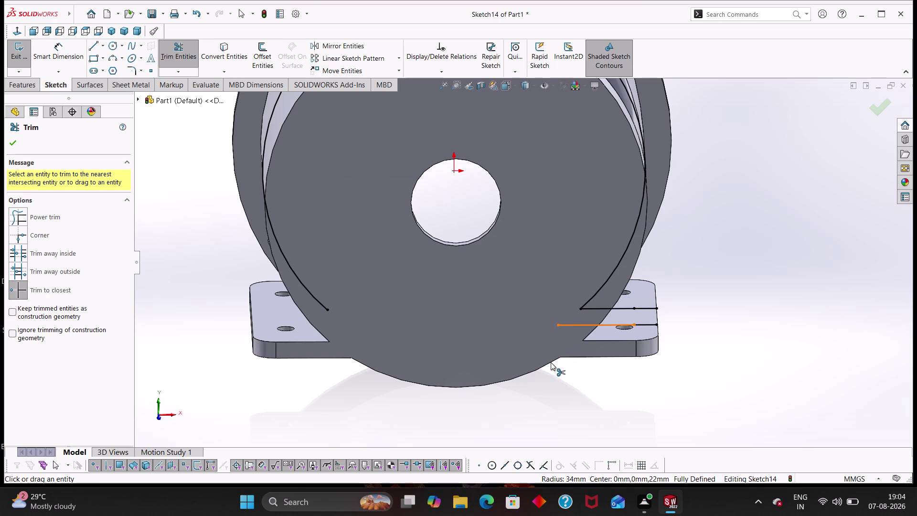
middle_drag(557, 391, 545, 349)
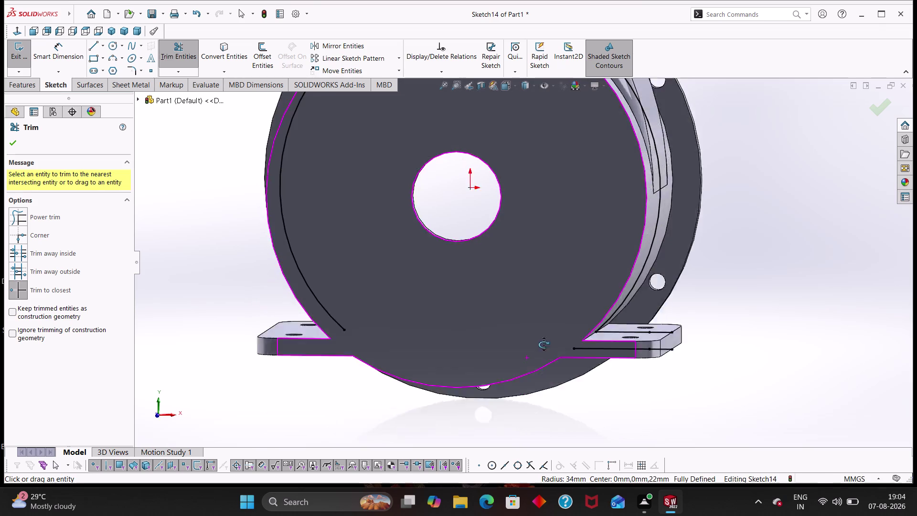
middle_drag(546, 349, 546, 348)
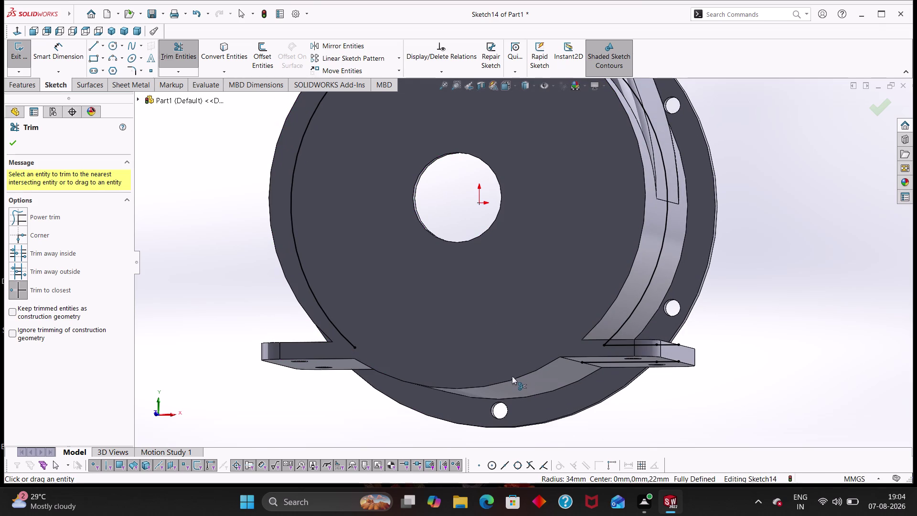
click(231, 62)
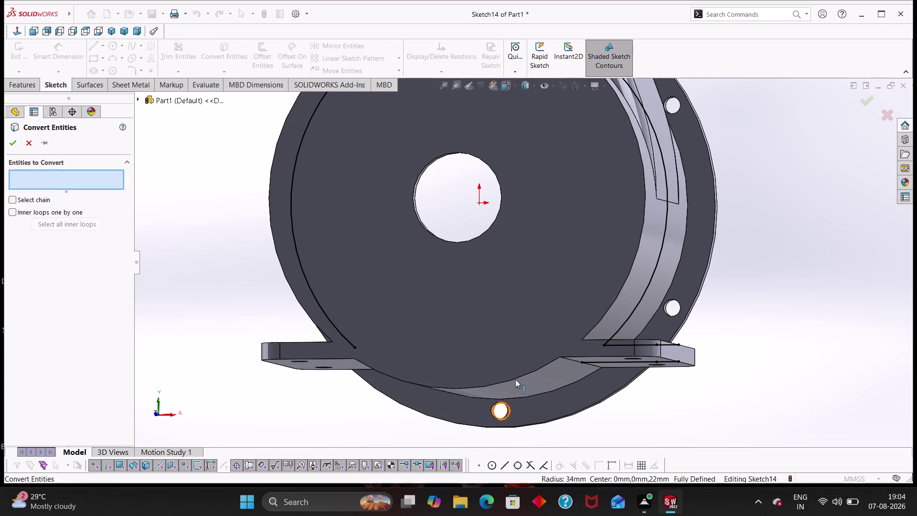
click(516, 380)
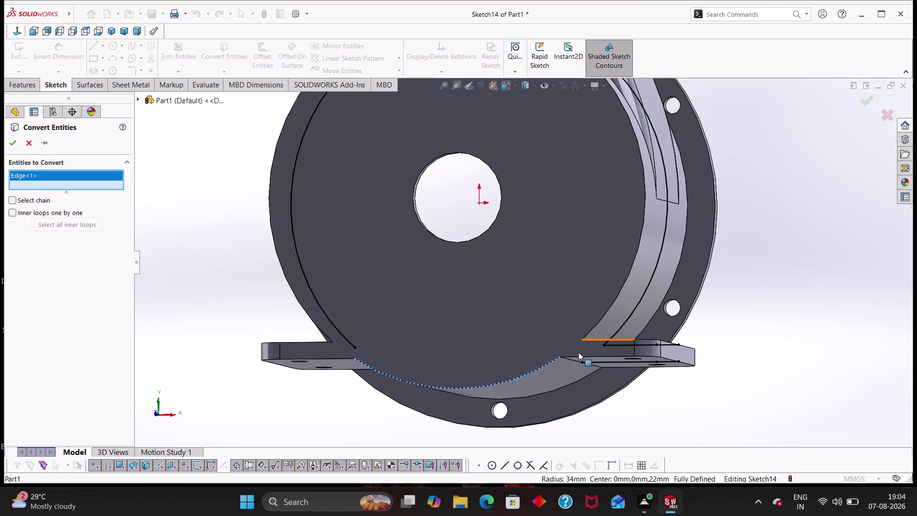
click(11, 146)
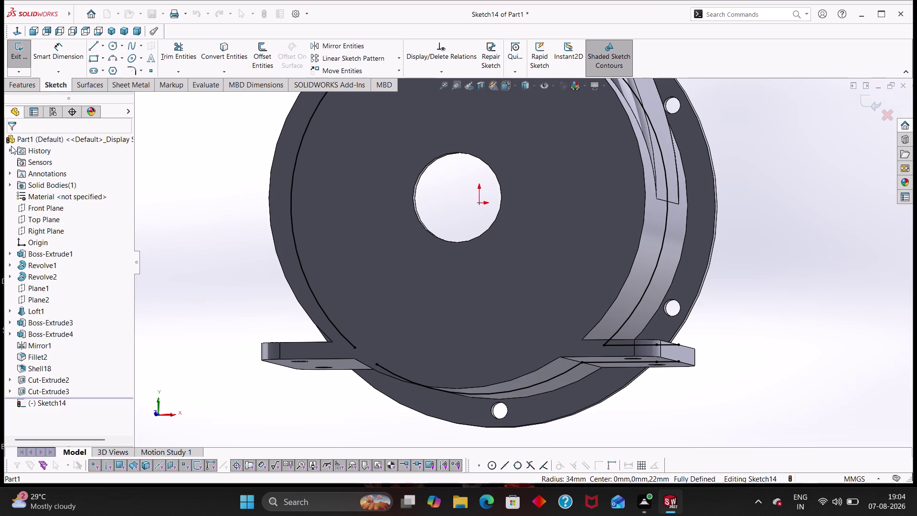
middle_drag(634, 396, 623, 435)
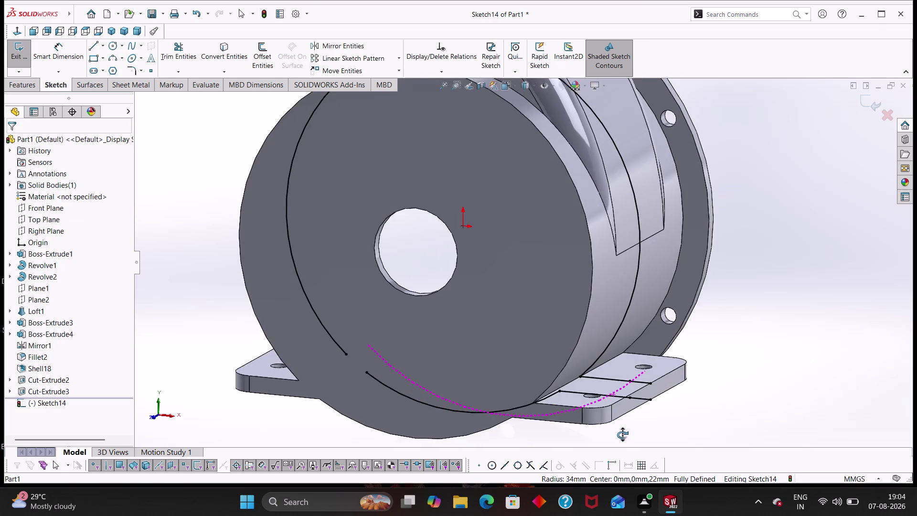
middle_drag(622, 435, 620, 431)
scroll(down, 3)
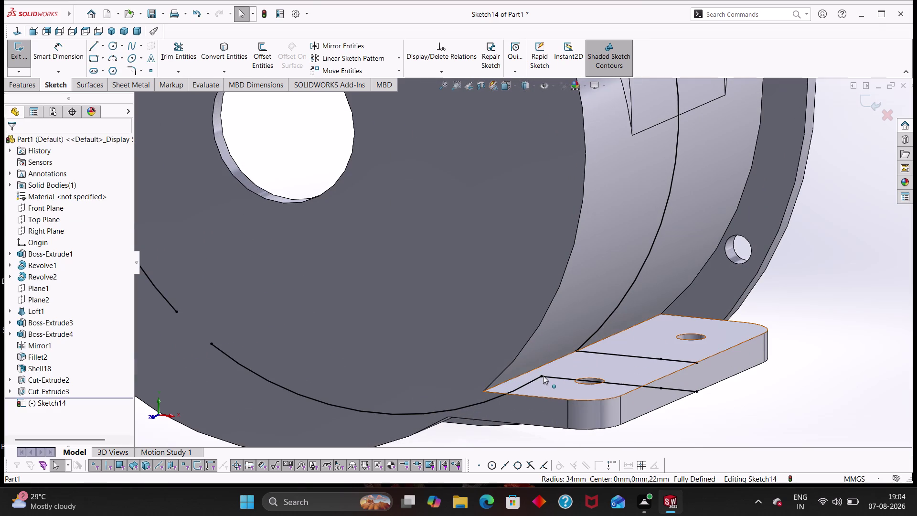
Cancel out of the active sketch tools.
drag(538, 375, 573, 350)
key(Escape)
key(Escape)
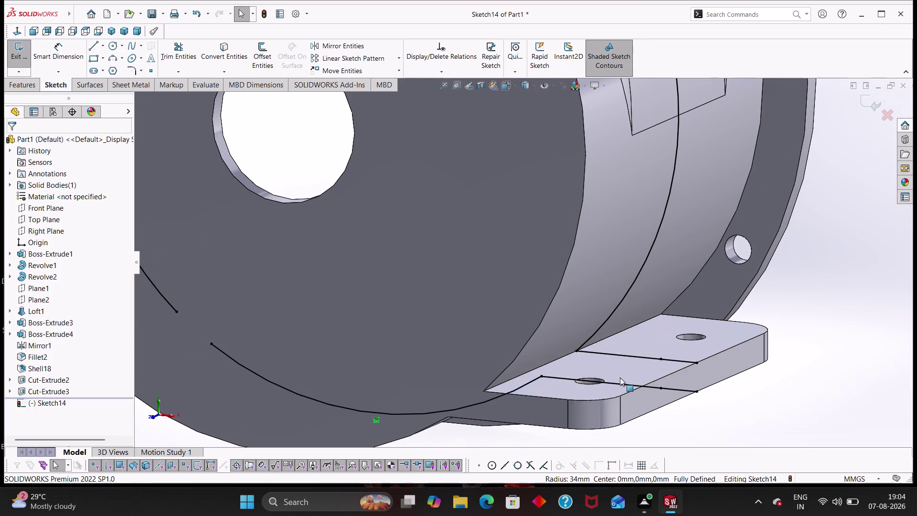
key(Escape)
key(Escape)
scroll(up, 3)
scroll(up, 3)
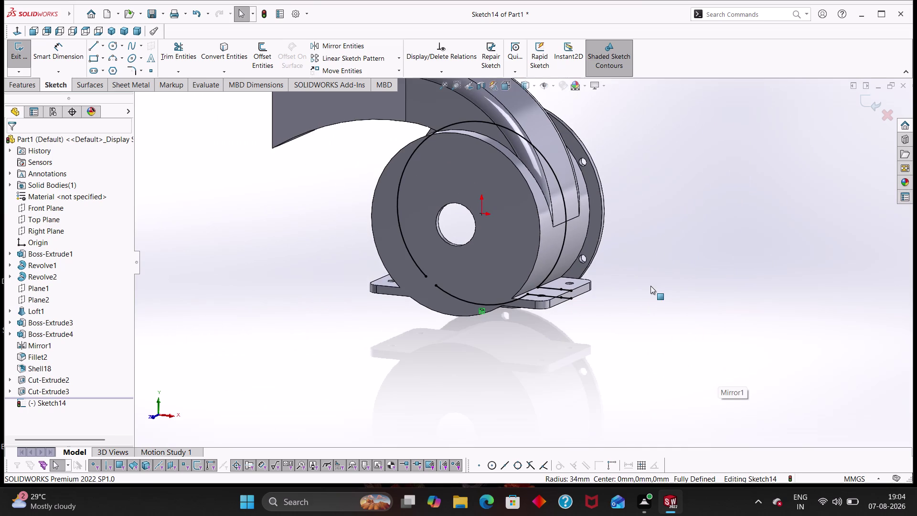
Undo repeatedly, removing Cut-Extrude3, Sketch14 and Sketch13.
key(ctrl+z)
key(ctrl+z)
key(ctrl+z)
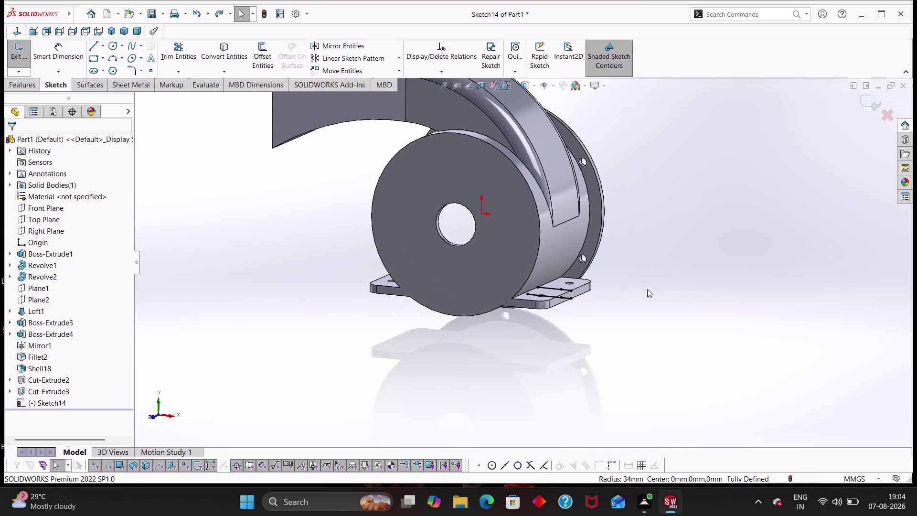
key(ctrl+z)
scroll(up, 3)
middle_drag(628, 285, 657, 349)
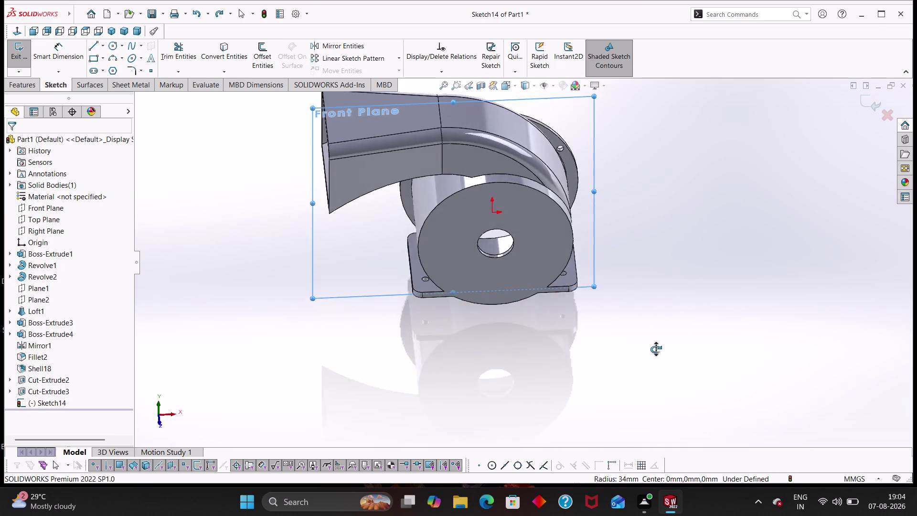
middle_drag(656, 349, 625, 315)
key(ctrl+z)
key(ctrl+z)
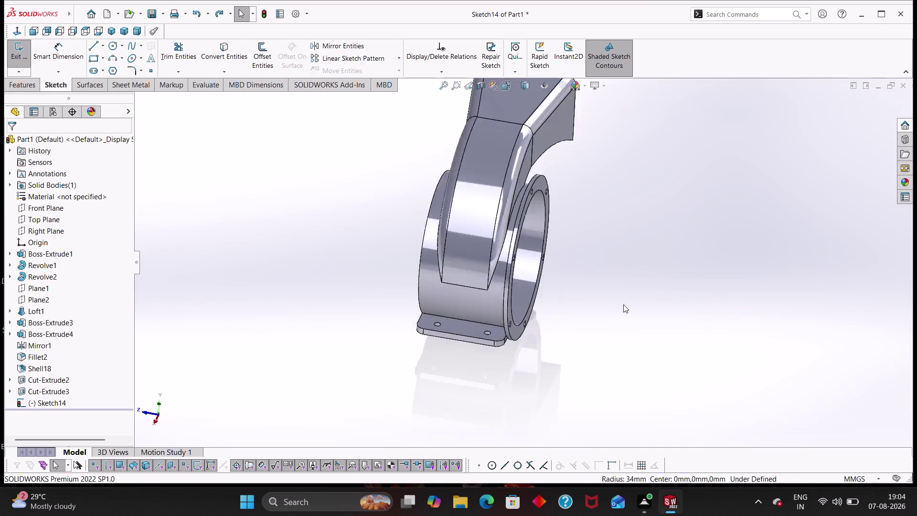
key(ctrl+z)
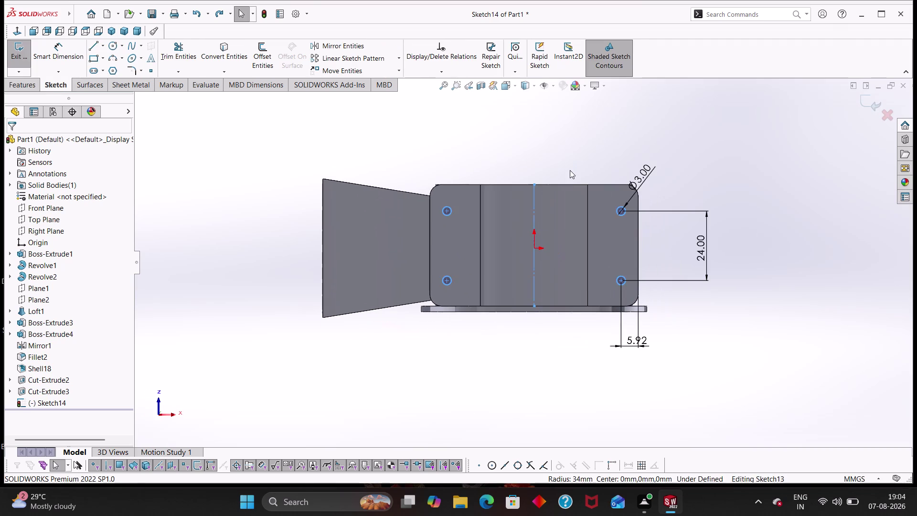
middle_drag(562, 139, 605, 404)
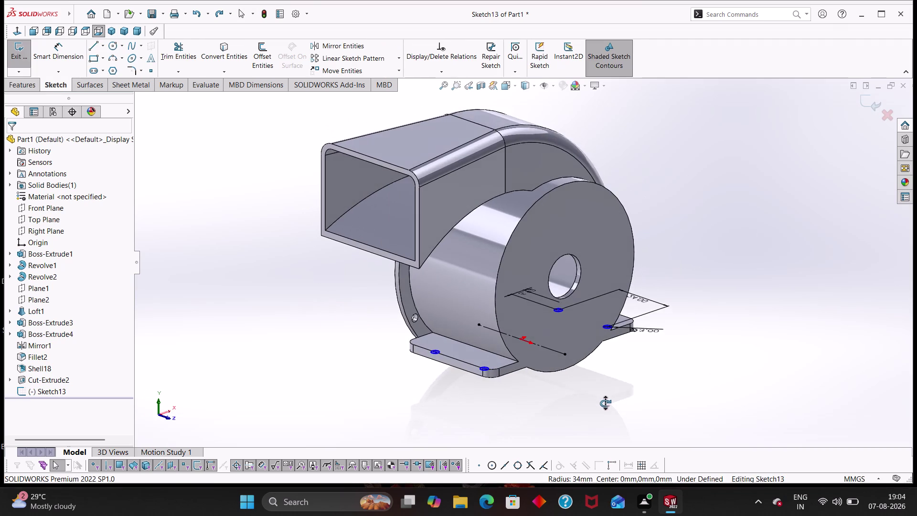
middle_drag(605, 403, 605, 403)
key(ctrl+z)
key(ctrl+z)
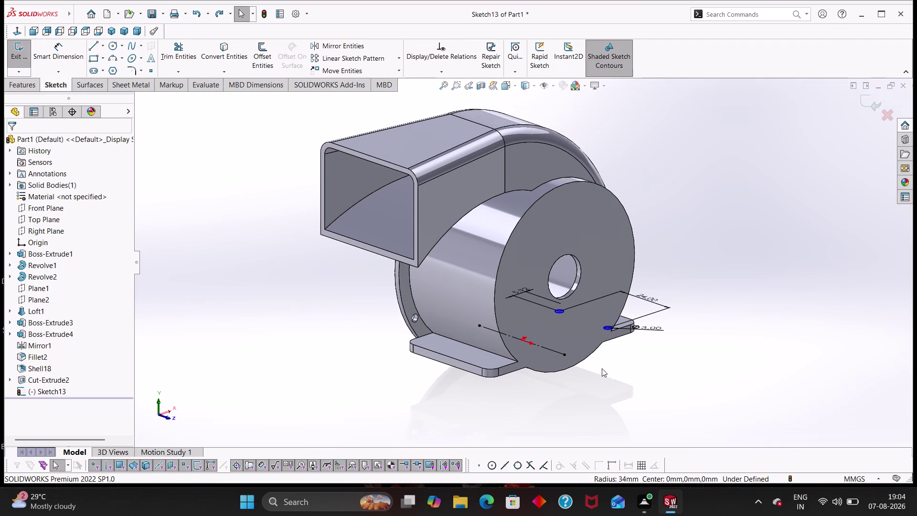
key(ctrl+z)
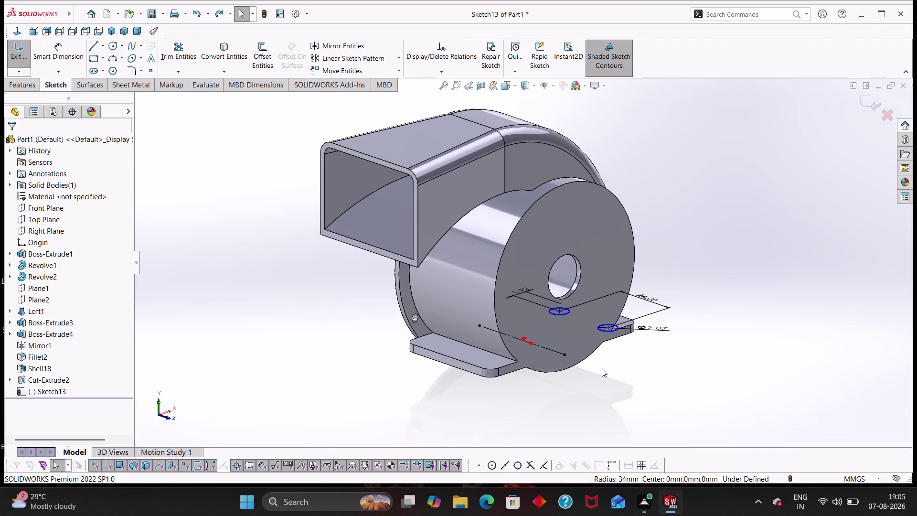
key(ctrl+z)
key(ctrl+z)
key(ctrl+z)
key(ctrl+z)
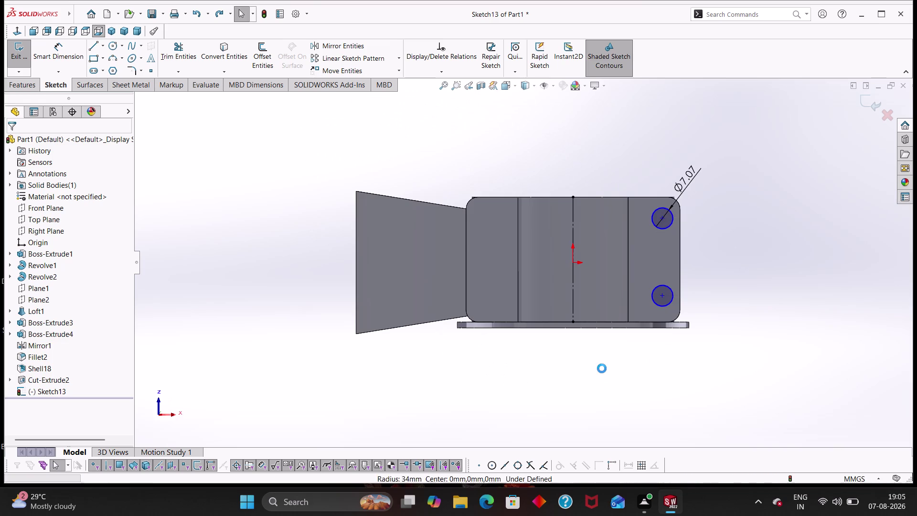
key(ctrl+z)
key(ctrl+z)
key(ctrl+z)
key(ctrl+z)
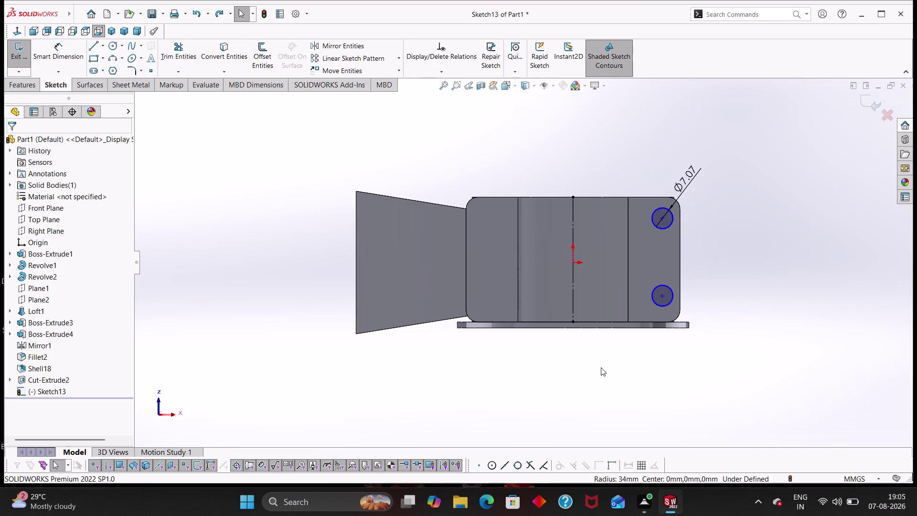
key(ctrl+z)
key(ctrl+z)
key(ctrl+z)
key(ctrl+z)
key(ctrl+z)
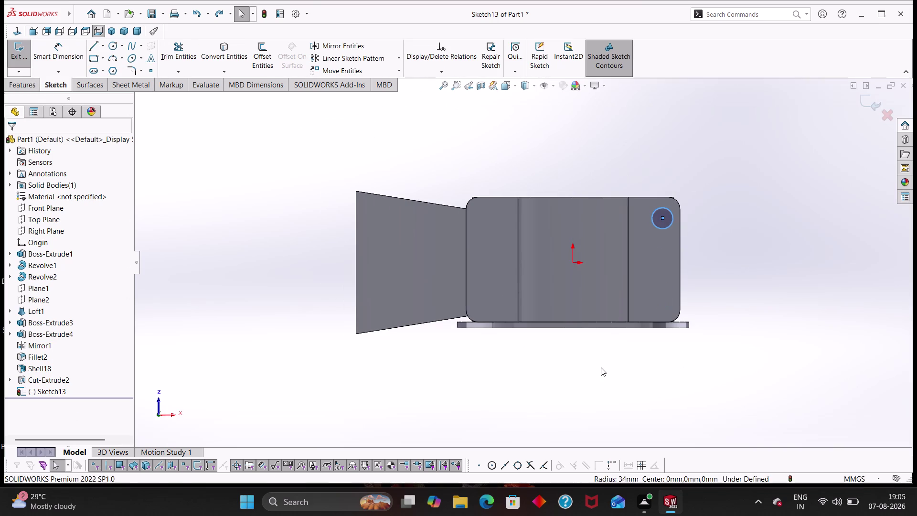
key(ctrl+z)
key(ctrl+z)
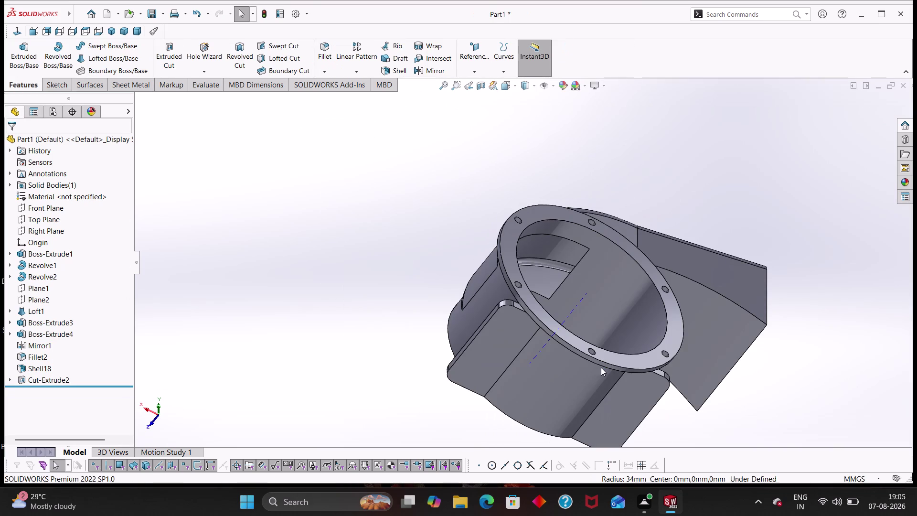
key(ctrl+z)
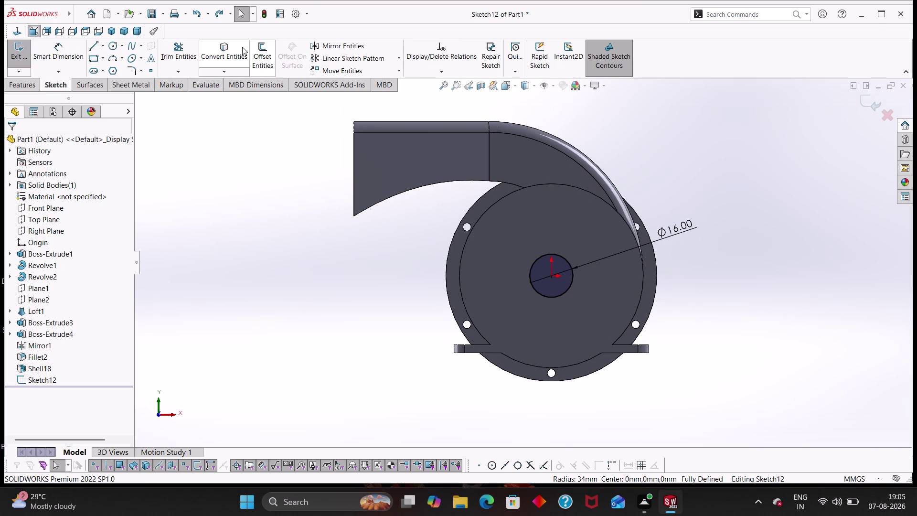
Redo the over-undone Extruded Cut so Cut-Extrude2 is the last feature.
click(212, 14)
triple_click(217, 12)
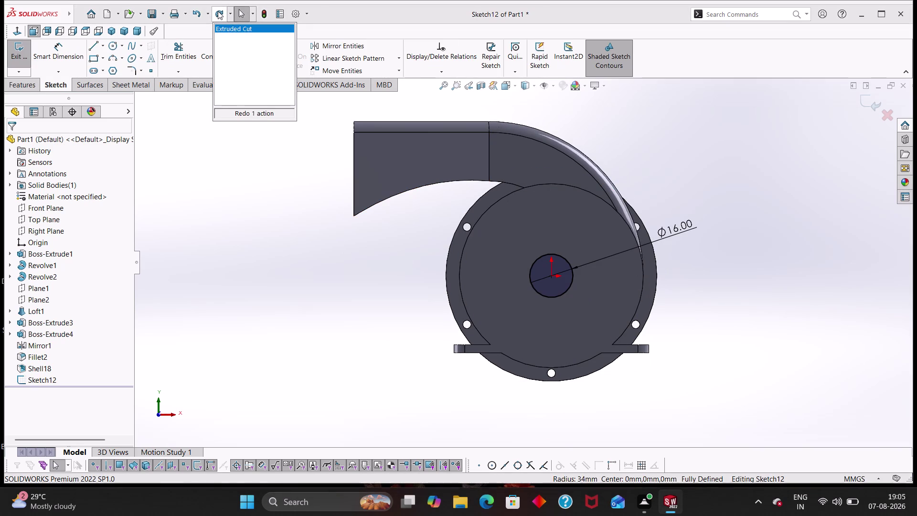
click(206, 149)
triple_click(222, 15)
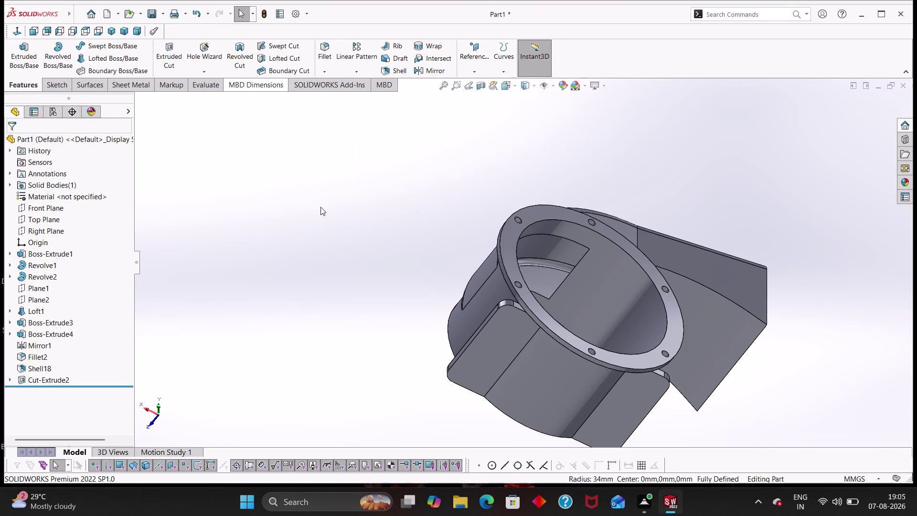
middle_drag(322, 207, 439, 362)
scroll(up, 3)
middle_drag(300, 257, 347, 248)
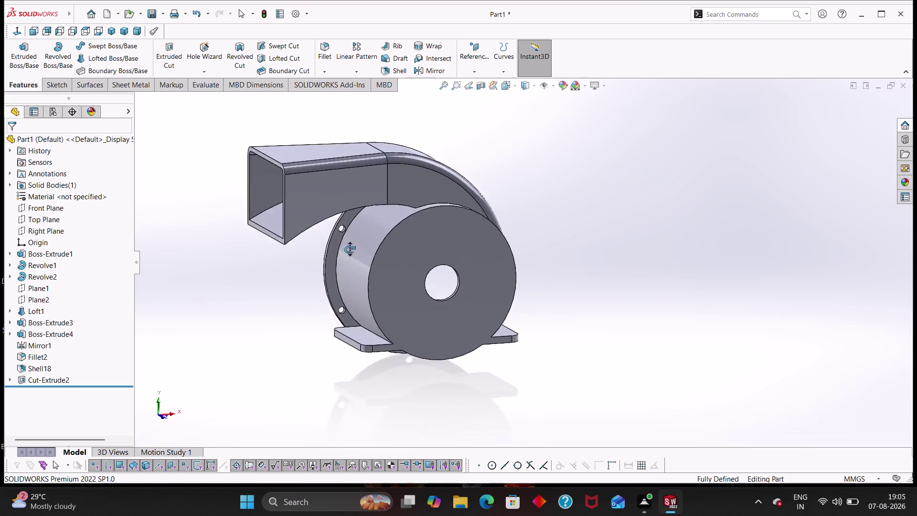
middle_drag(348, 248, 492, 266)
scroll(down, 3)
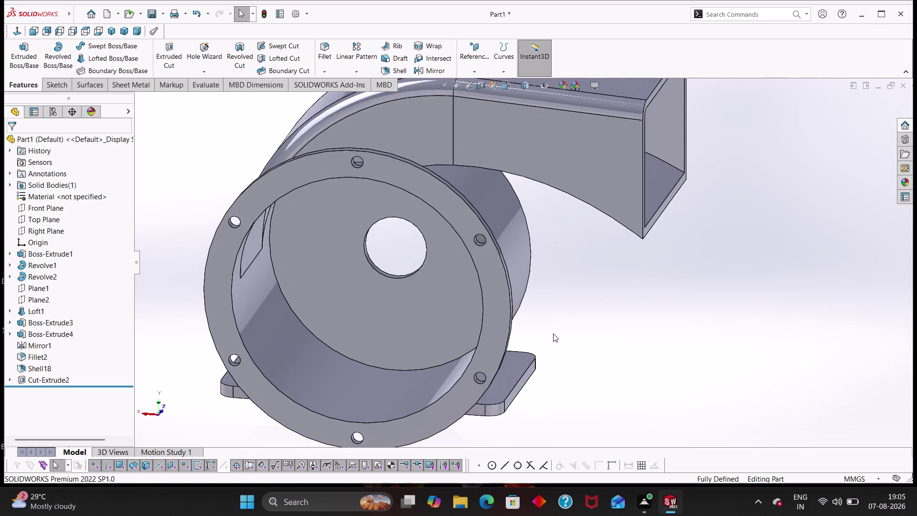
middle_drag(575, 337, 557, 341)
scroll(up, 3)
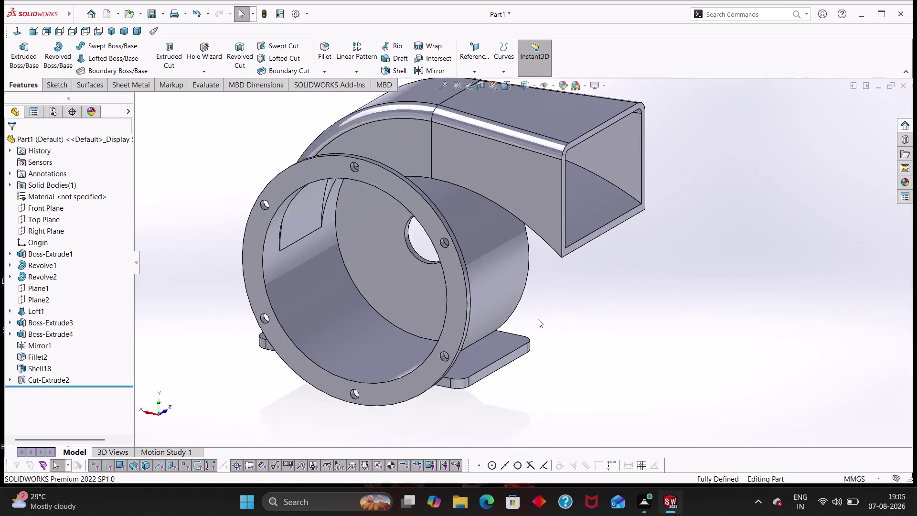
scroll(up, 3)
middle_drag(537, 324, 613, 333)
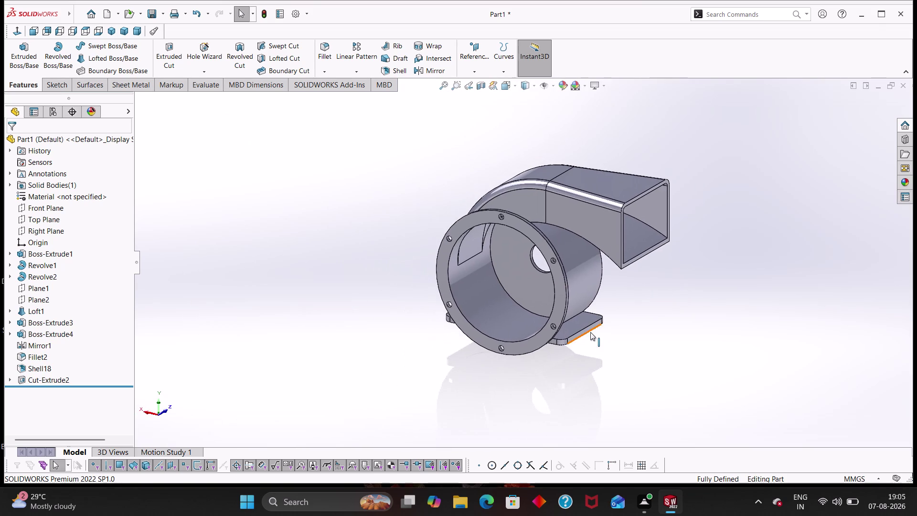
scroll(down, 3)
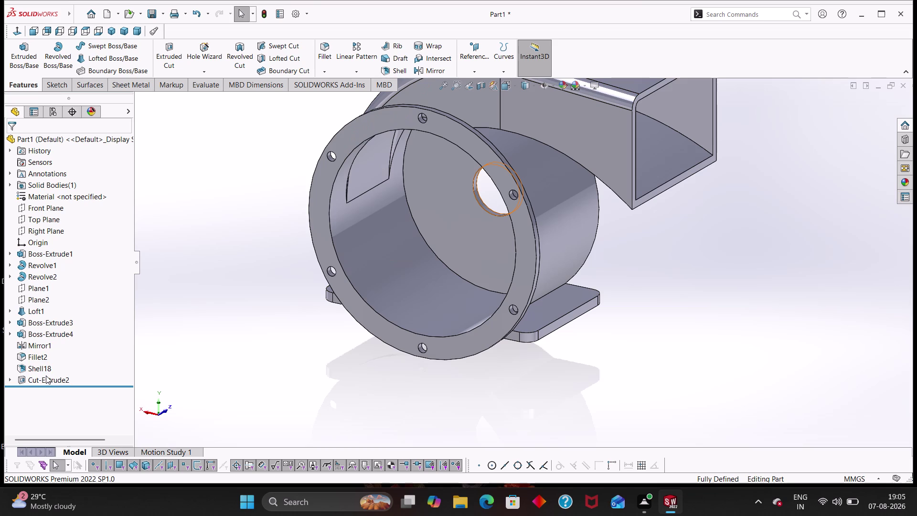
key(Escape)
key(Escape)
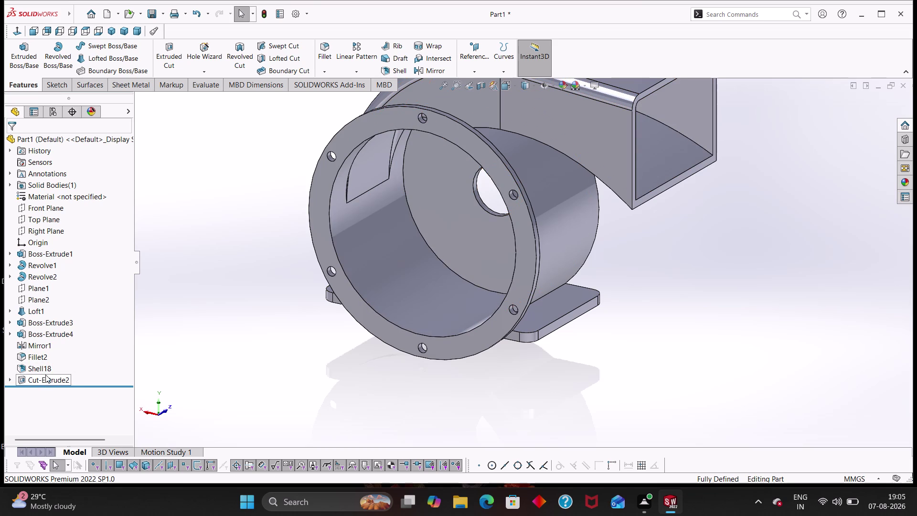
key(Escape)
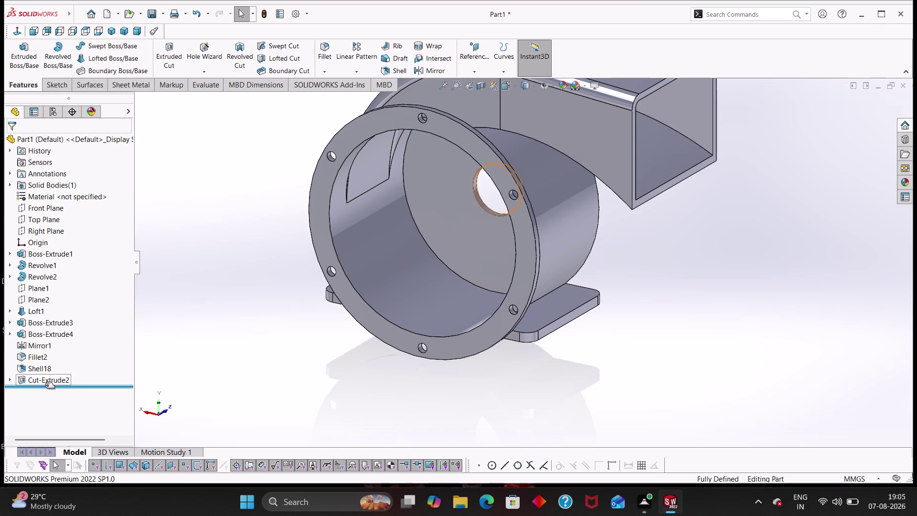
right_click(36, 330)
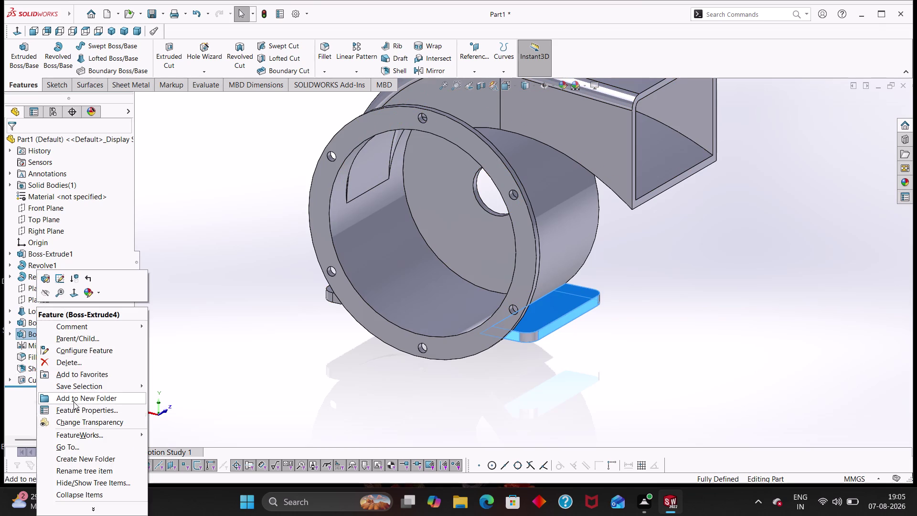
Delete Boss-Extrude4 with its Mirror1 and Fillet2 dependents, then delete Sketch11.
click(65, 366)
click(335, 186)
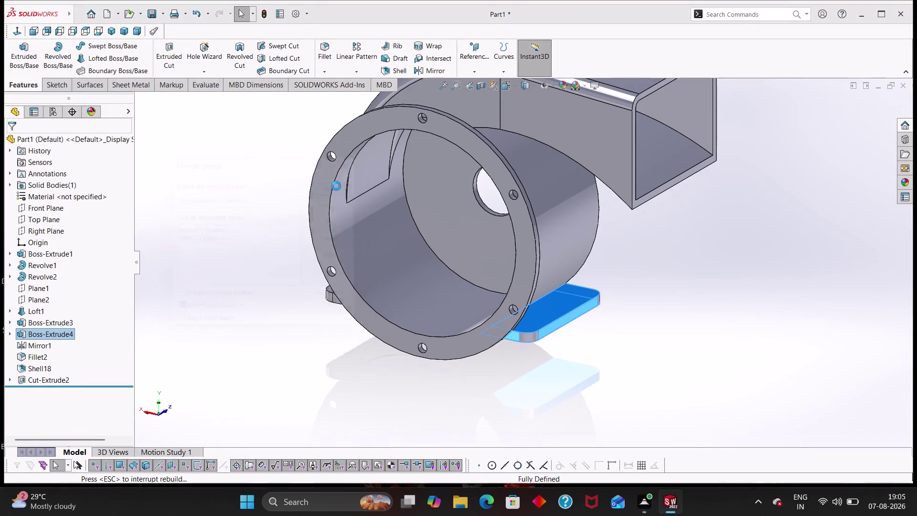
right_click(584, 297)
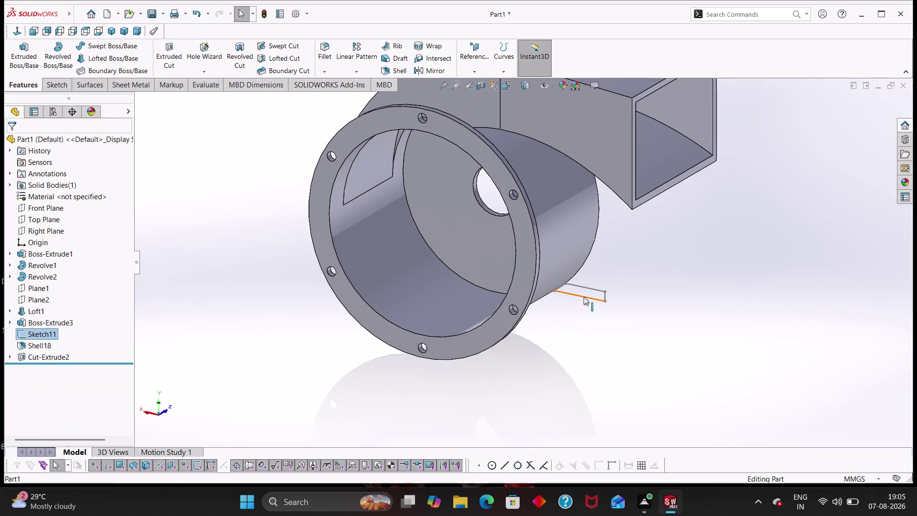
key(Escape)
key(Escape)
right_click(595, 301)
click(619, 432)
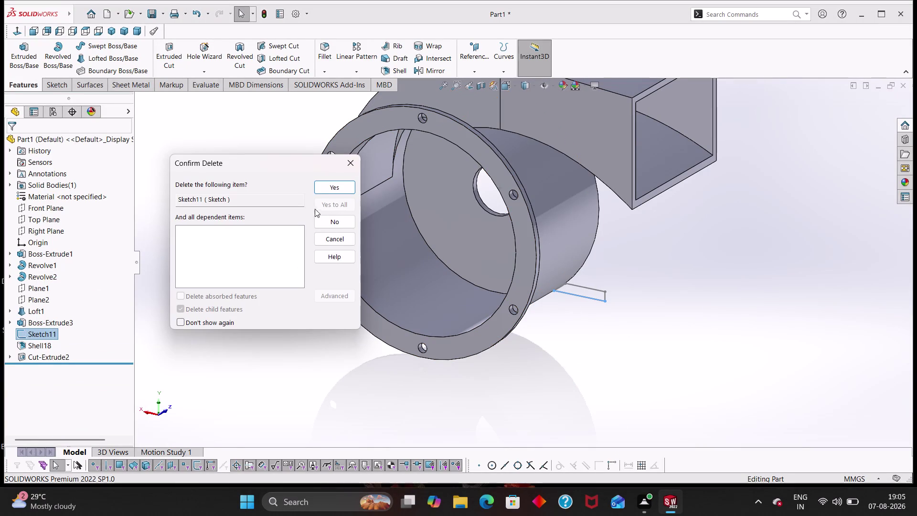
click(322, 189)
Orbit the housing to confirm the feet are gone and select Front Plane.
scroll(up, 3)
scroll(down, 3)
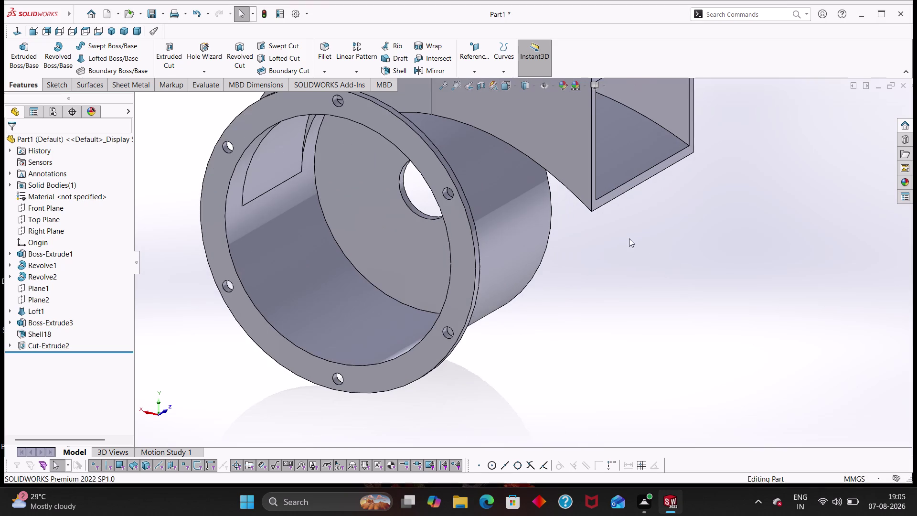
scroll(up, 3)
middle_drag(613, 243, 771, 224)
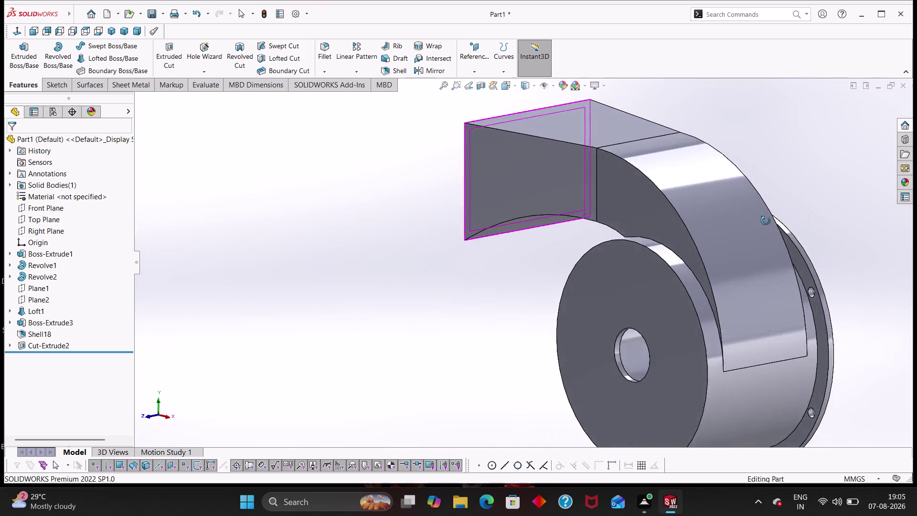
middle_drag(770, 224, 766, 220)
scroll(up, 3)
middle_drag(740, 250, 616, 228)
middle_drag(623, 227, 632, 229)
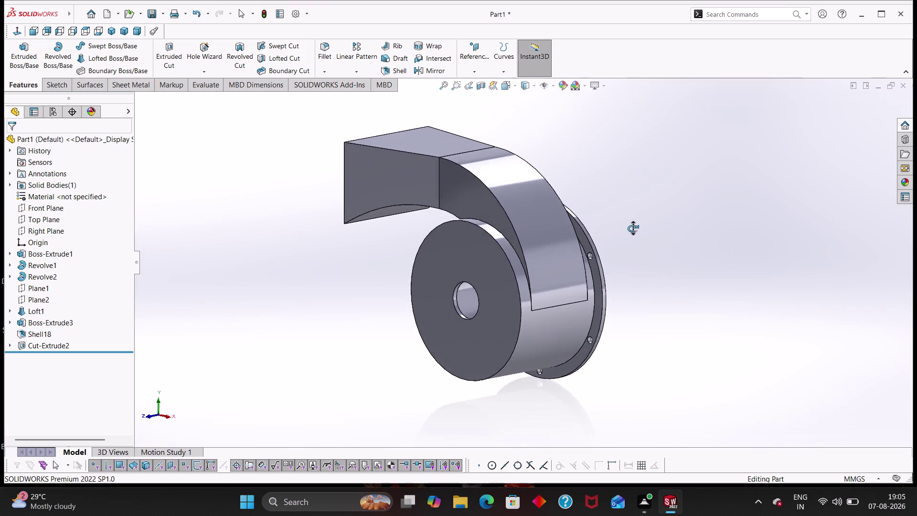
middle_drag(632, 229, 642, 237)
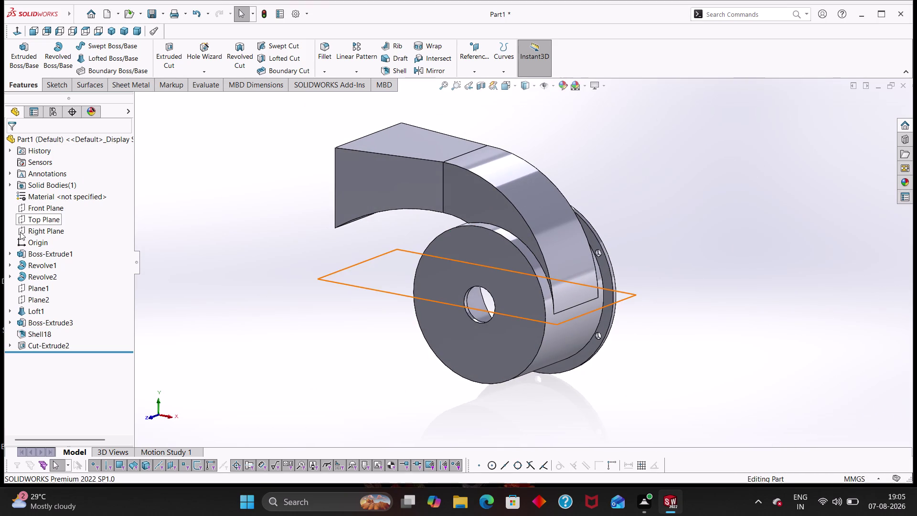
click(34, 207)
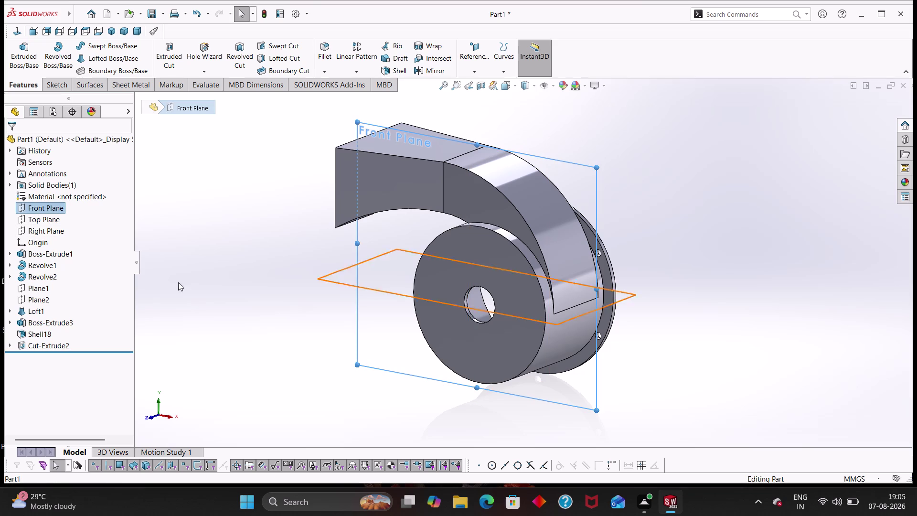
Start a new sketch on the Front Plane.
middle_drag(289, 298, 256, 304)
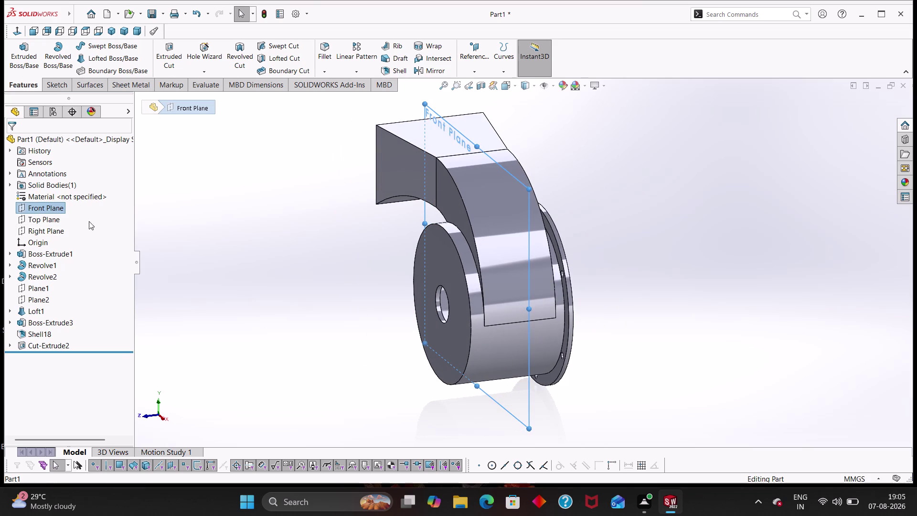
right_click(56, 207)
click(66, 195)
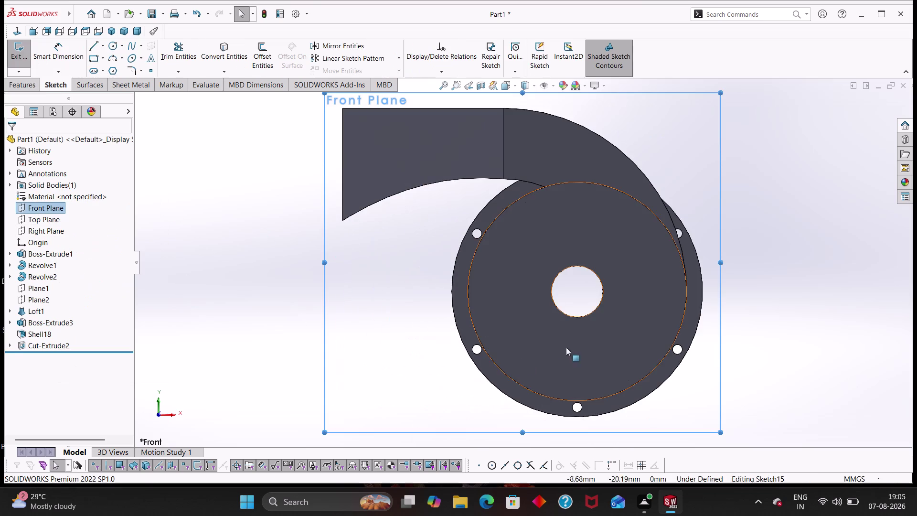
scroll(down, 3)
Draw a small corner rectangle below the lower-left bolt hole.
right_drag(364, 268, 351, 263)
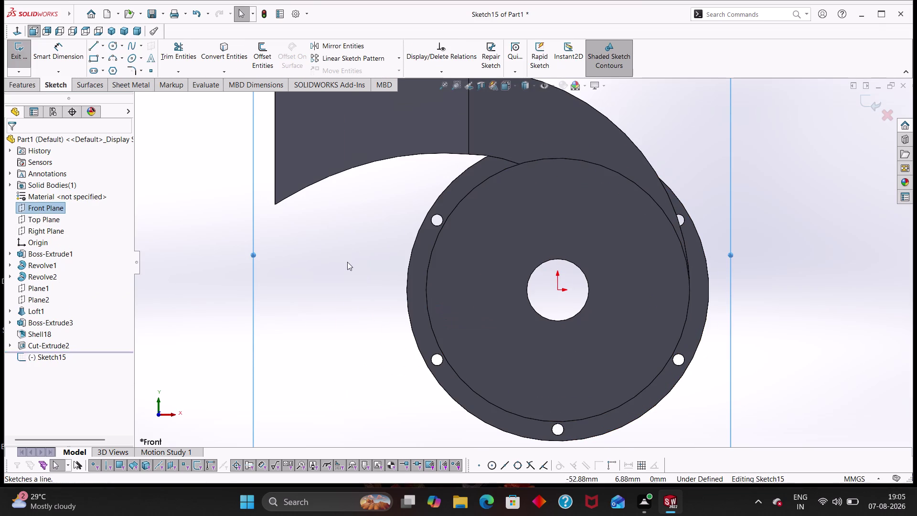
right_drag(351, 262, 332, 259)
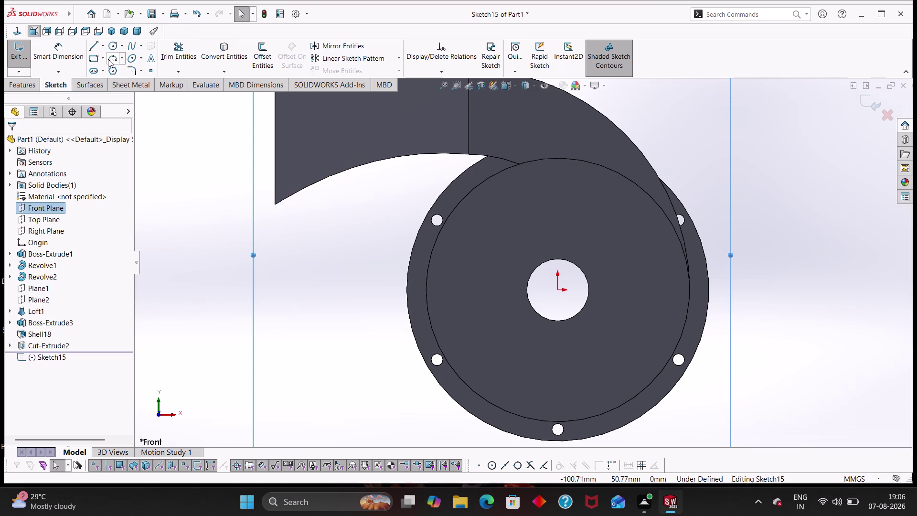
click(94, 56)
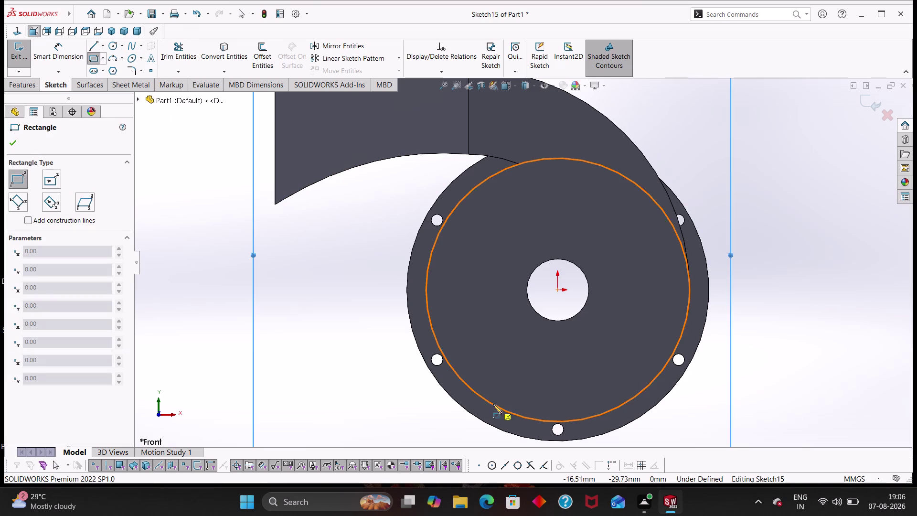
click(486, 396)
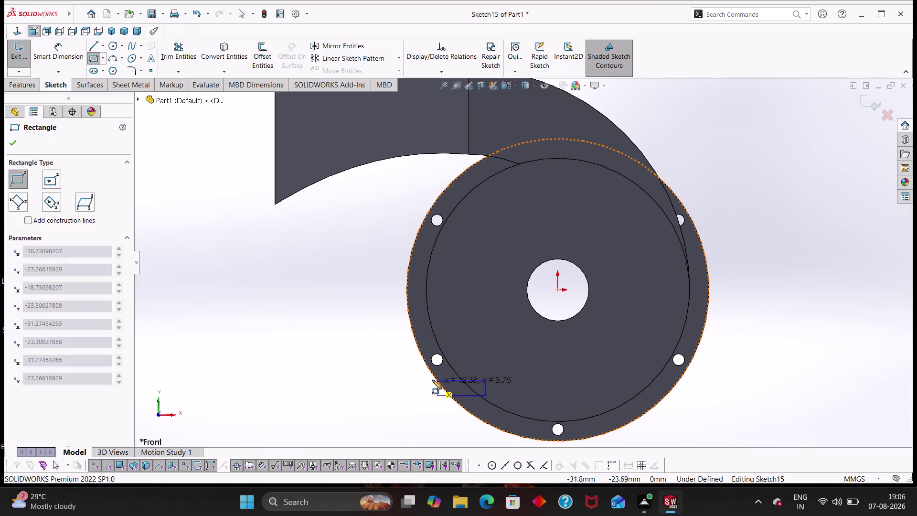
click(418, 379)
key(Escape)
right_drag(354, 392, 337, 244)
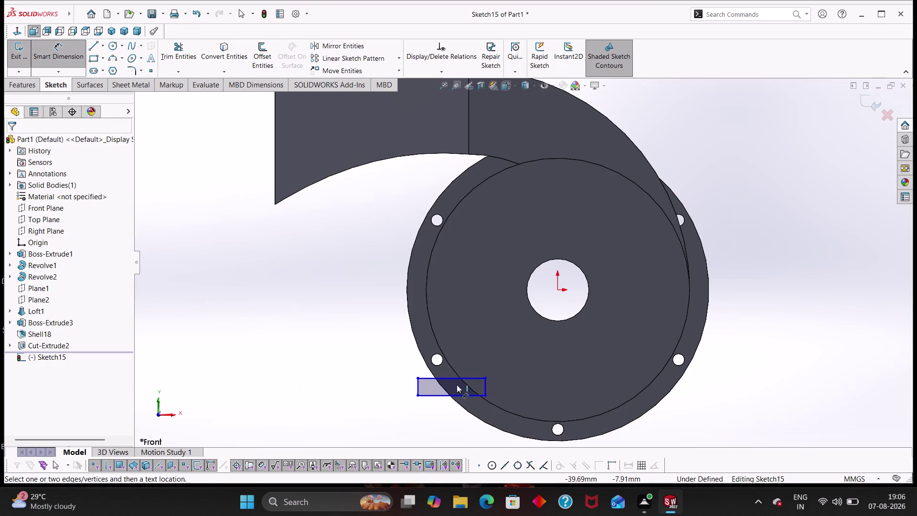
Dimension the rectangle edge 28.50 vertically from the sketch origin.
click(473, 393)
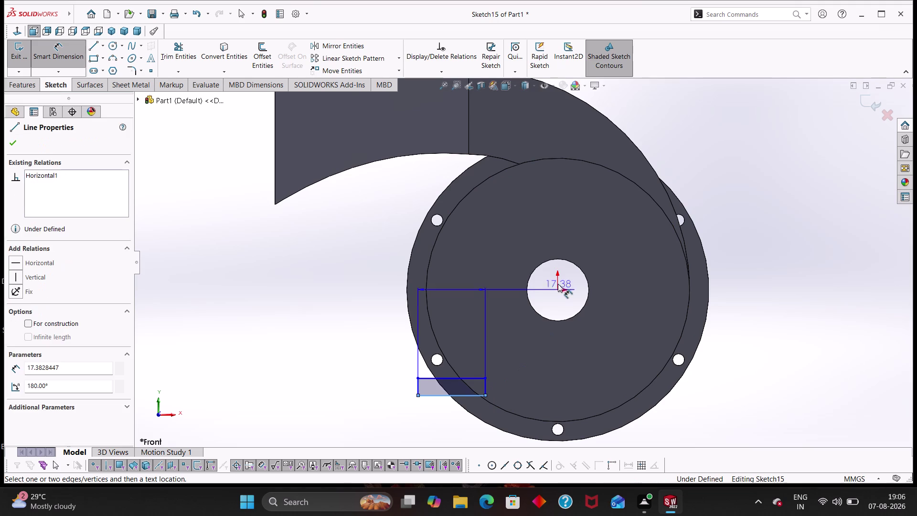
click(558, 291)
click(475, 318)
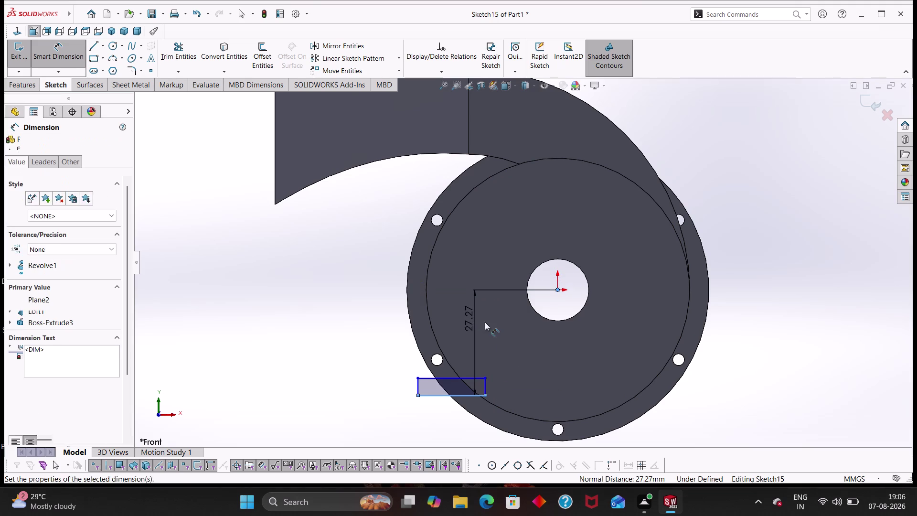
key(2)
key(8)
key(period)
key(5)
key(Return)
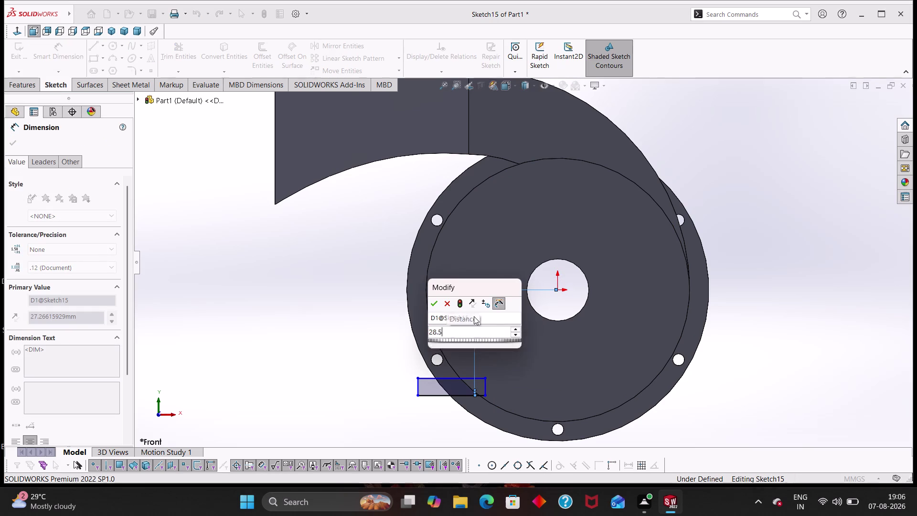
key(Escape)
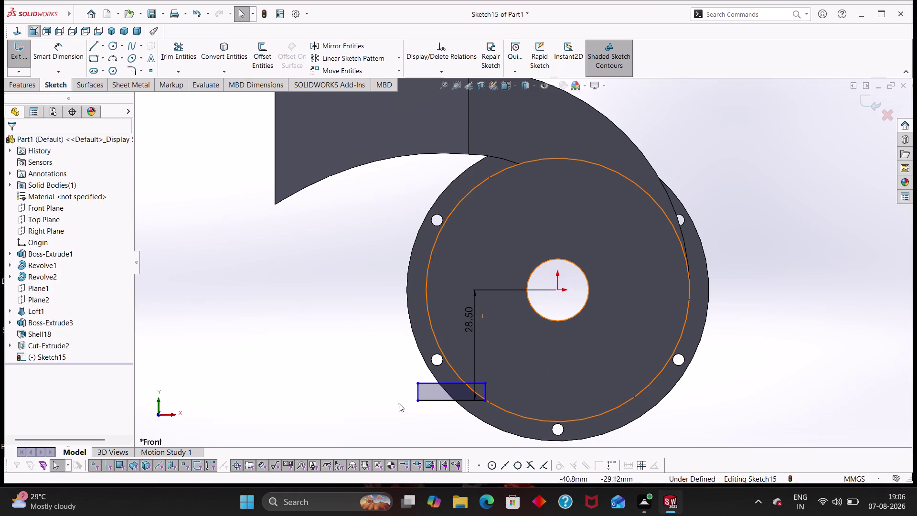
Dimension the rectangle's left edge 36.00 horizontally from the origin.
right_drag(390, 400, 383, 314)
click(417, 392)
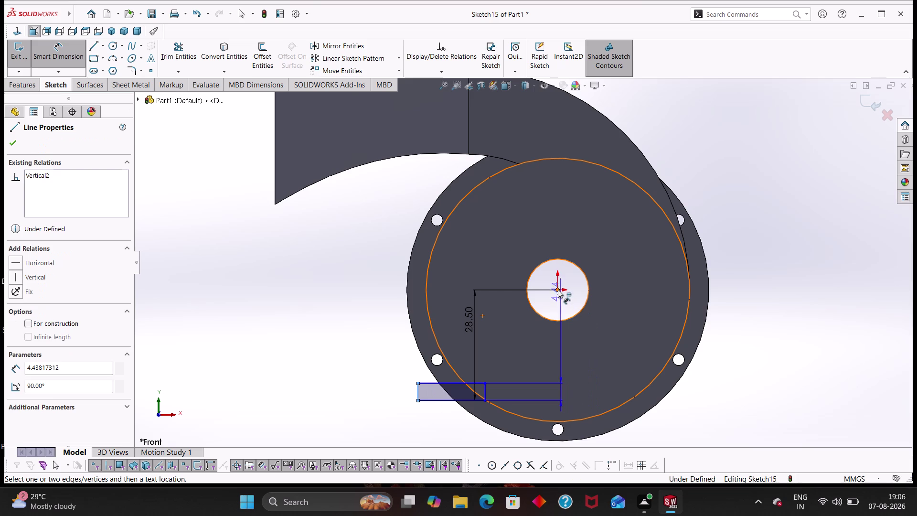
click(557, 289)
click(541, 342)
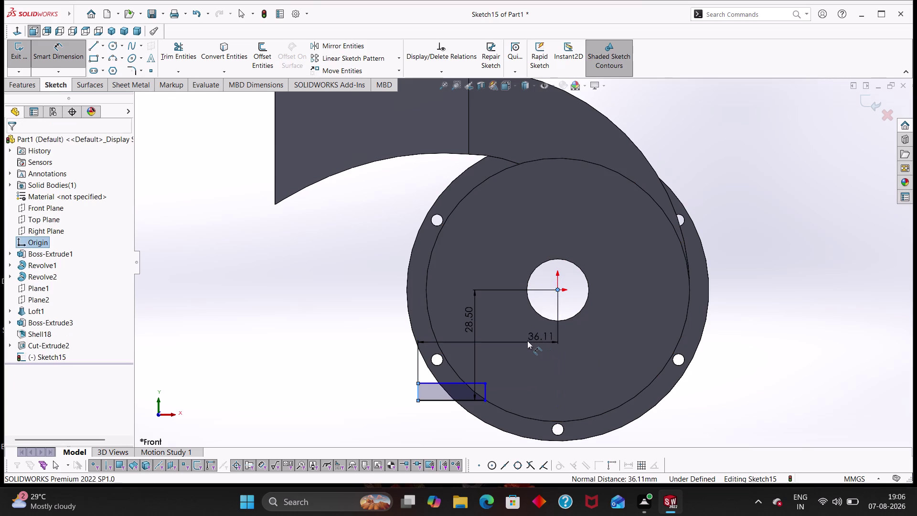
key(3)
key(6)
key(Return)
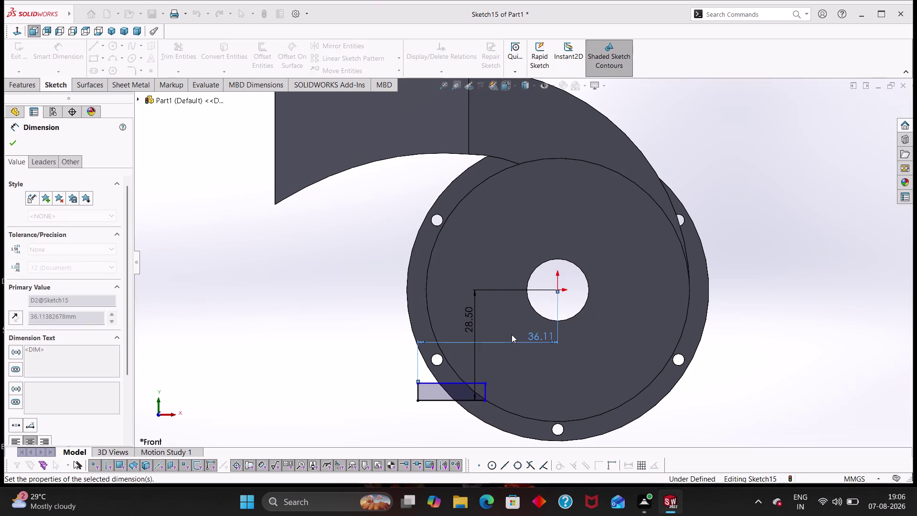
key(Escape)
Set the rectangle height to 3.00.
right_drag(362, 411, 344, 329)
click(437, 402)
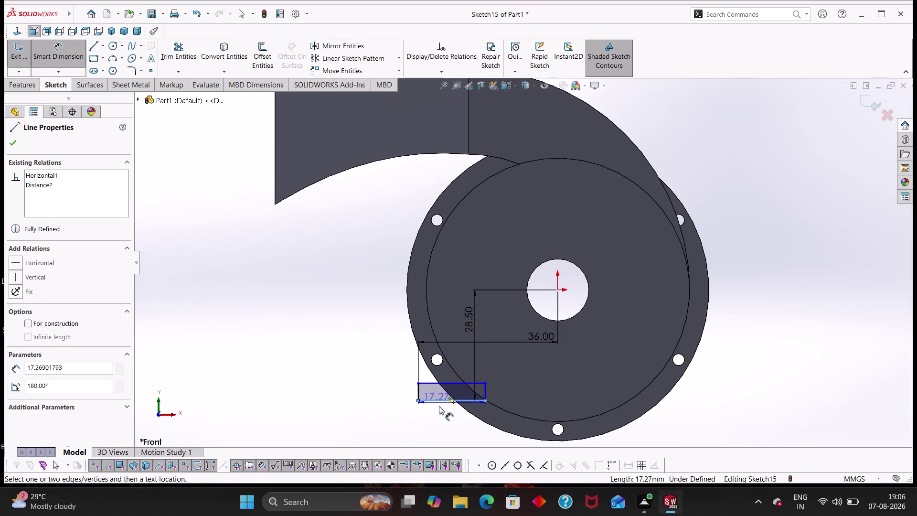
key(Escape)
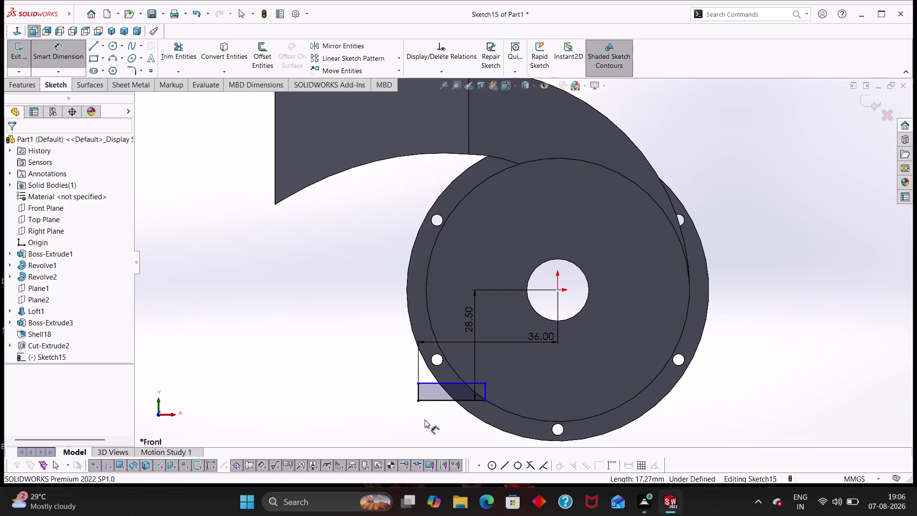
click(418, 392)
click(392, 389)
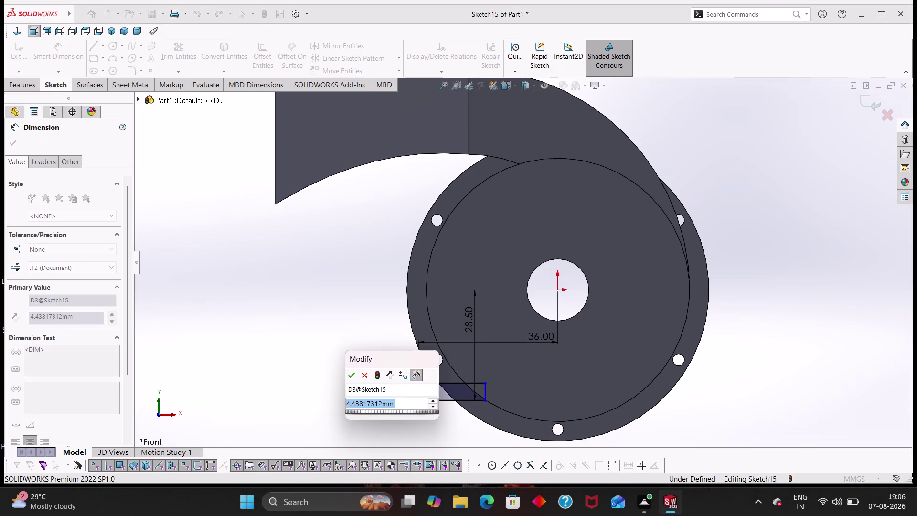
key(3)
key(Return)
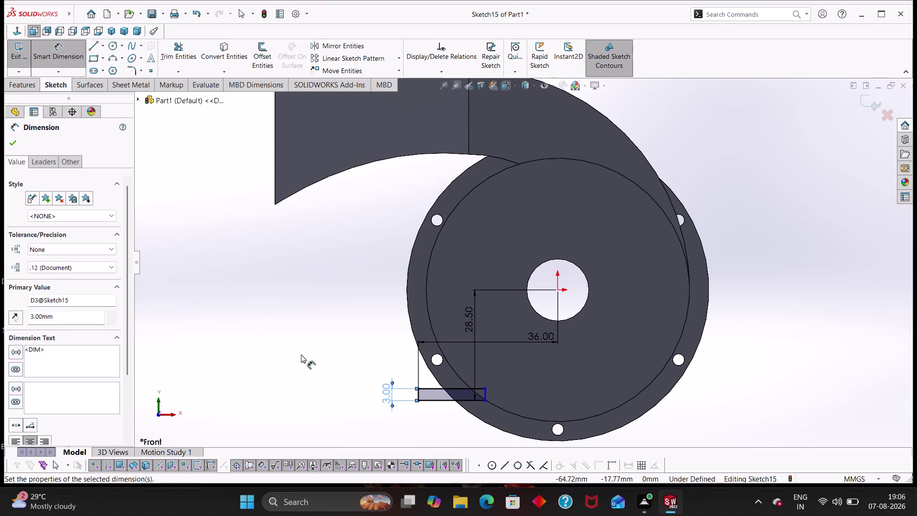
click(379, 350)
scroll(down, 3)
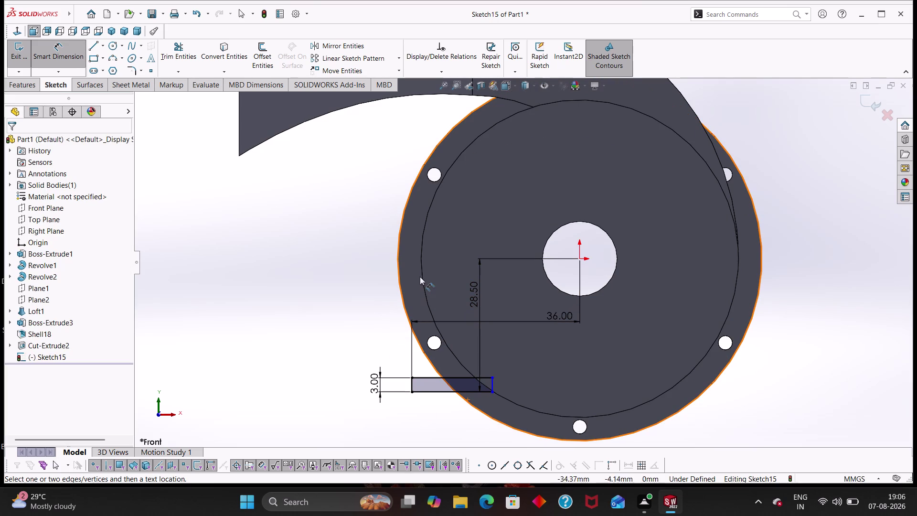
click(225, 54)
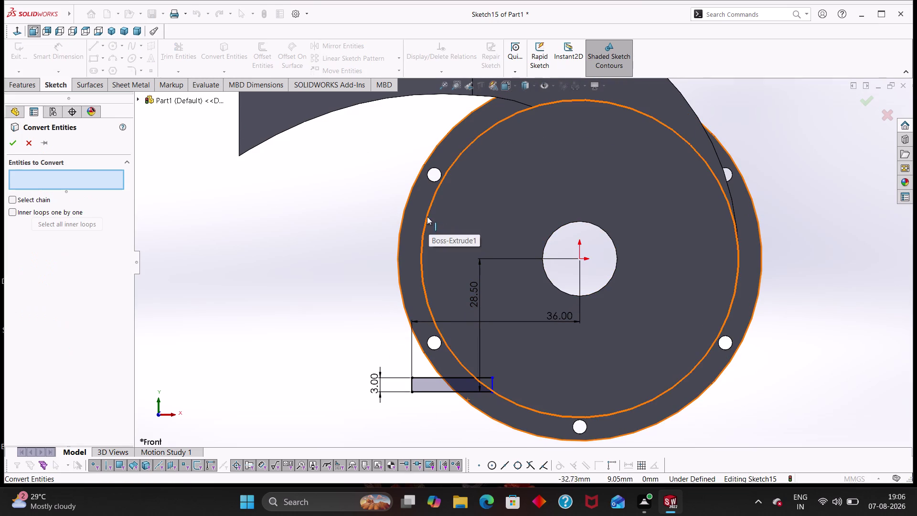
Convert the flange circle edge into Sketch15.
click(427, 216)
click(17, 140)
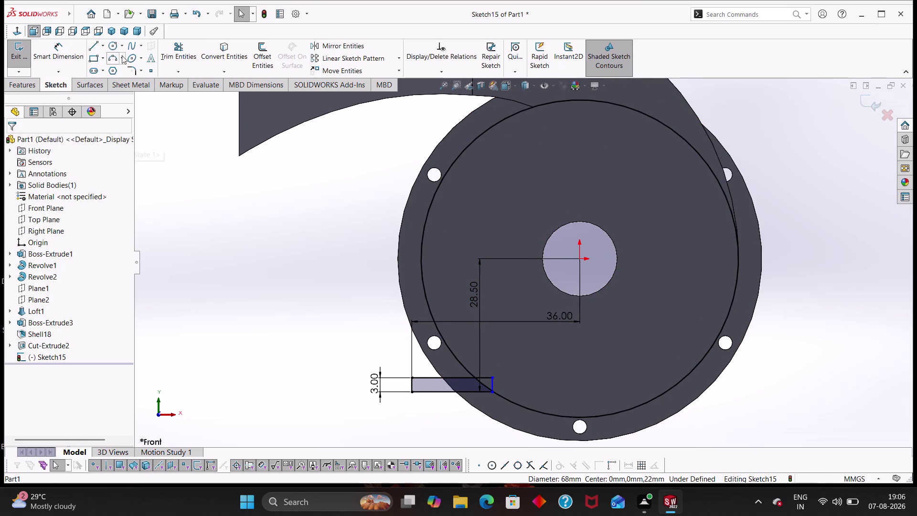
click(168, 49)
scroll(down, 3)
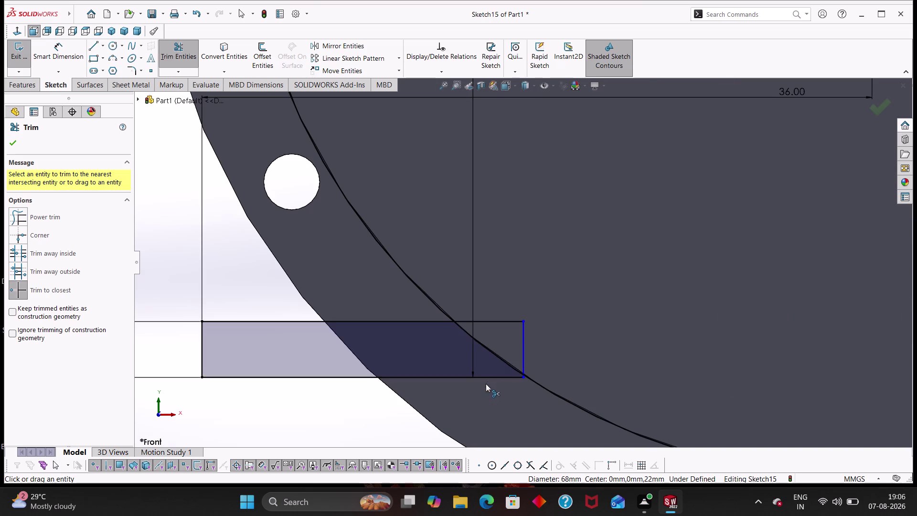
Trim the rectangle lines and excess arc so the rectangle ends on the circle.
click(522, 337)
click(501, 318)
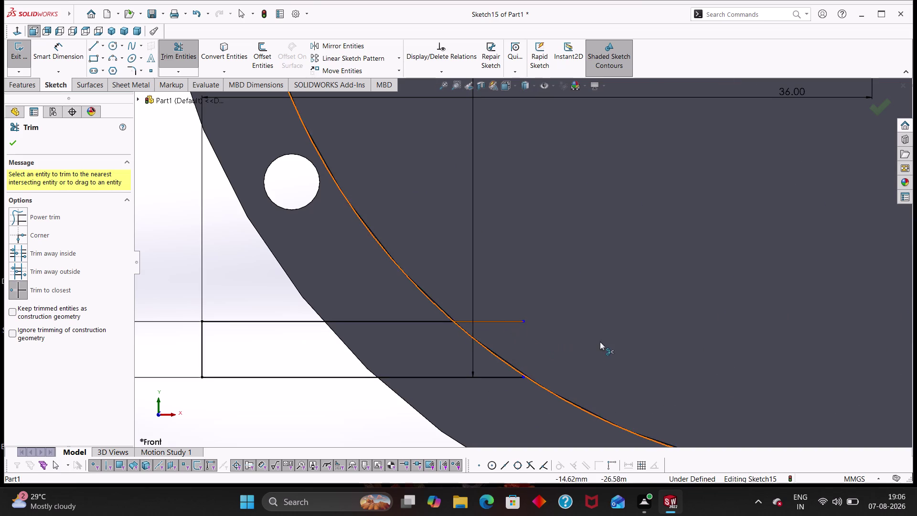
click(510, 319)
scroll(up, 3)
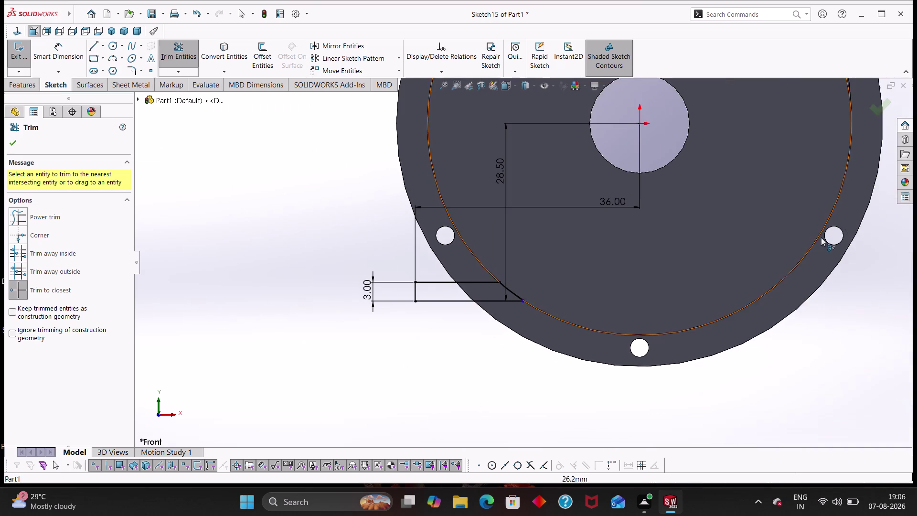
click(847, 176)
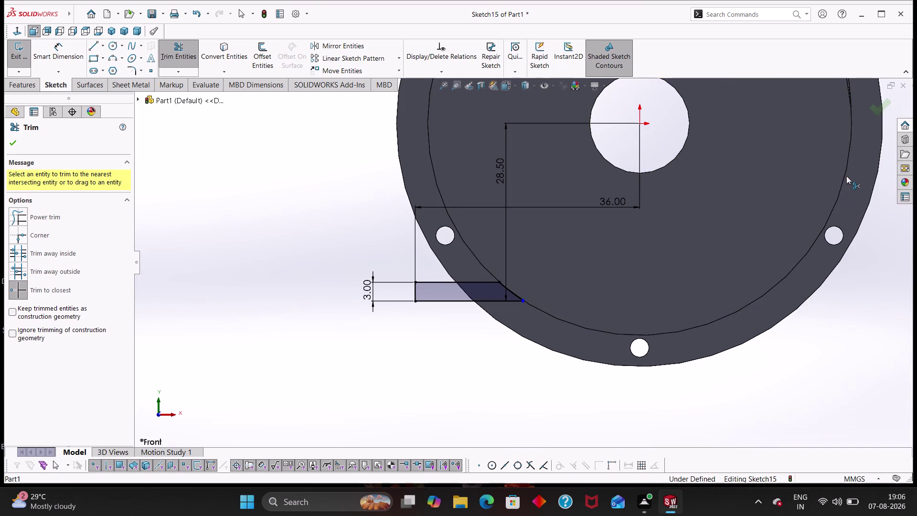
key(Escape)
key(Escape)
scroll(up, 3)
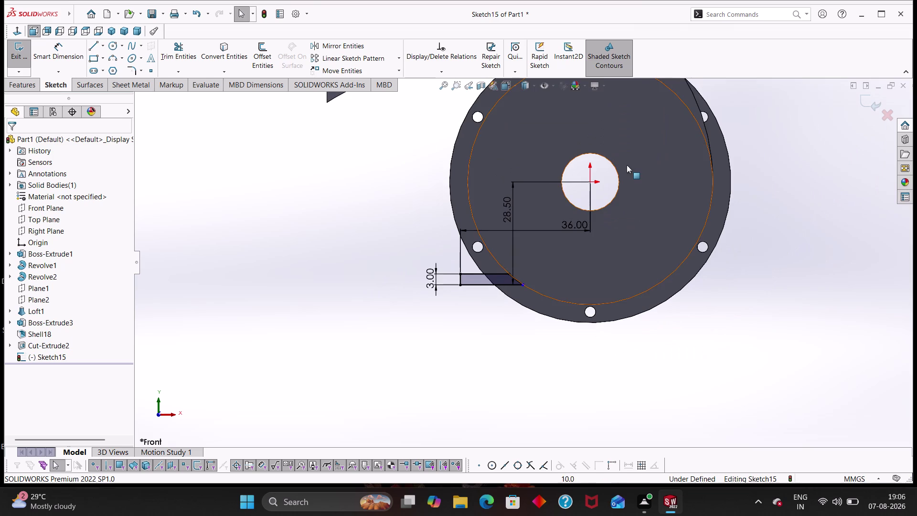
middle_drag(627, 168, 570, 266)
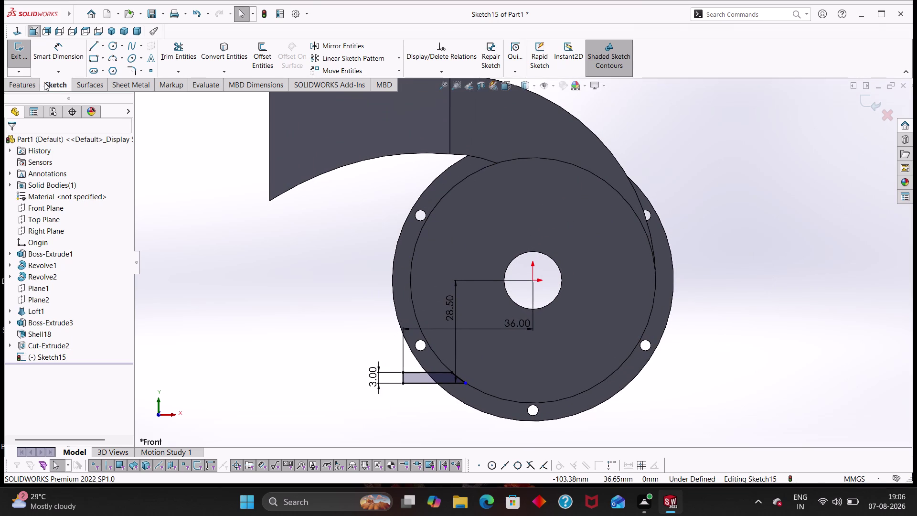
click(28, 83)
Boss-extrude Sketch15 mid-plane with a 38 mm depth to form the foot.
click(29, 51)
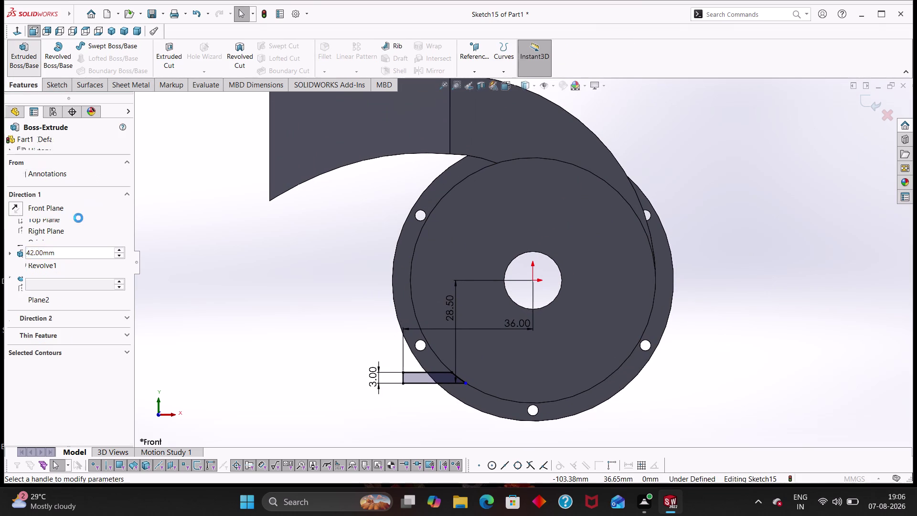
click(70, 206)
click(66, 263)
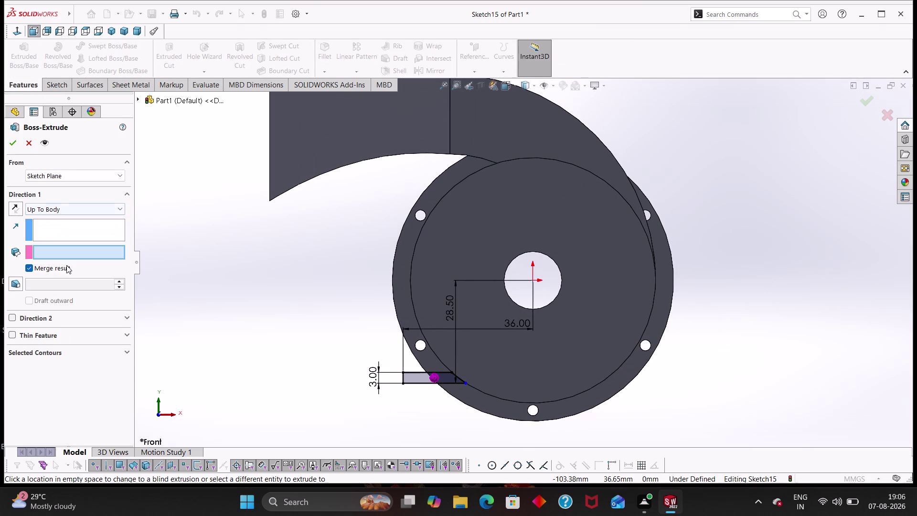
click(61, 206)
click(67, 268)
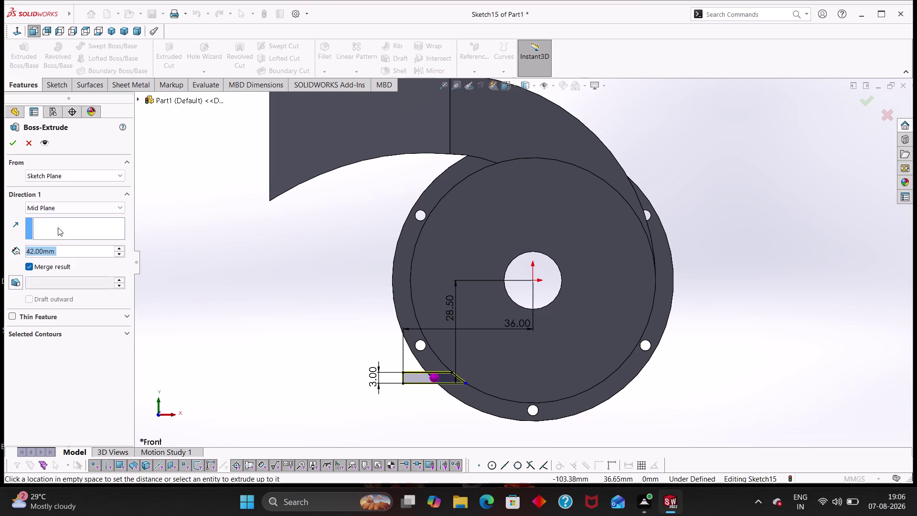
text(3)
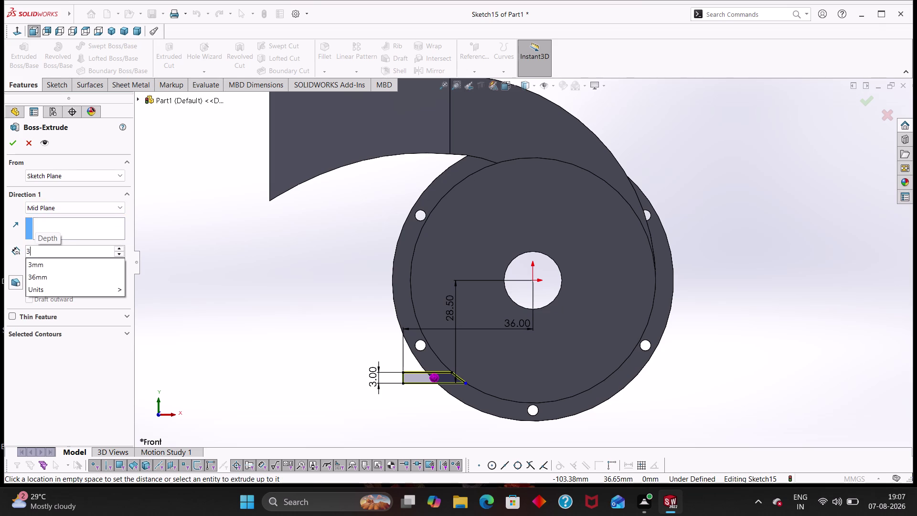
text(8)
key(Return)
middle_drag(212, 293, 280, 347)
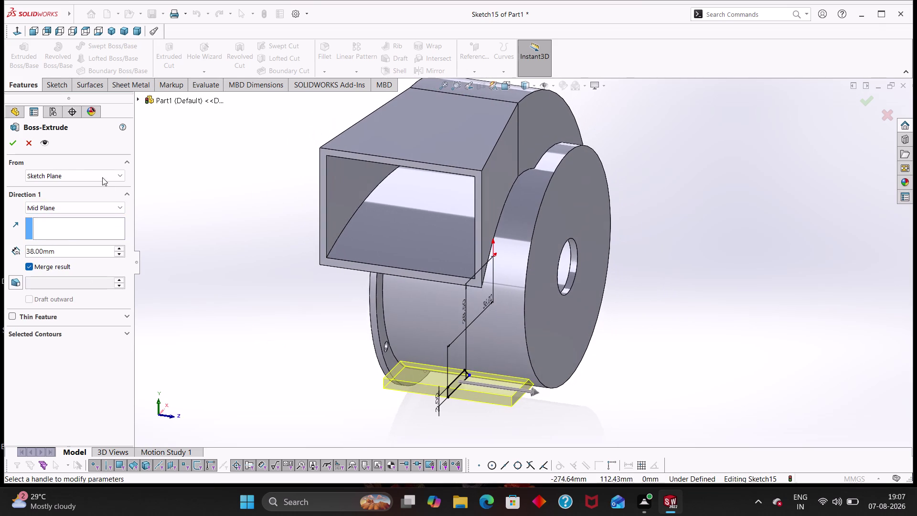
click(17, 146)
click(291, 346)
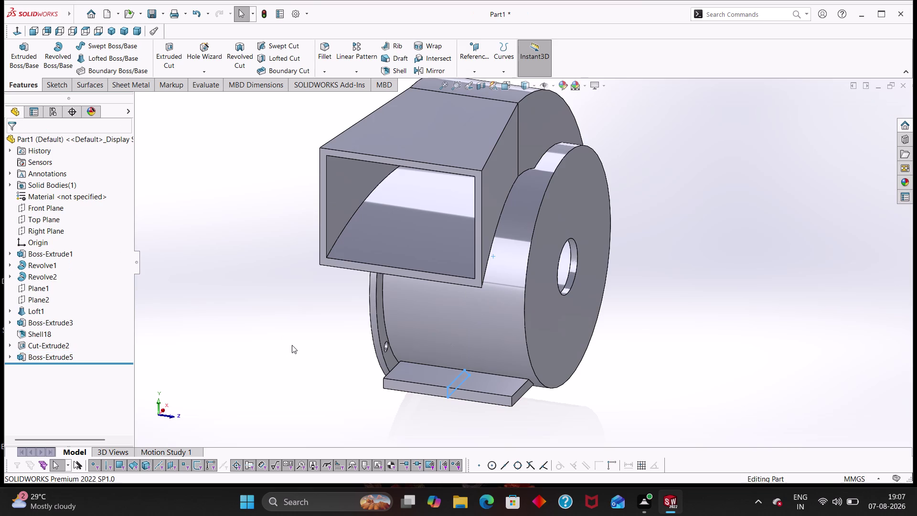
Mirror Boss-Extrude5 across the Right Plane to create the second foot.
middle_drag(333, 358, 343, 361)
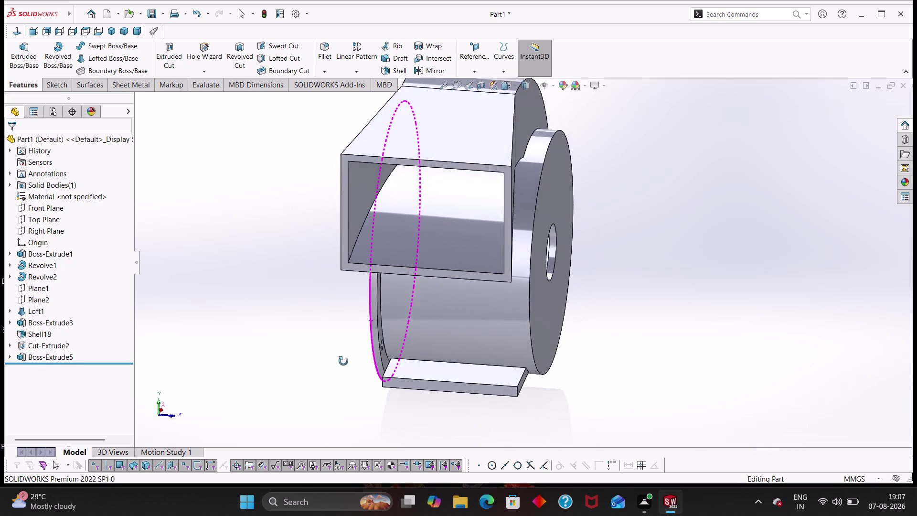
middle_drag(343, 361, 356, 350)
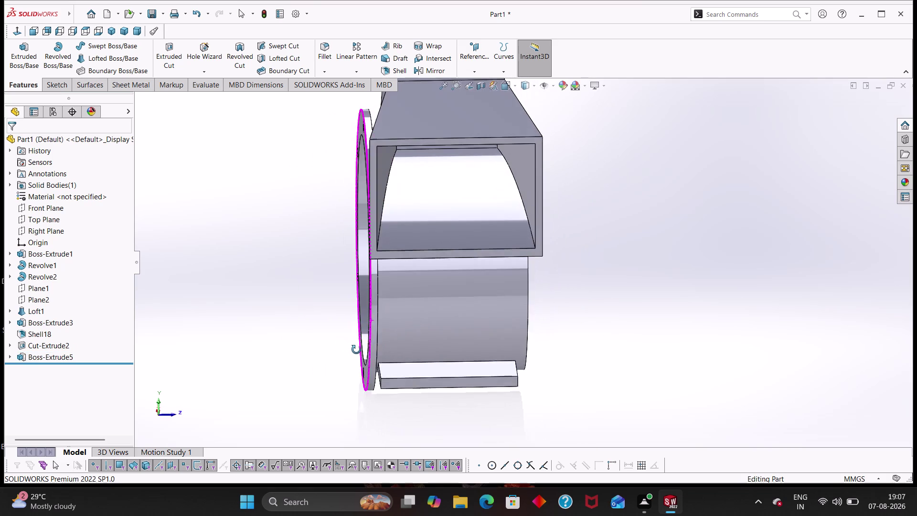
middle_drag(356, 349, 334, 347)
scroll(up, 3)
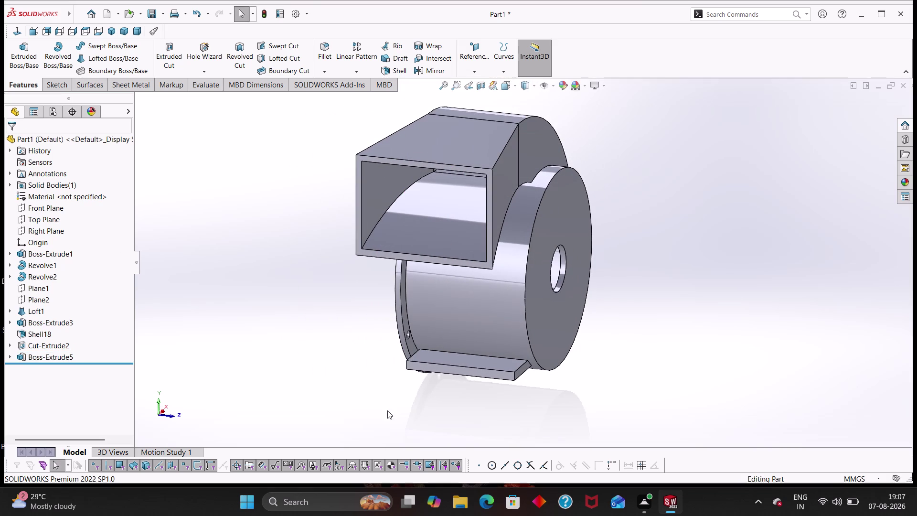
key(Escape)
key(Escape)
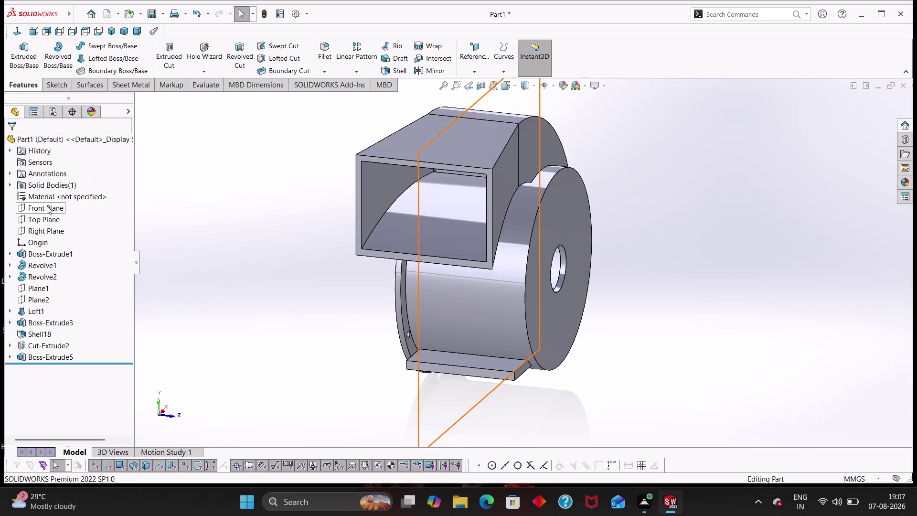
click(45, 227)
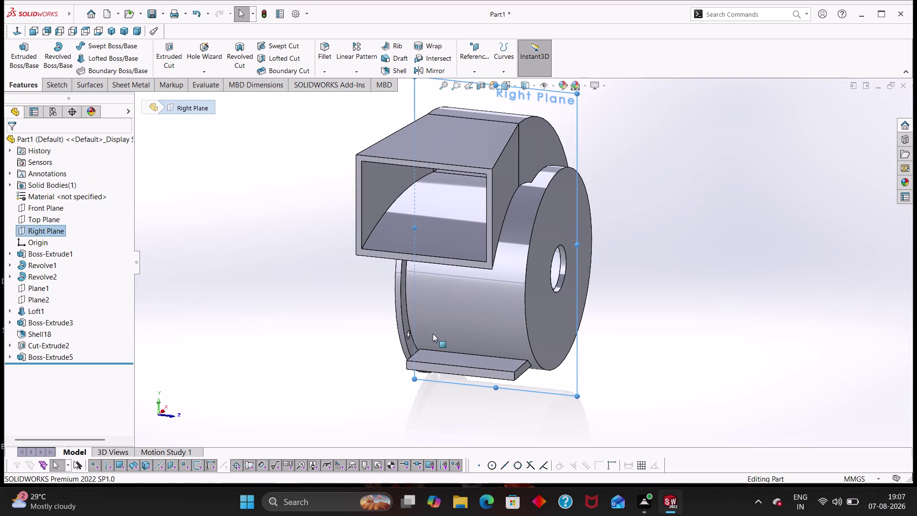
click(362, 72)
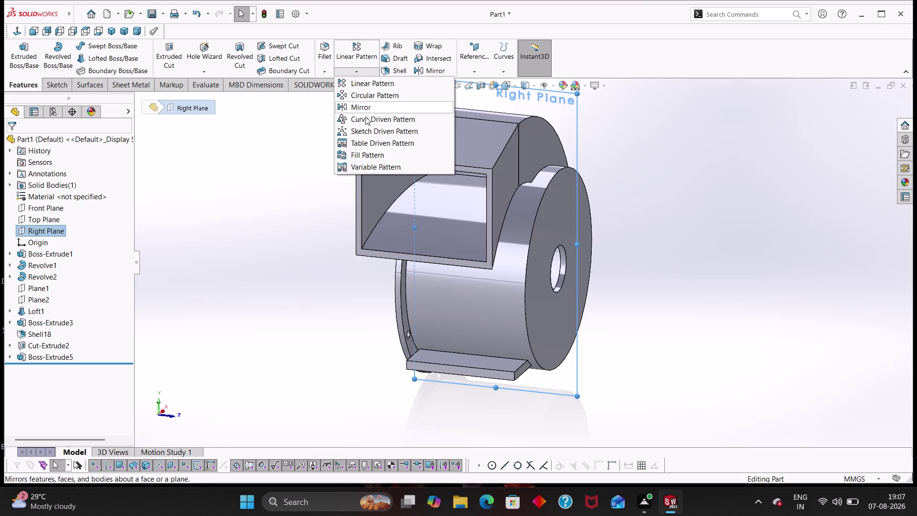
click(363, 110)
click(52, 257)
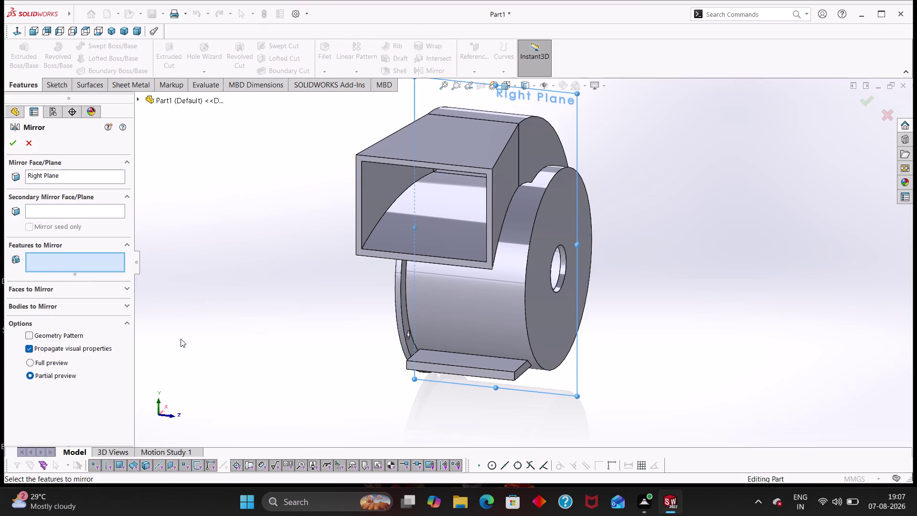
click(455, 361)
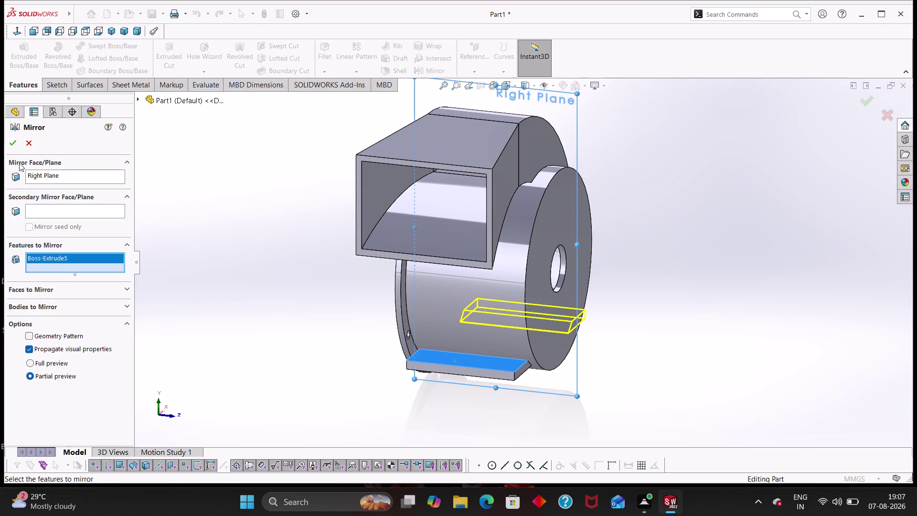
click(11, 143)
click(226, 276)
Start a new sketch on the foot face, viewed from below.
middle_drag(290, 269, 259, 248)
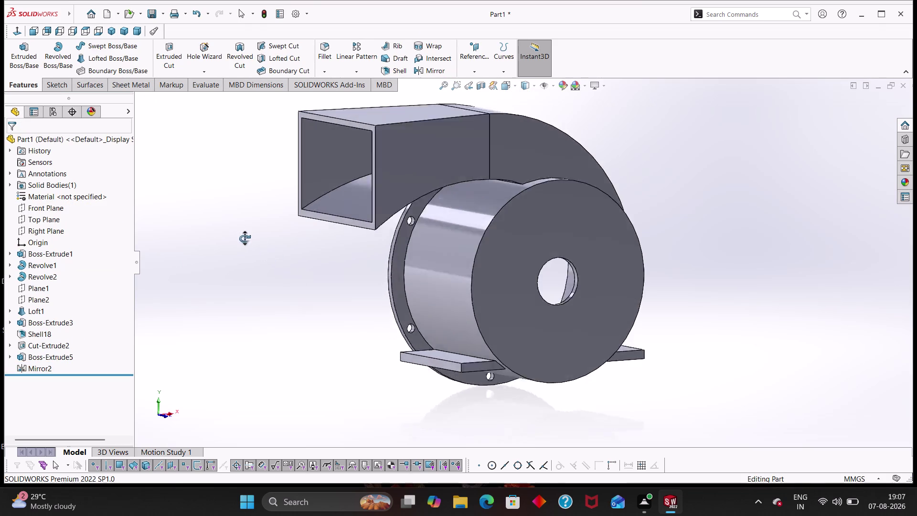
middle_drag(259, 248, 230, 208)
middle_drag(373, 336, 341, 174)
right_click(589, 211)
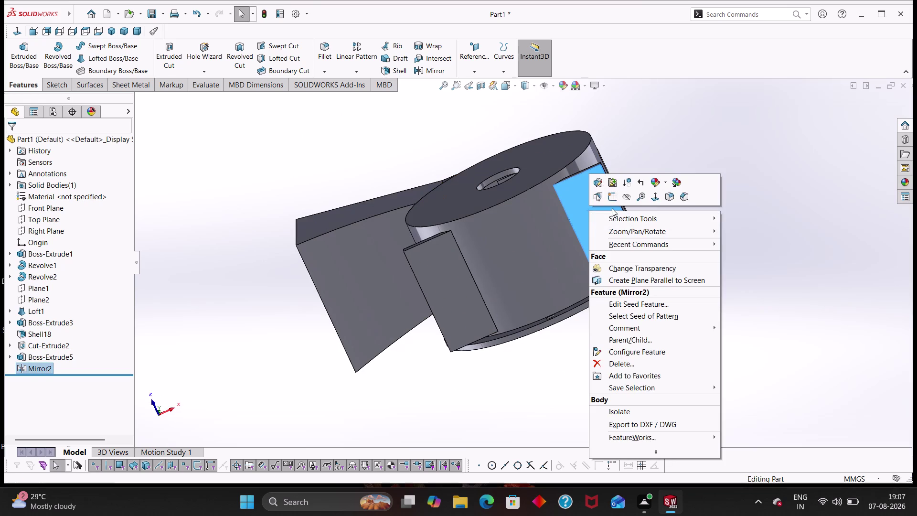
click(610, 198)
right_drag(820, 236, 797, 145)
Draw two hole circles on the right foot, one above the other.
right_drag(768, 199, 846, 194)
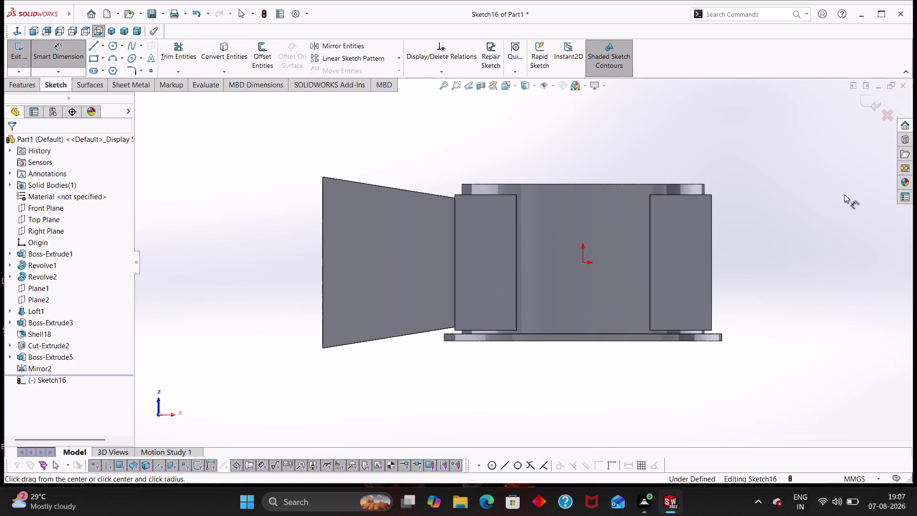
click(694, 215)
click(694, 226)
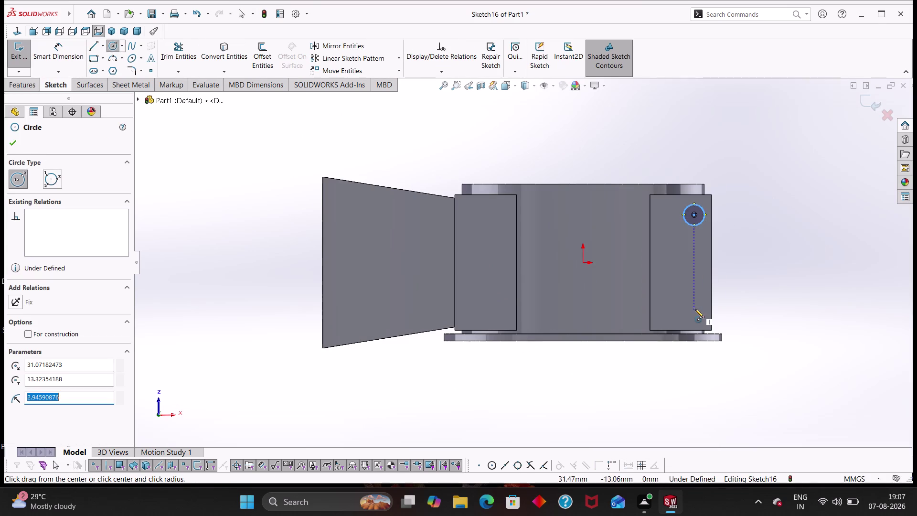
click(695, 309)
click(695, 319)
key(Escape)
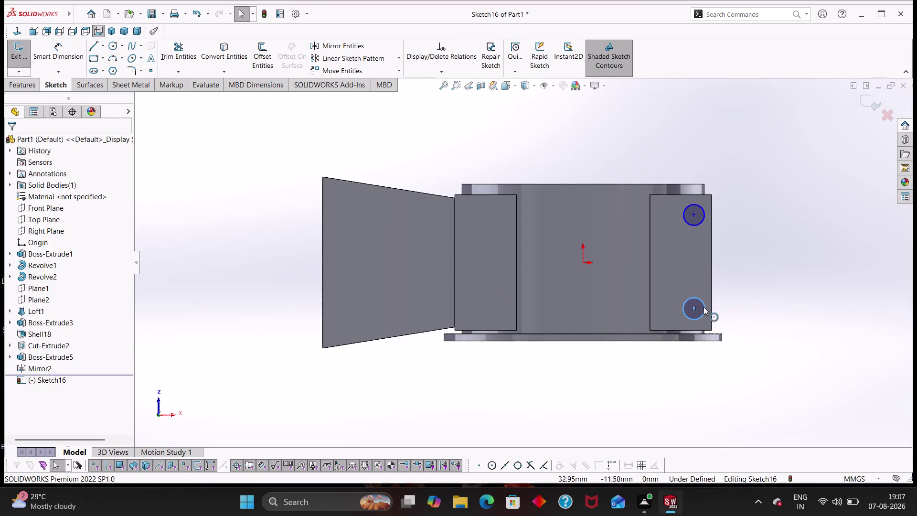
Give the lower hole a 3 mm diameter and make both holes equal.
right_drag(779, 313, 760, 169)
click(692, 297)
click(772, 254)
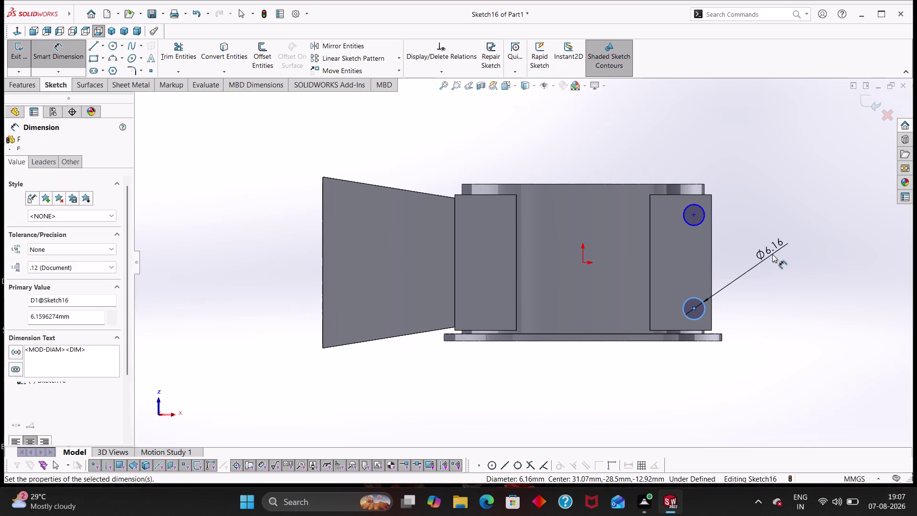
key(3)
key(Return)
key(Escape)
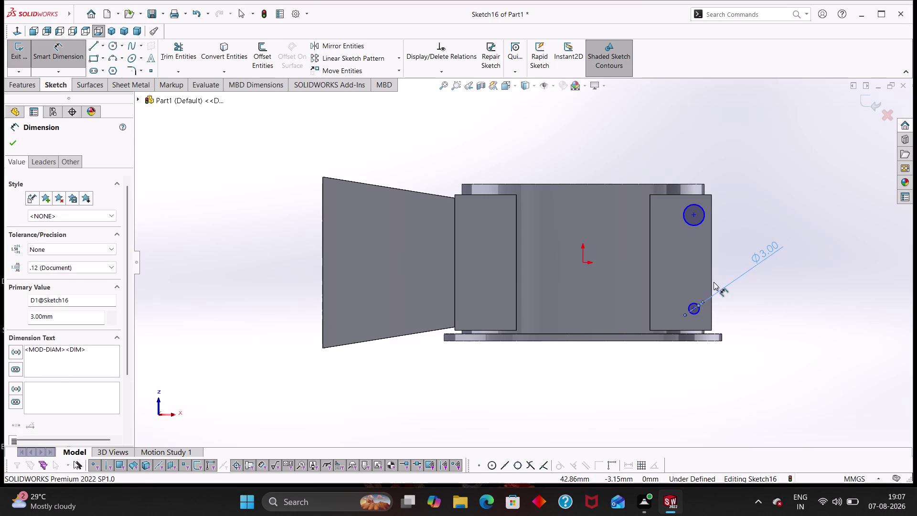
click(699, 310)
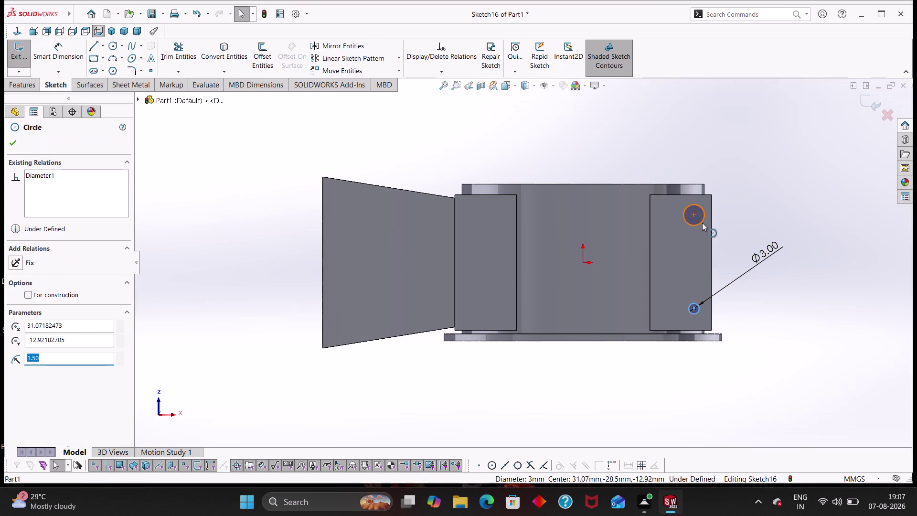
click(701, 223)
click(13, 352)
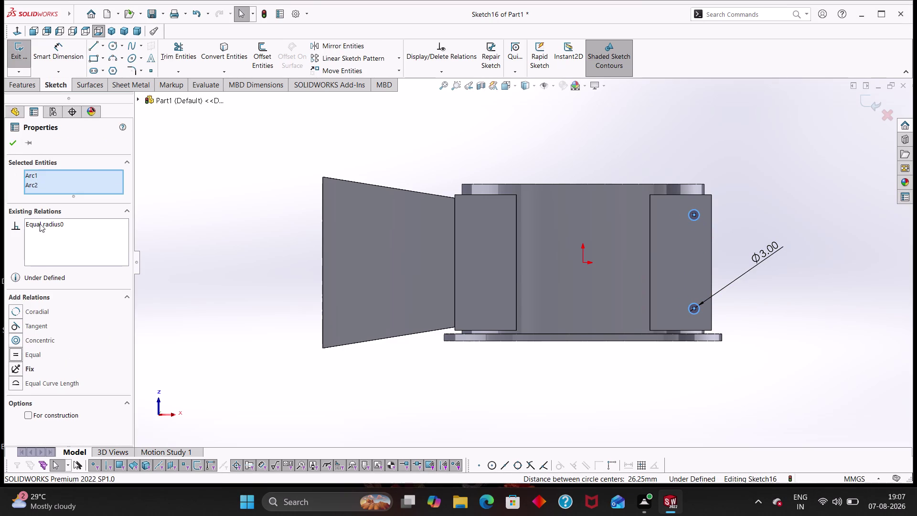
click(17, 145)
key(Escape)
key(Escape)
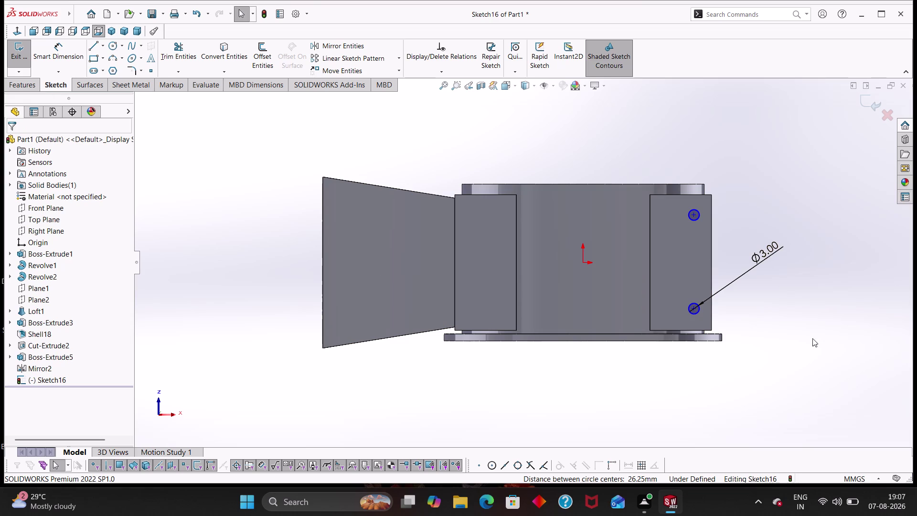
Dimension the hole centres 24 mm apart.
right_drag(810, 329, 774, 212)
click(696, 308)
click(695, 215)
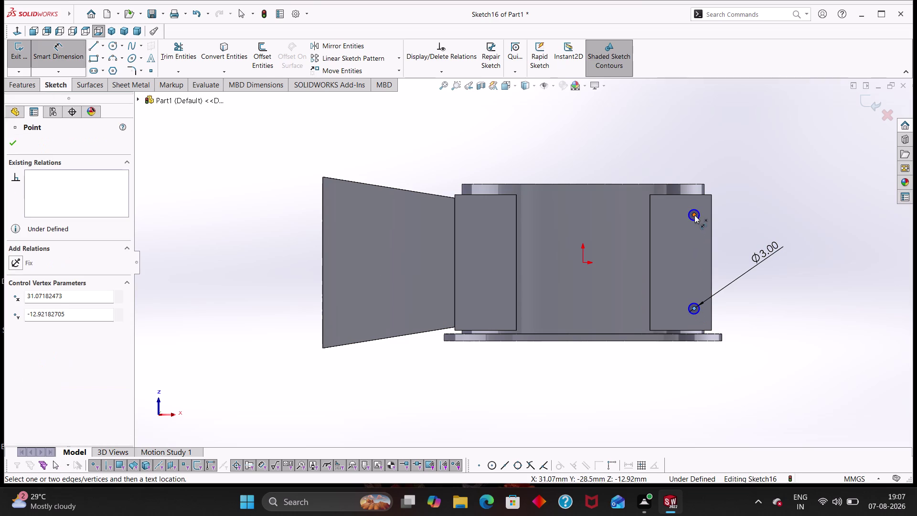
click(753, 247)
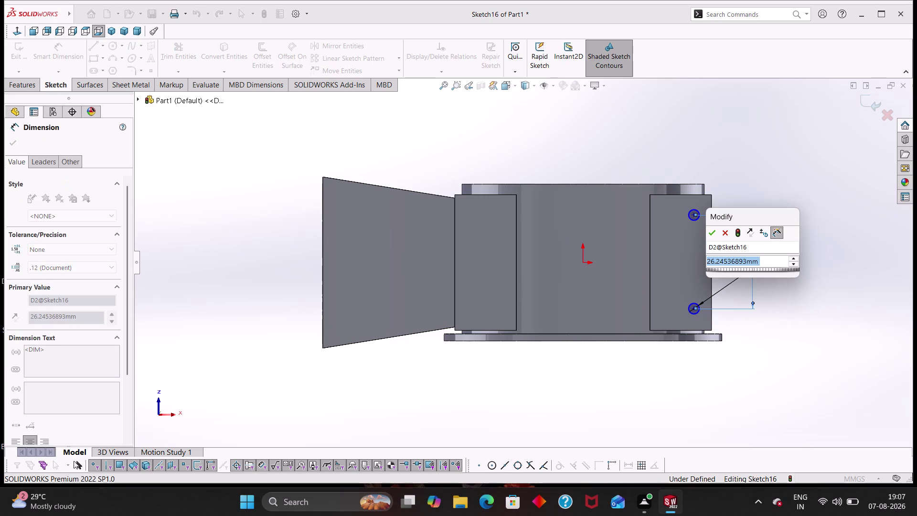
text(24)
key(Return)
key(Escape)
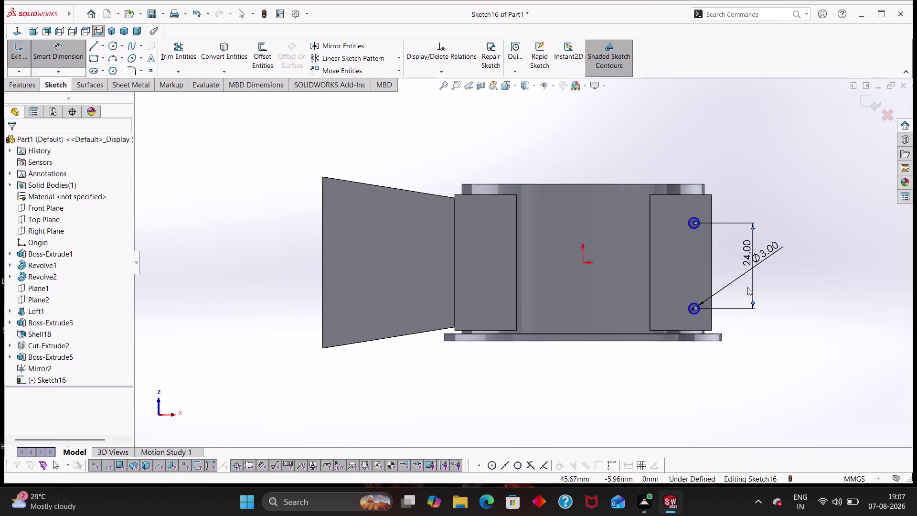
key(Escape)
Dimension the lower hole 7 mm from the foot's bottom edge.
right_drag(769, 373, 779, 276)
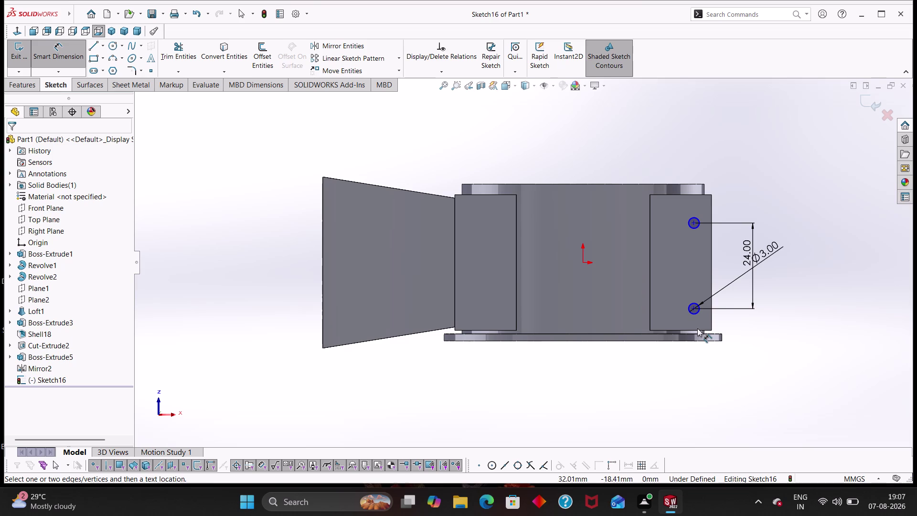
click(695, 329)
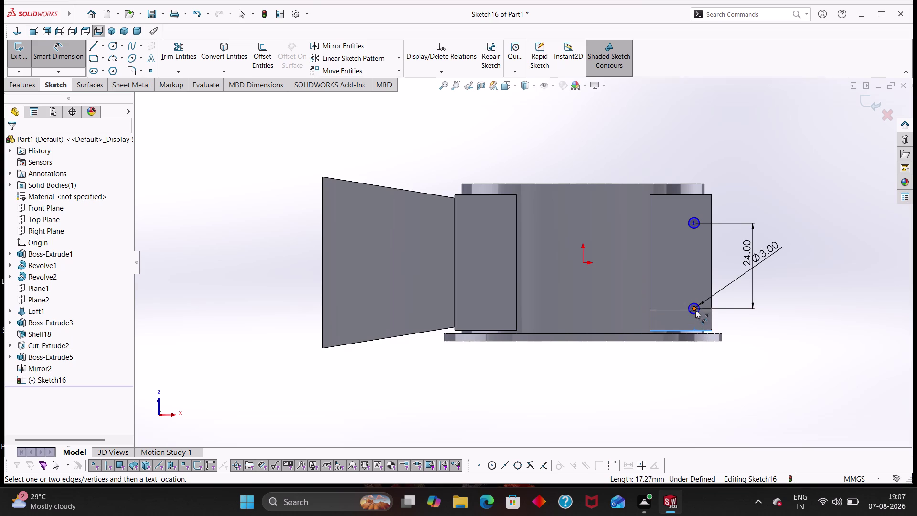
click(695, 309)
click(747, 324)
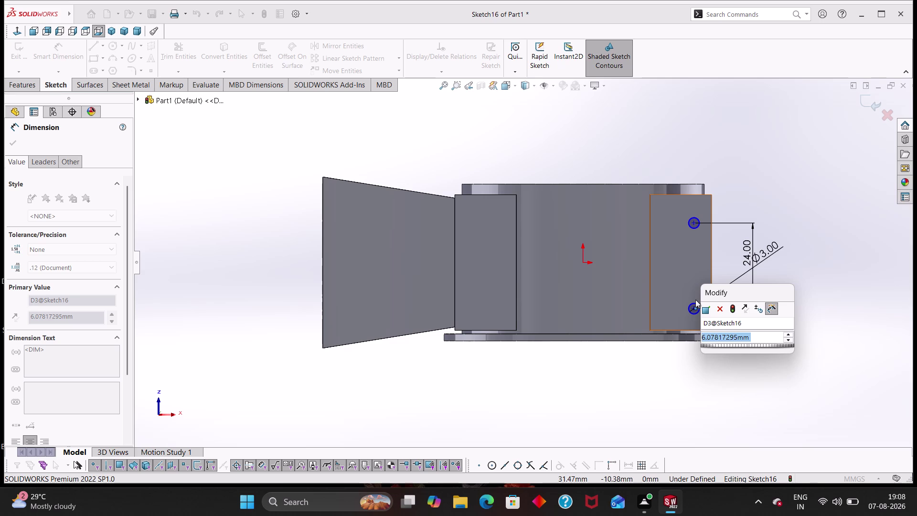
key(7)
key(Return)
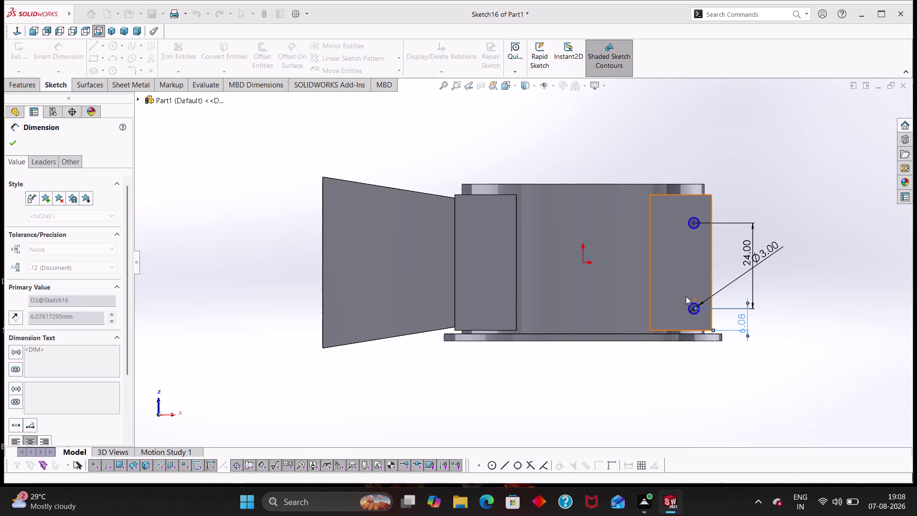
click(820, 279)
key(Escape)
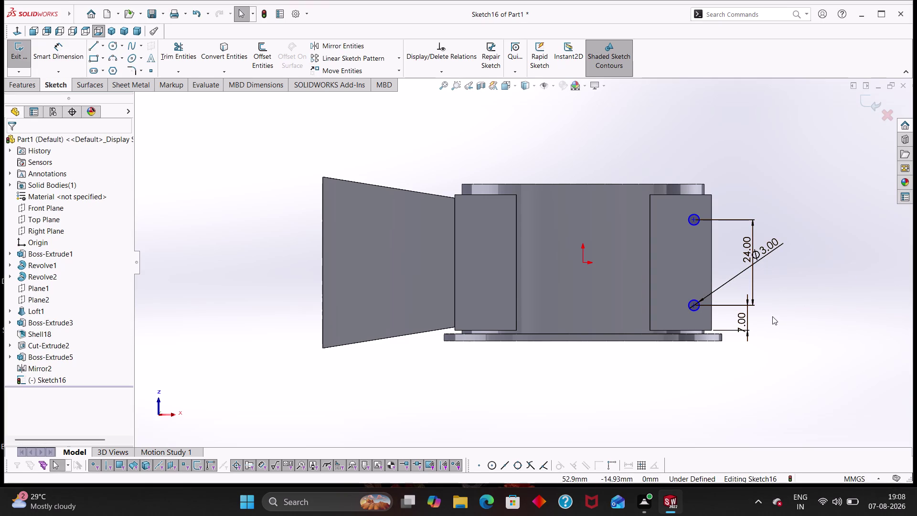
key(Escape)
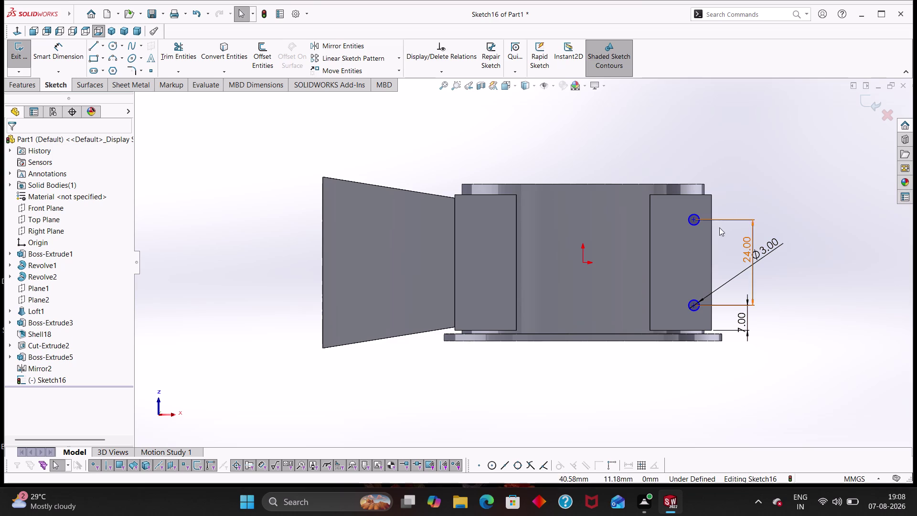
Add a Vertical relation between the two hole centre points.
click(693, 218)
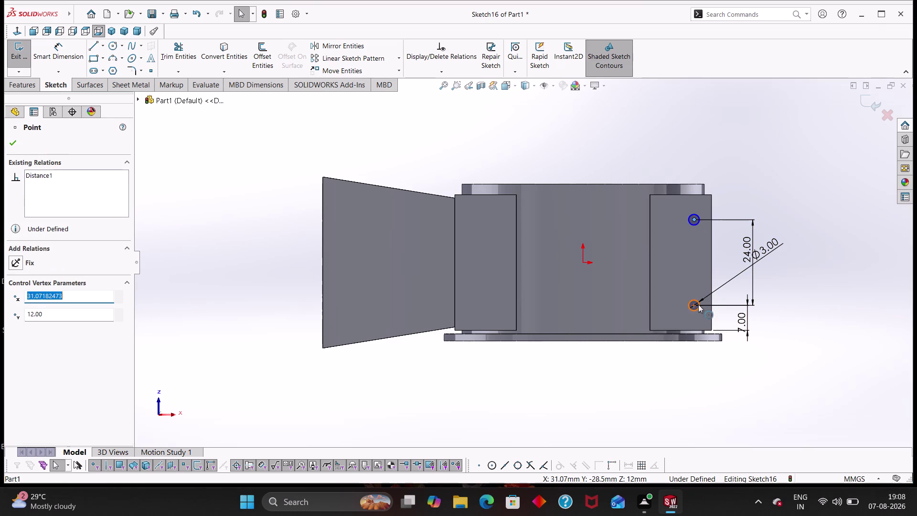
click(695, 306)
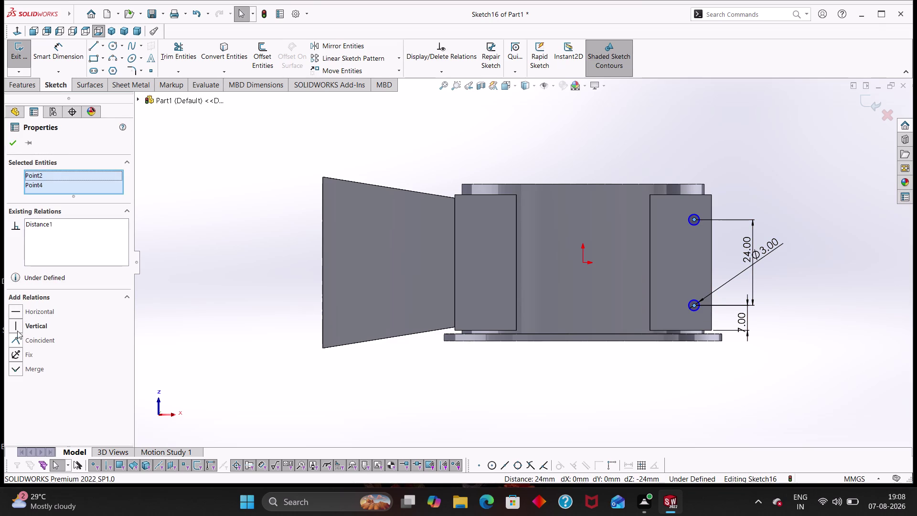
click(17, 330)
click(17, 323)
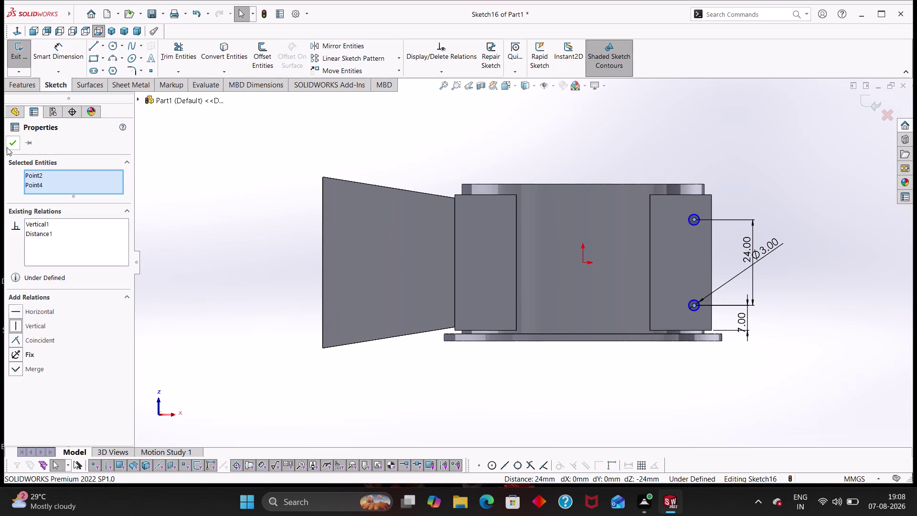
click(8, 143)
Draw a vertical line from the top edge midpoint down to the bottom edge.
middle_drag(656, 112, 658, 158)
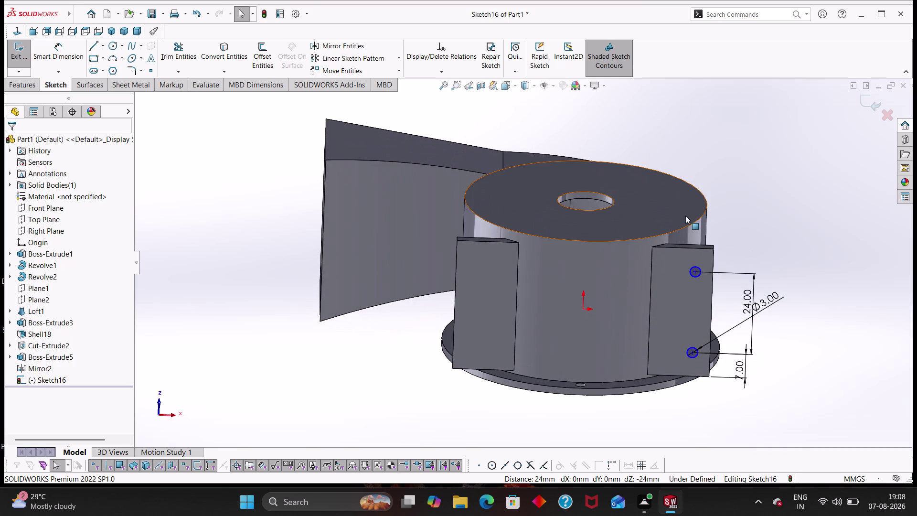
scroll(down, 3)
scroll(up, 3)
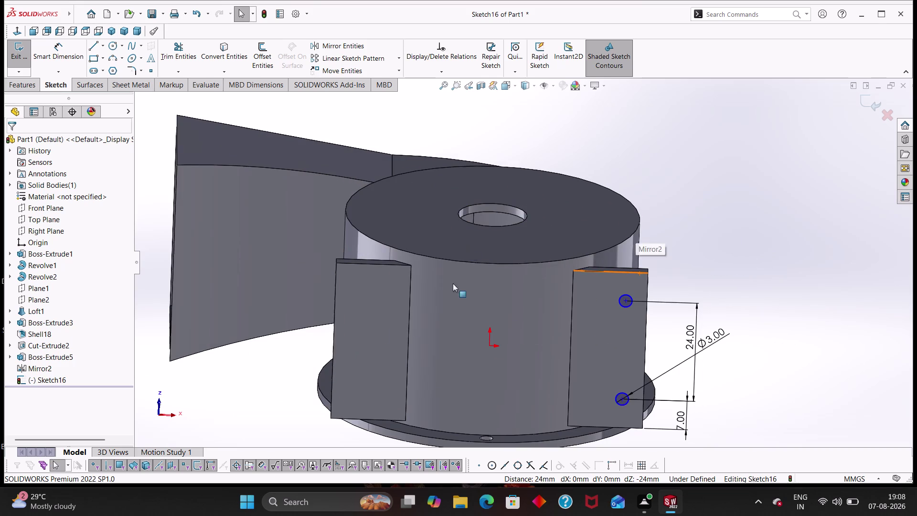
right_drag(738, 214, 655, 207)
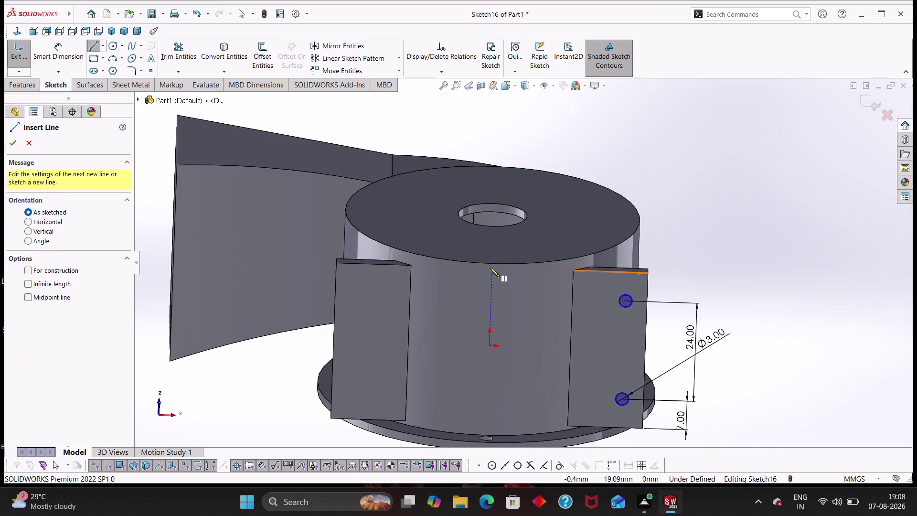
scroll(down, 3)
middle_drag(541, 259, 542, 205)
scroll(up, 3)
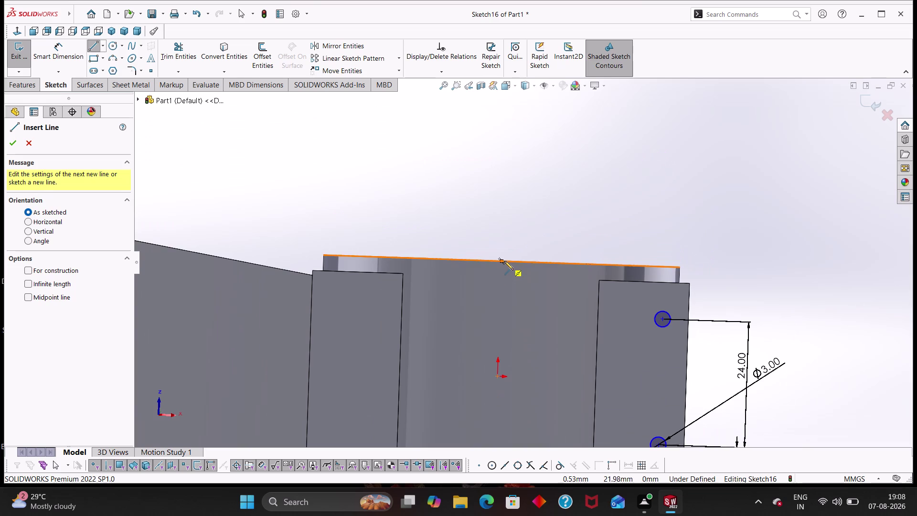
click(503, 260)
middle_drag(508, 280, 512, 246)
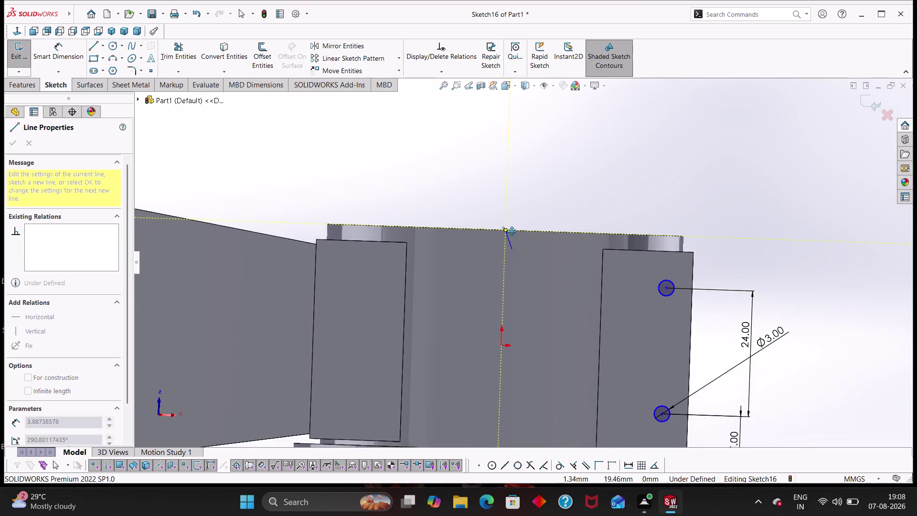
middle_drag(512, 246, 512, 180)
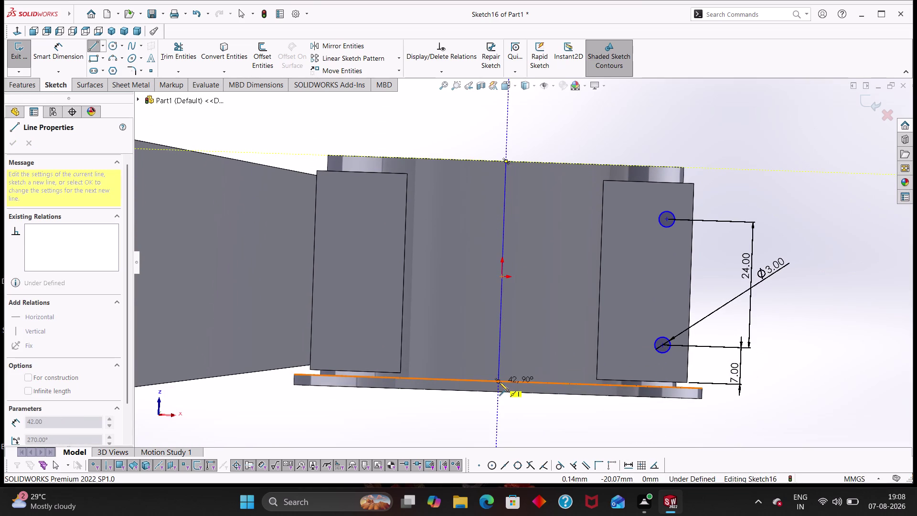
click(499, 382)
key(Escape)
Convert the vertical line into a construction centreline.
click(502, 237)
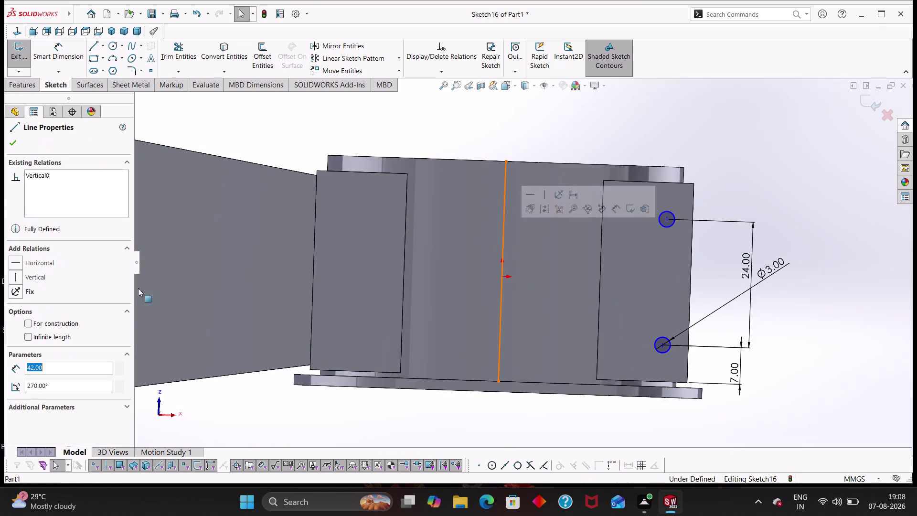
click(30, 323)
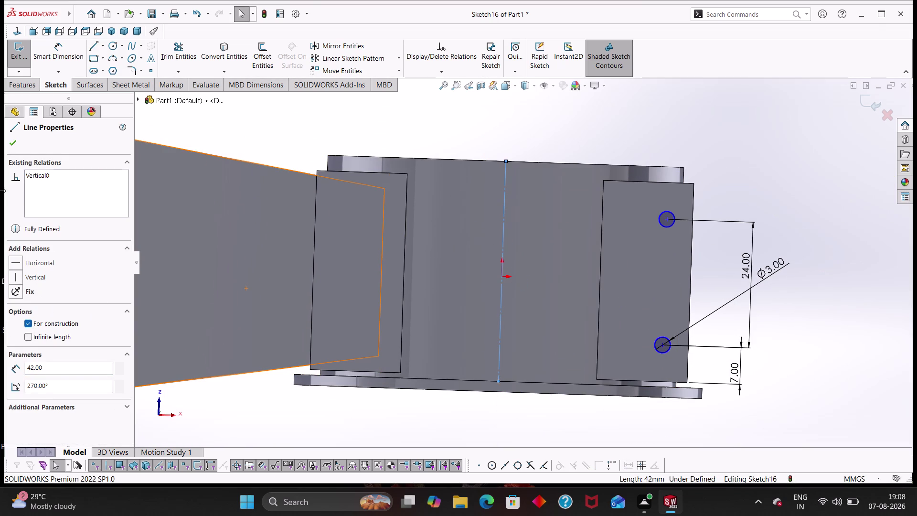
click(11, 144)
key(Escape)
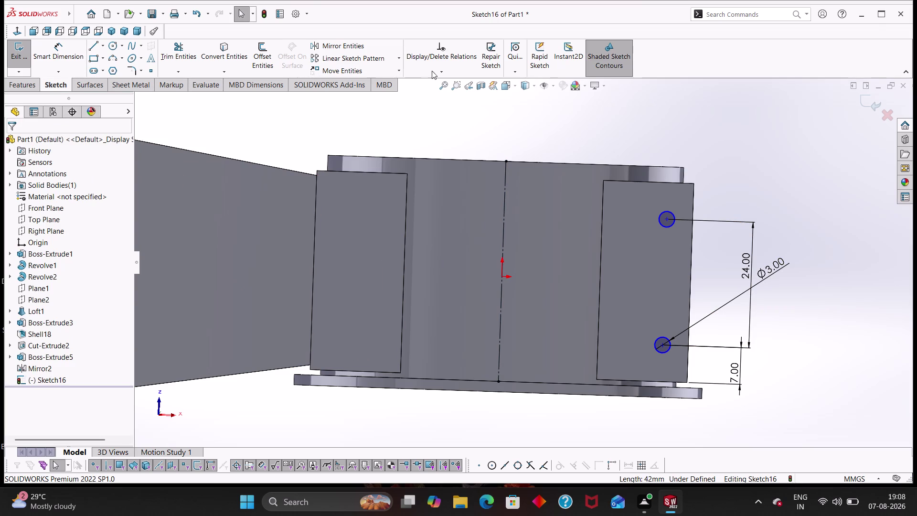
Mirror the upper and lower hole circles about the vertical centreline.
click(440, 70)
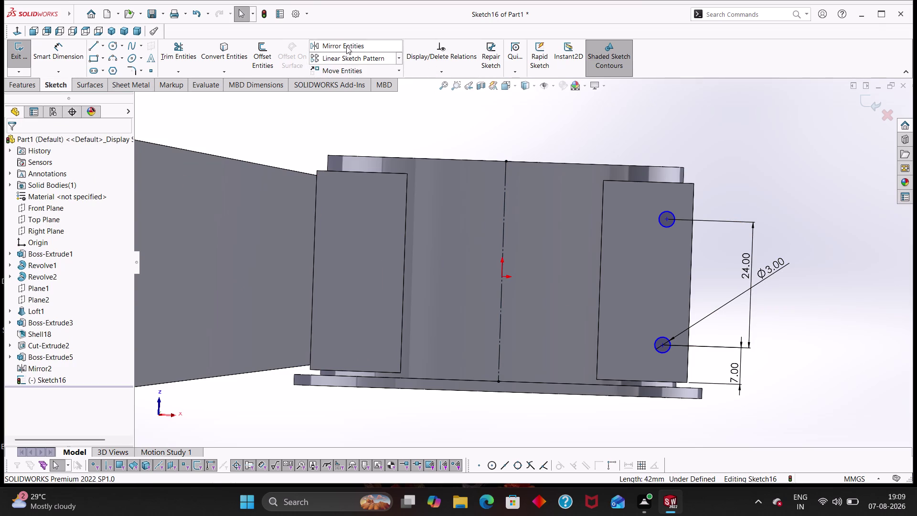
click(346, 46)
click(666, 226)
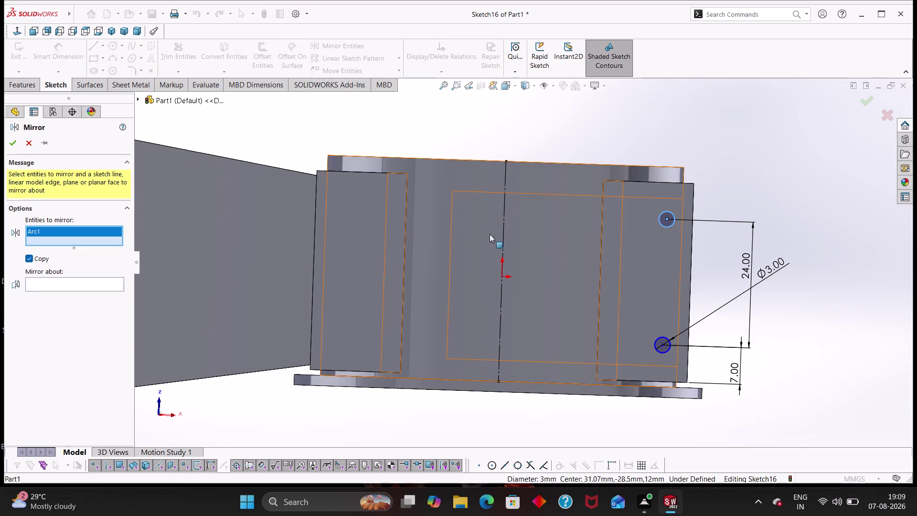
click(658, 352)
click(76, 291)
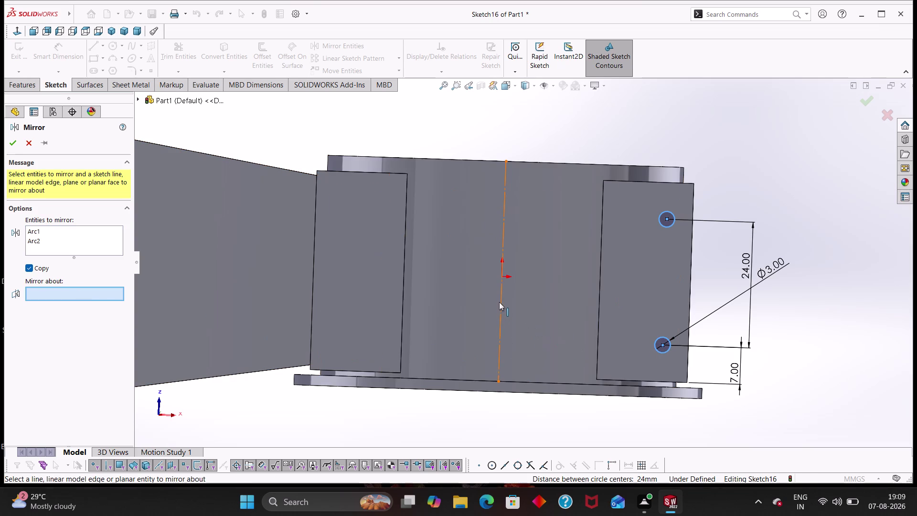
click(502, 303)
click(12, 141)
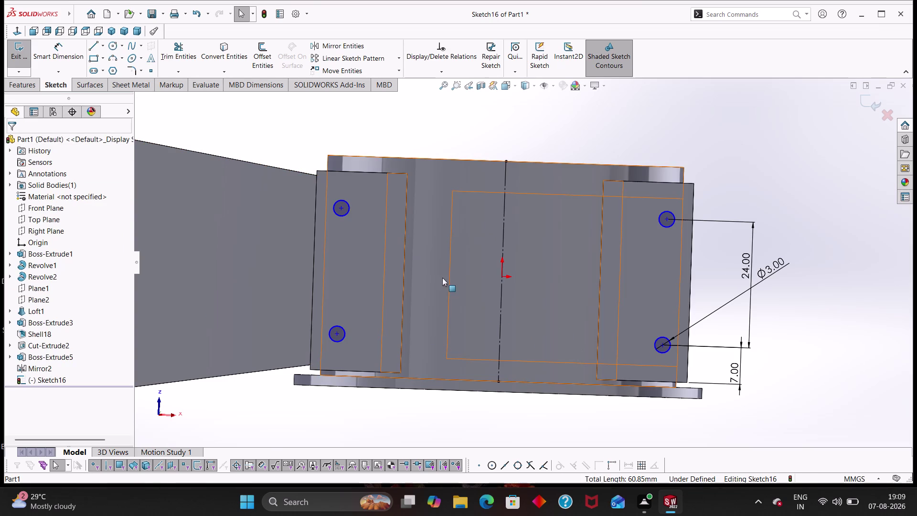
drag(485, 149, 485, 143)
key(Escape)
key(Escape)
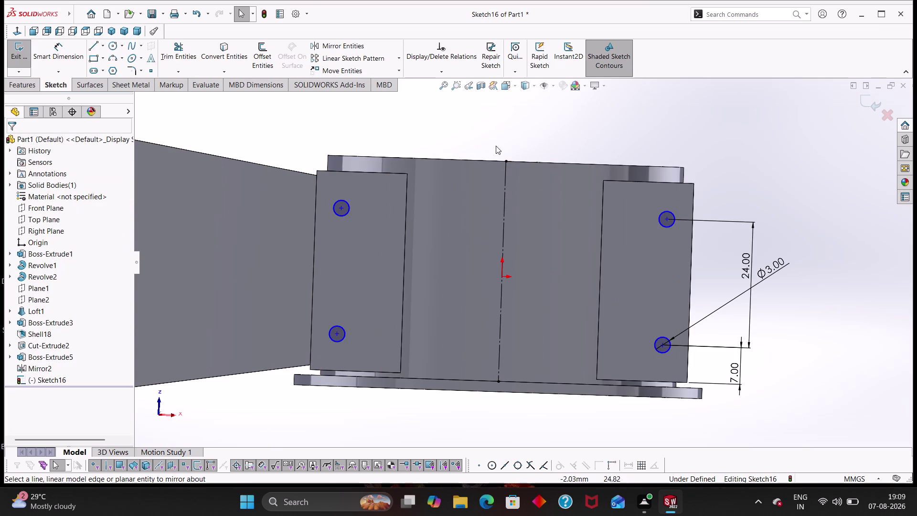
Orbit to view the feet from below and start an Extruded Cut.
middle_drag(499, 138, 493, 220)
scroll(up, 3)
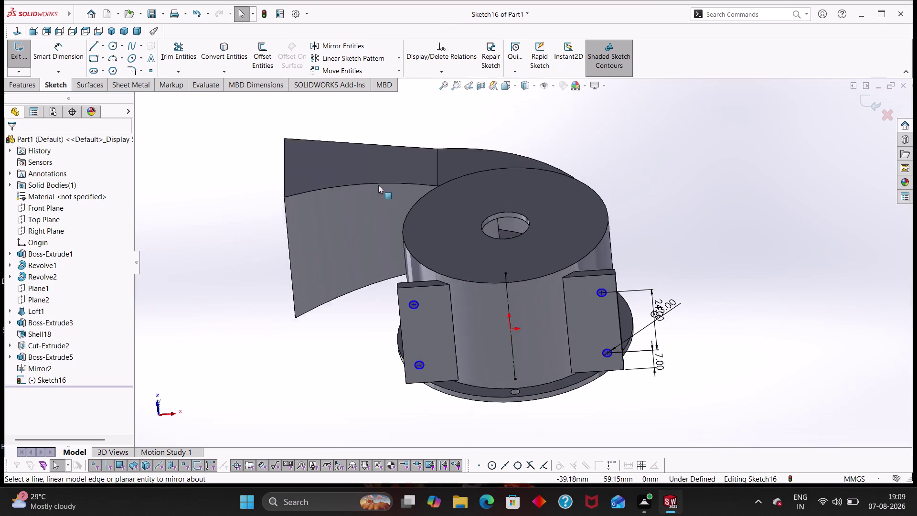
scroll(up, 3)
middle_drag(397, 137, 413, 215)
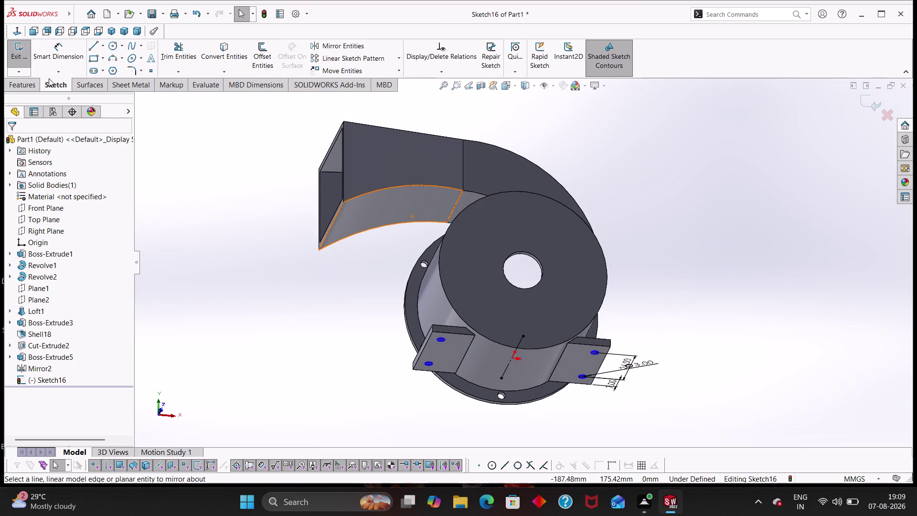
click(33, 82)
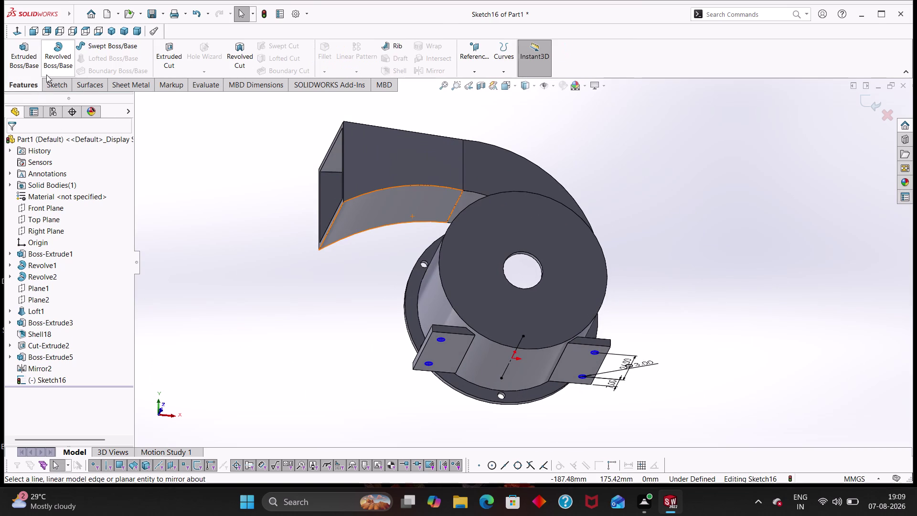
click(161, 59)
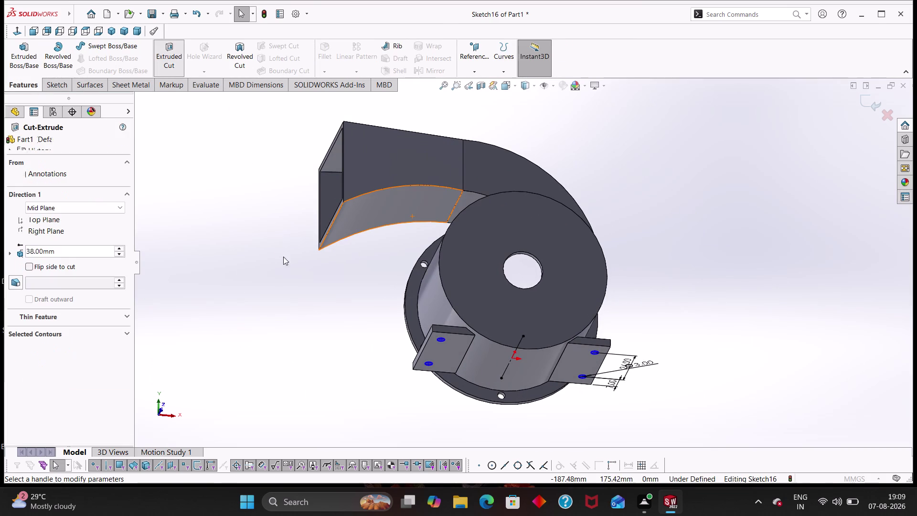
Accept the first bolt-hole cut and orbit to inspect the holes.
click(12, 140)
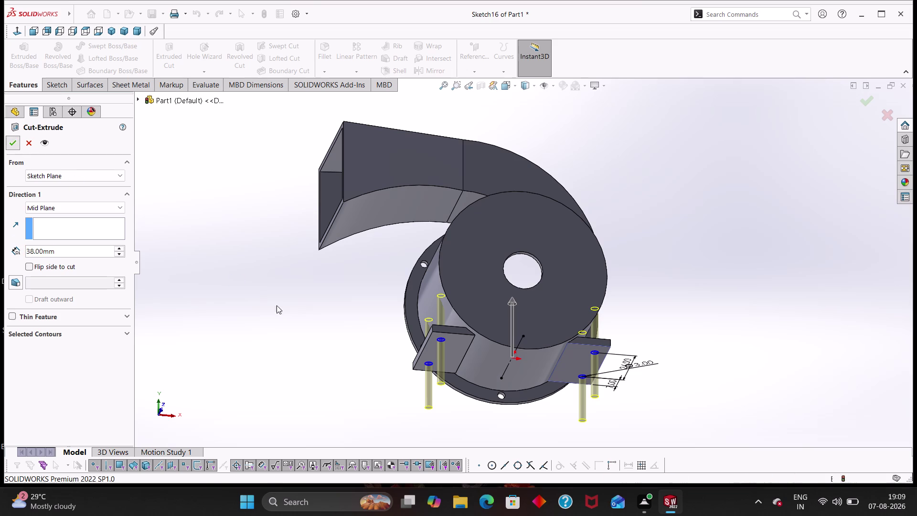
click(300, 287)
middle_drag(351, 302, 395, 409)
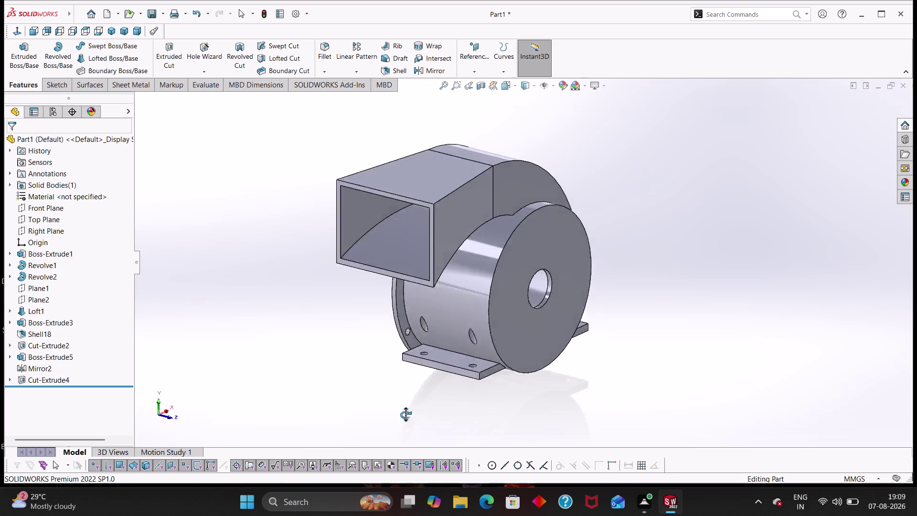
middle_drag(396, 409, 404, 412)
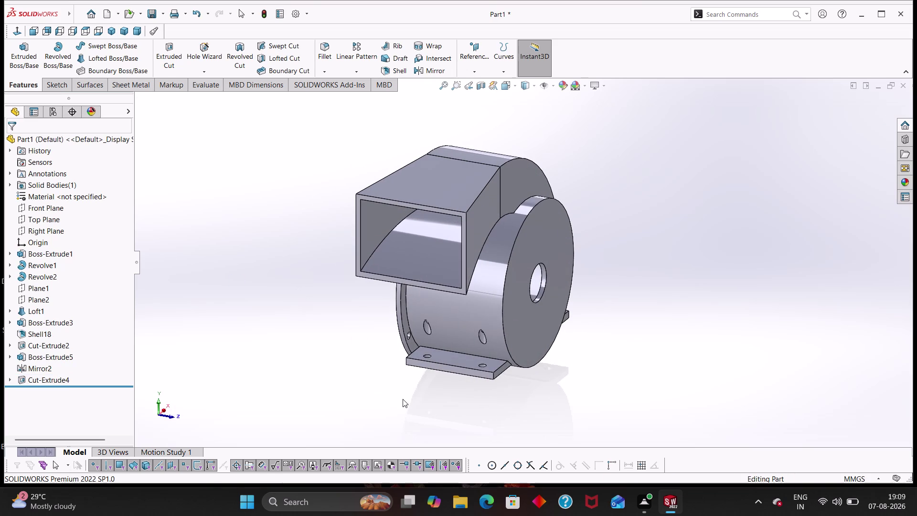
Undo the cut and recreate it with an Up To Next end condition.
key(ctrl+z)
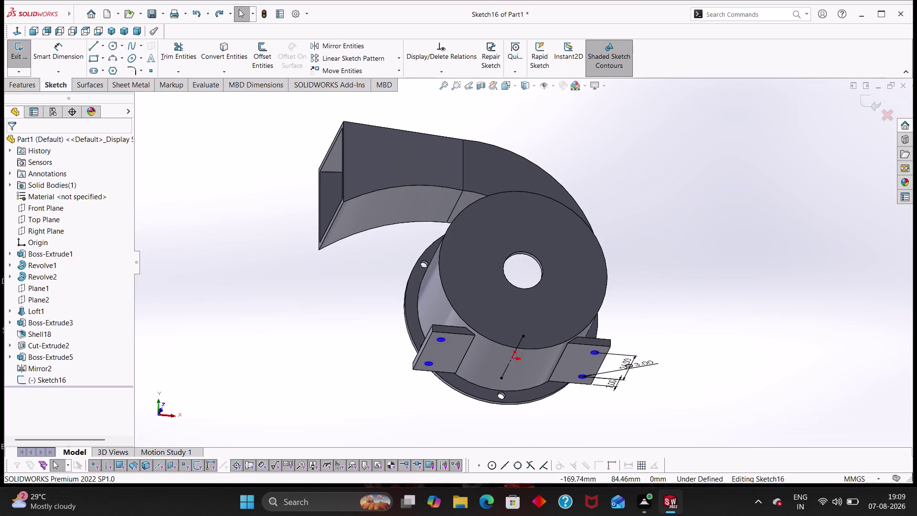
click(22, 84)
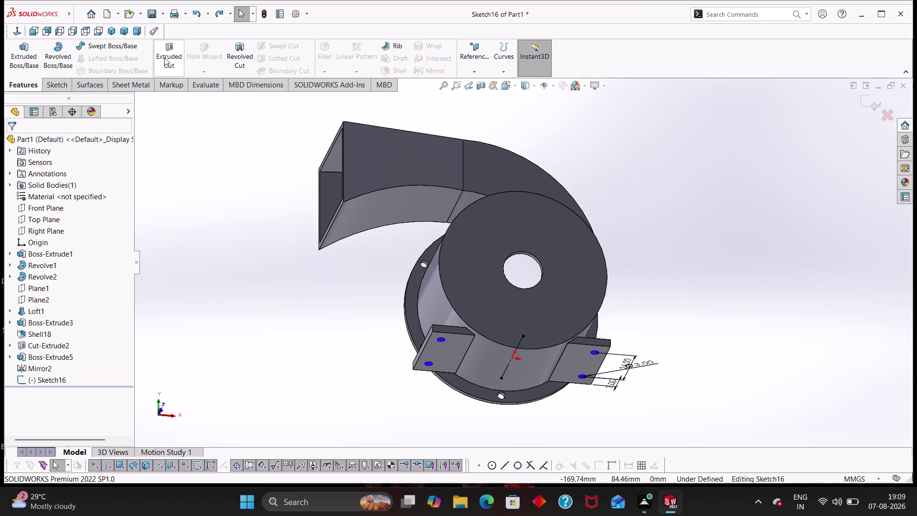
click(165, 57)
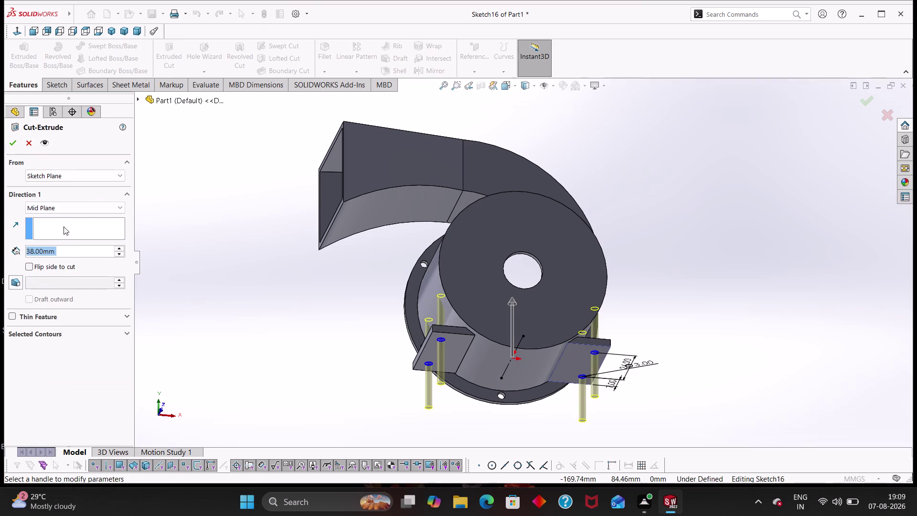
click(62, 207)
click(69, 242)
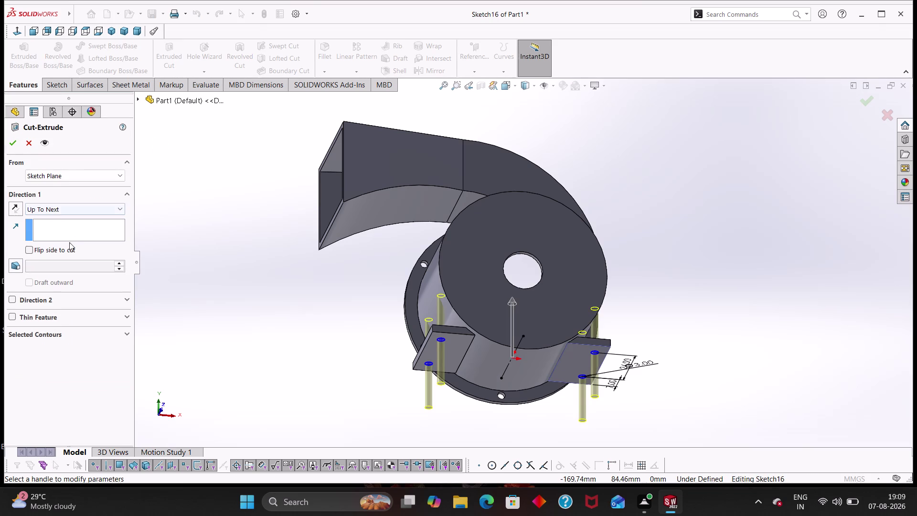
click(12, 145)
click(300, 341)
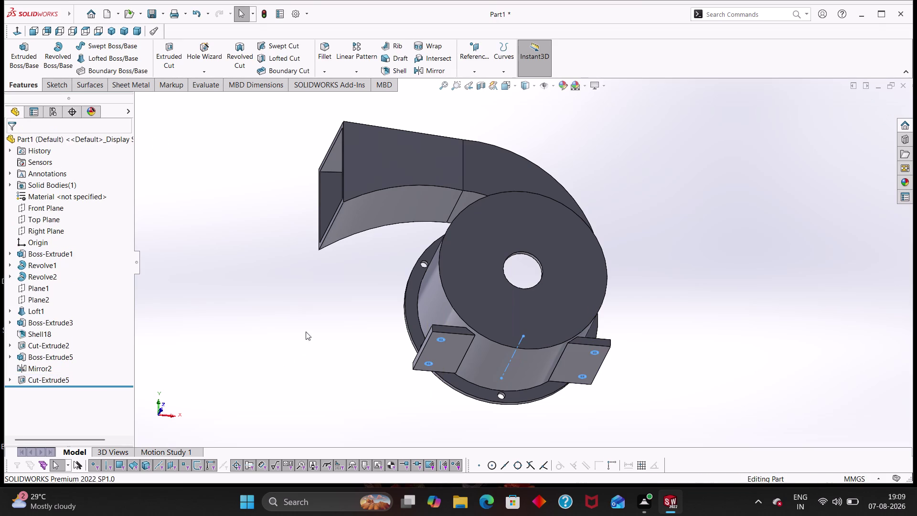
Orbit the housing toward the inlet side and start the Fillet tool.
middle_drag(310, 324, 306, 334)
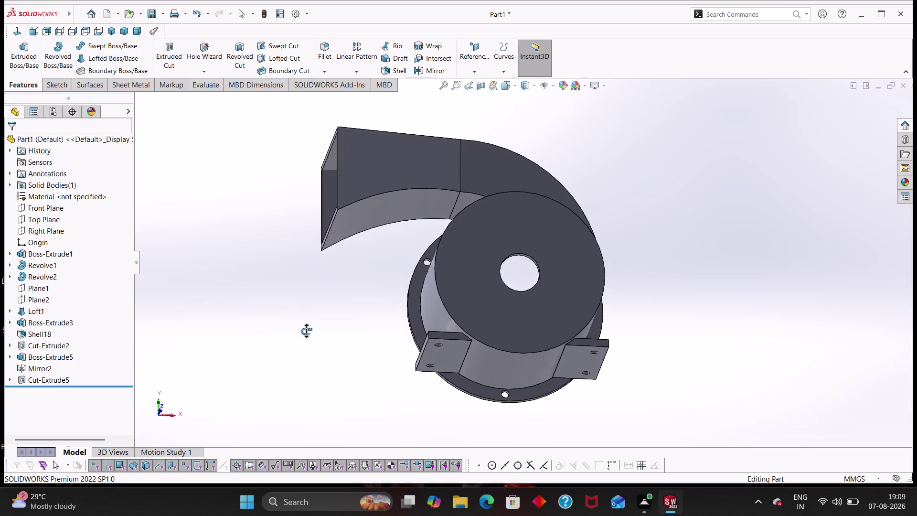
middle_drag(307, 335, 351, 412)
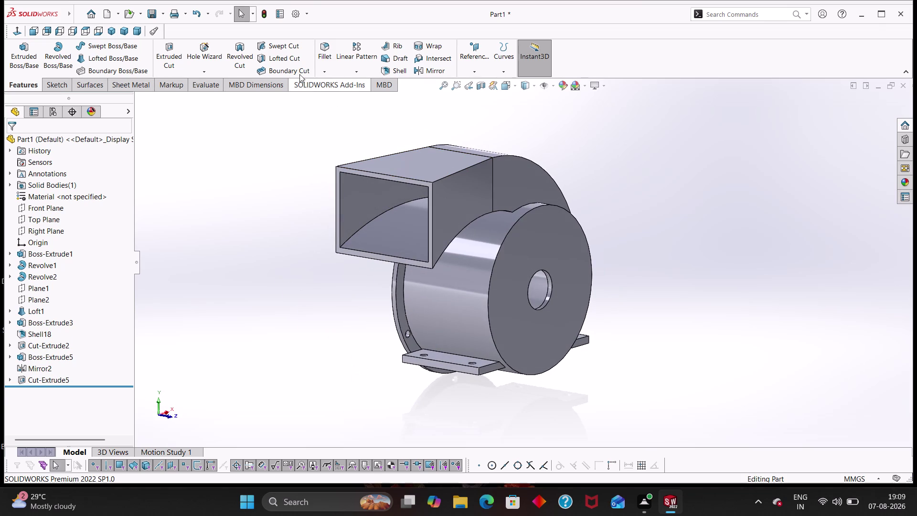
click(326, 53)
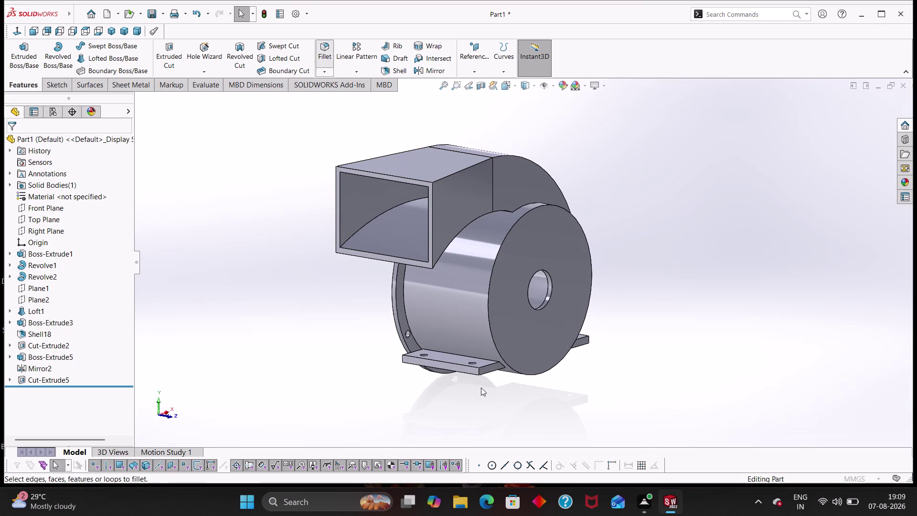
Select the four outer corner edges of the foot plates.
scroll(down, 3)
click(482, 350)
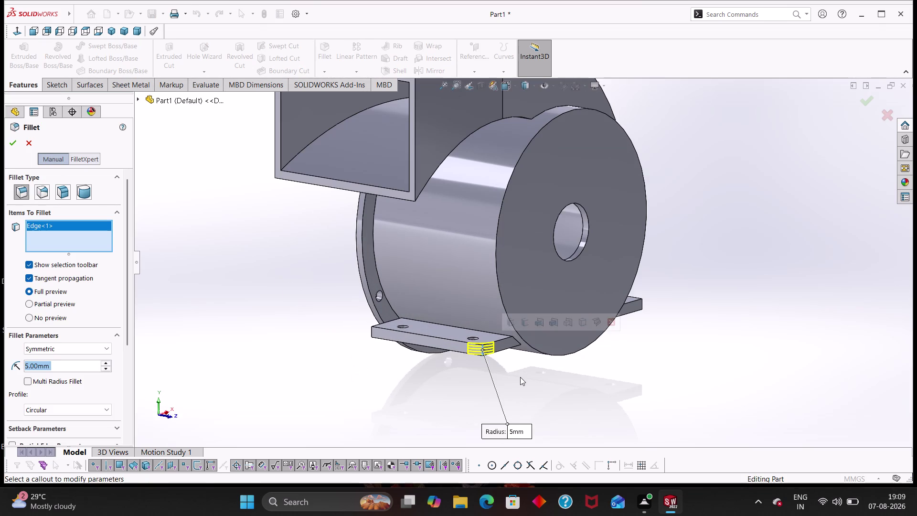
middle_drag(574, 378, 504, 381)
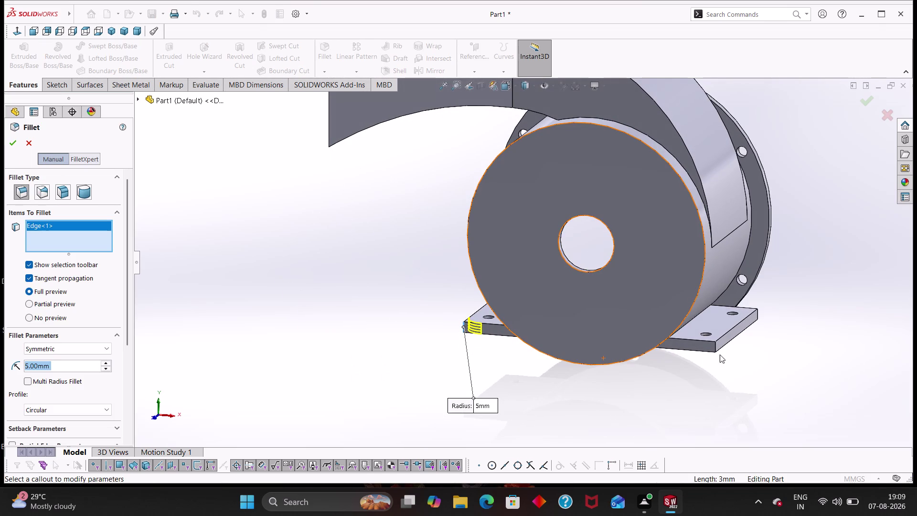
click(715, 345)
middle_drag(763, 352, 661, 370)
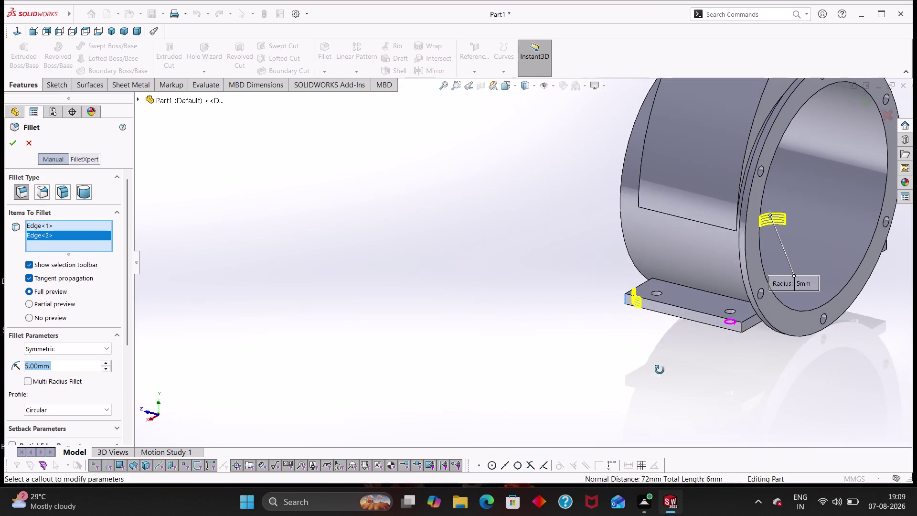
middle_drag(660, 371, 660, 370)
click(740, 325)
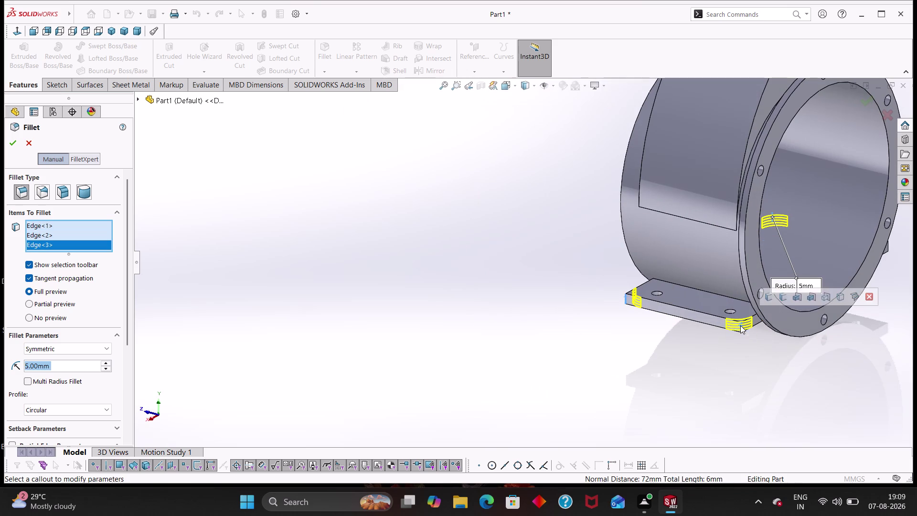
scroll(up, 3)
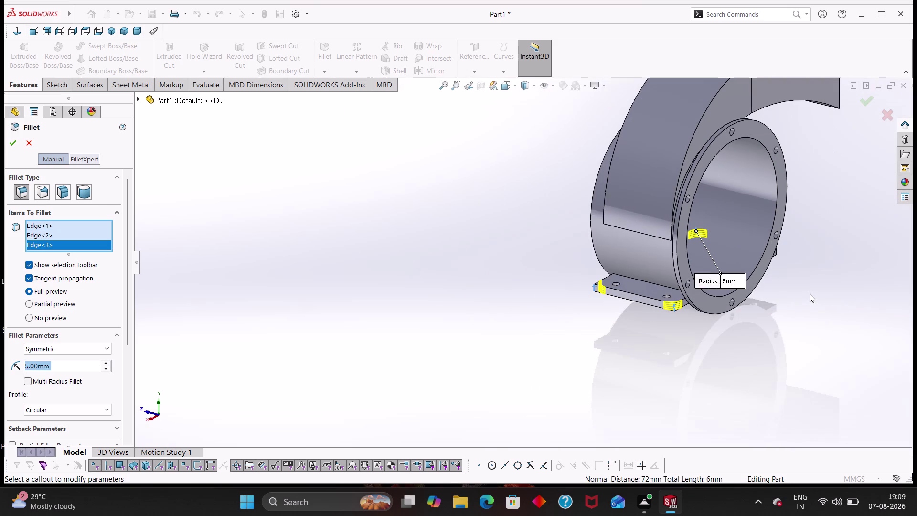
middle_drag(806, 294, 551, 368)
middle_drag(584, 340, 477, 349)
scroll(down, 3)
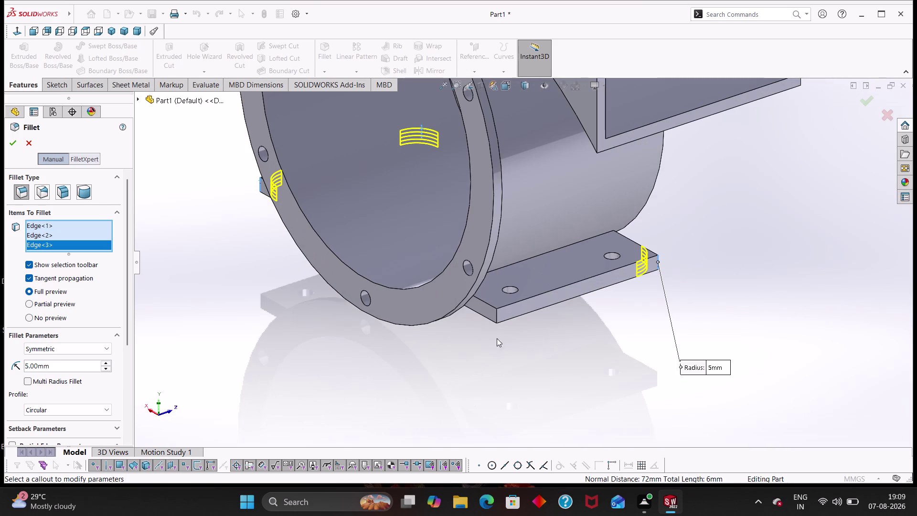
click(496, 316)
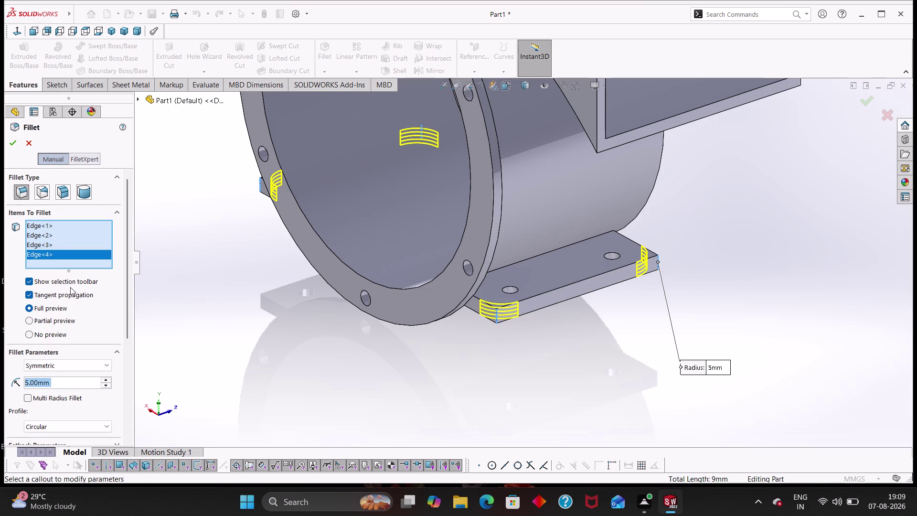
Set the fillet radius to 4 mm and accept Fillet3.
key(4)
key(Return)
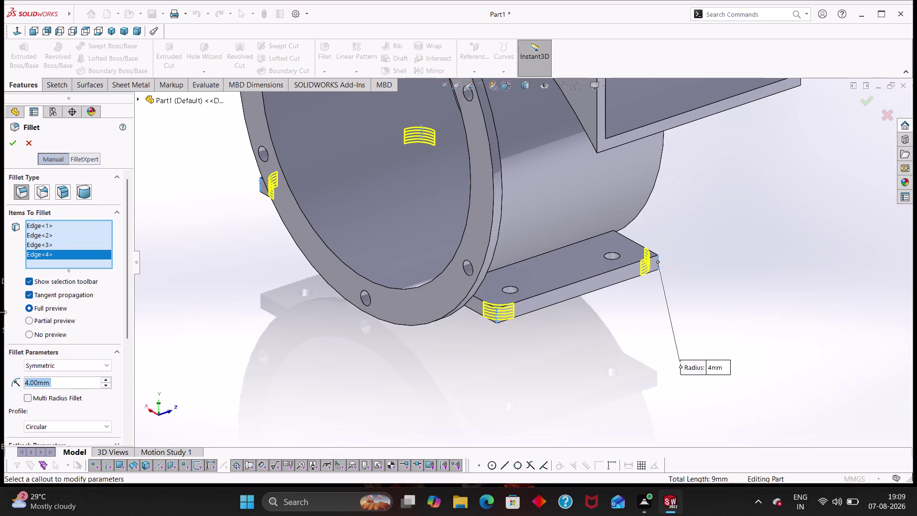
click(11, 139)
click(369, 361)
scroll(up, 3)
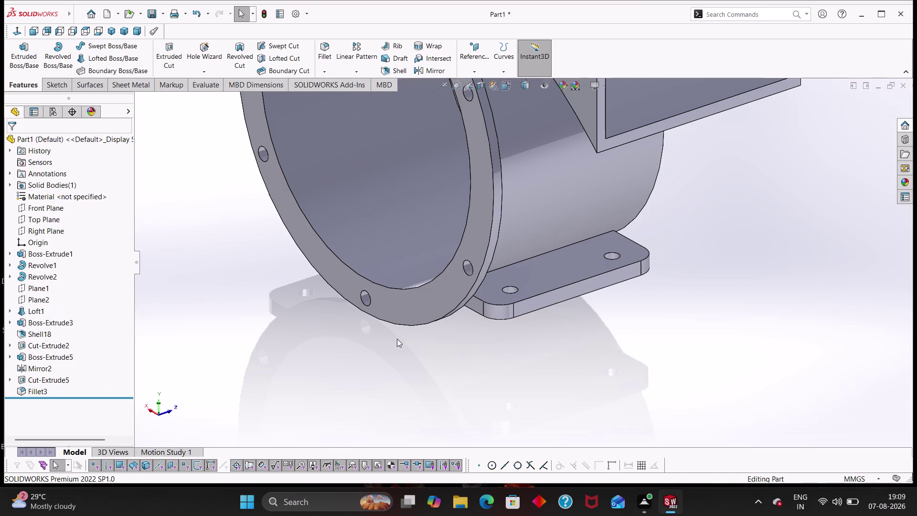
scroll(up, 3)
scroll(up, 3)
middle_drag(412, 319, 512, 354)
scroll(down, 3)
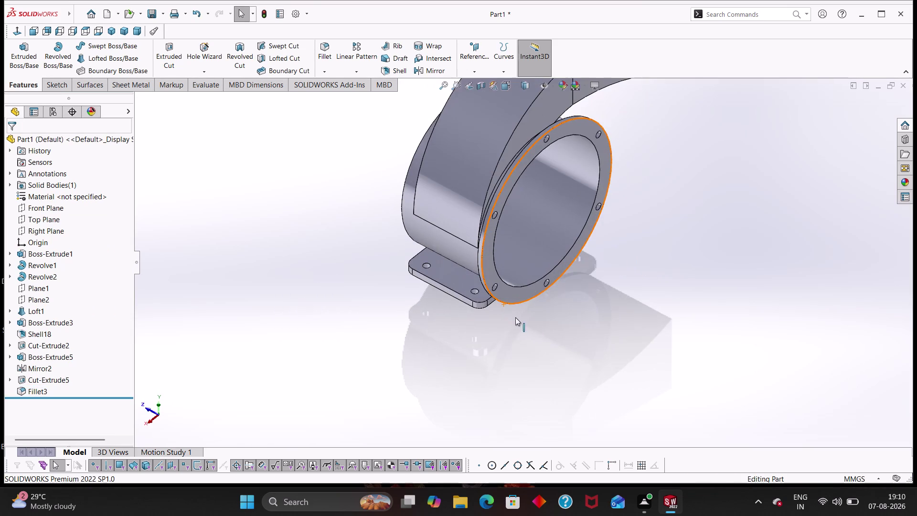
scroll(up, 3)
middle_drag(653, 203, 676, 309)
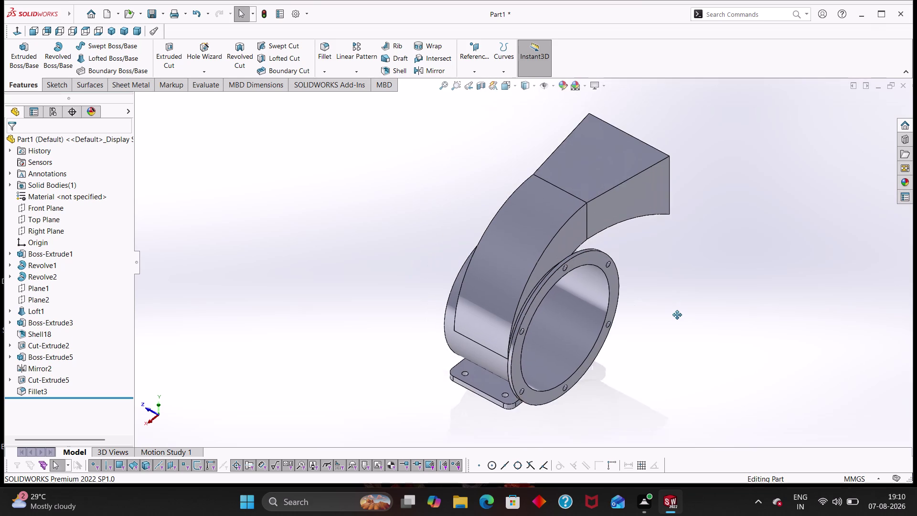
middle_drag(676, 309, 678, 309)
middle_drag(678, 290, 540, 208)
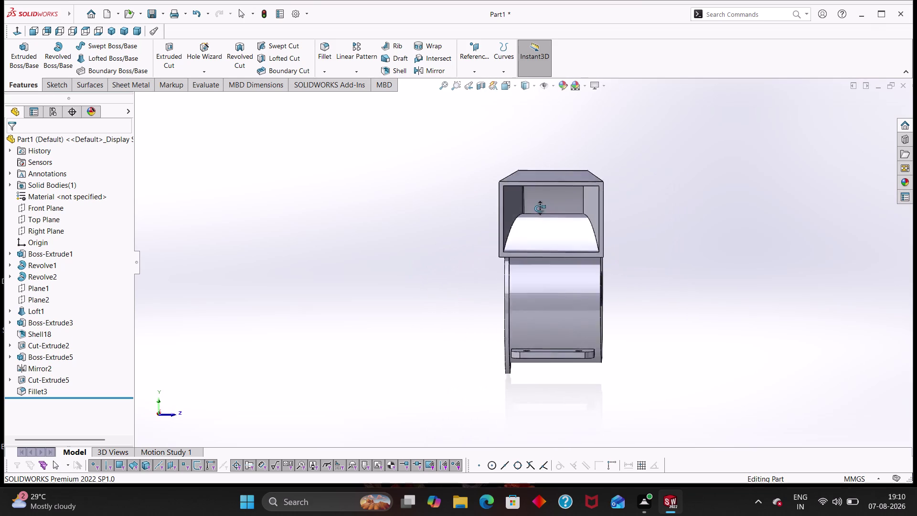
middle_drag(540, 208, 674, 250)
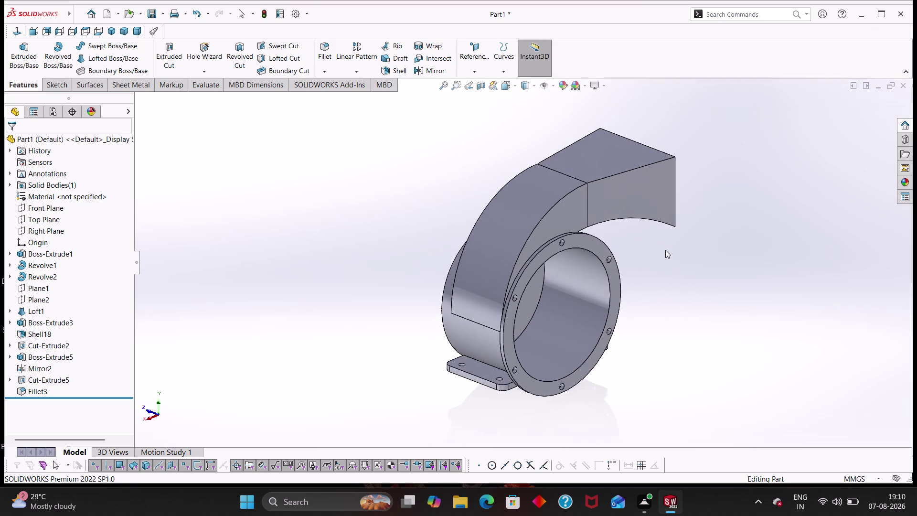
scroll(down, 3)
scroll(down, 3)
scroll(up, 3)
middle_drag(630, 268, 705, 266)
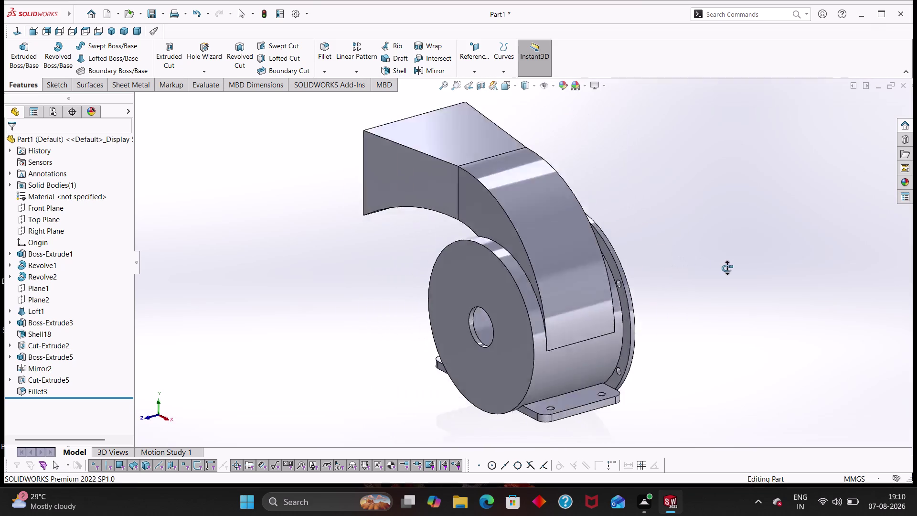
middle_drag(705, 265, 609, 282)
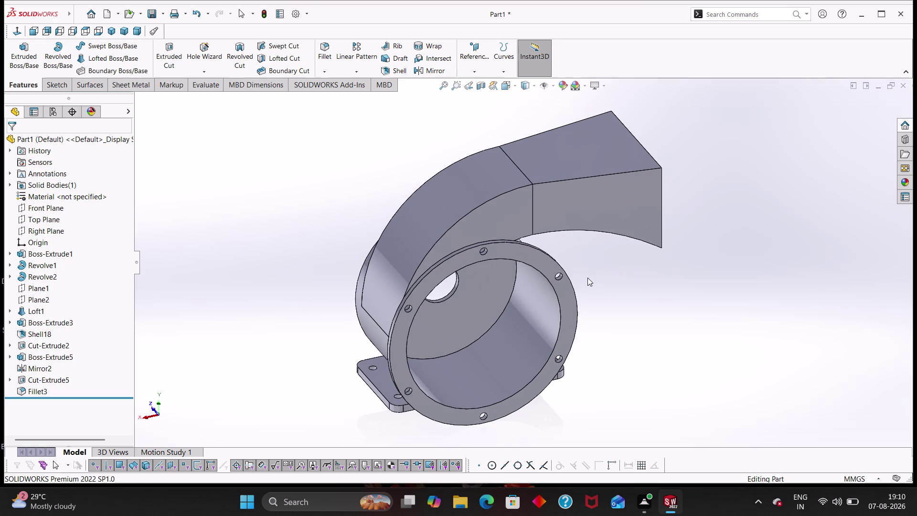
middle_drag(593, 282, 719, 283)
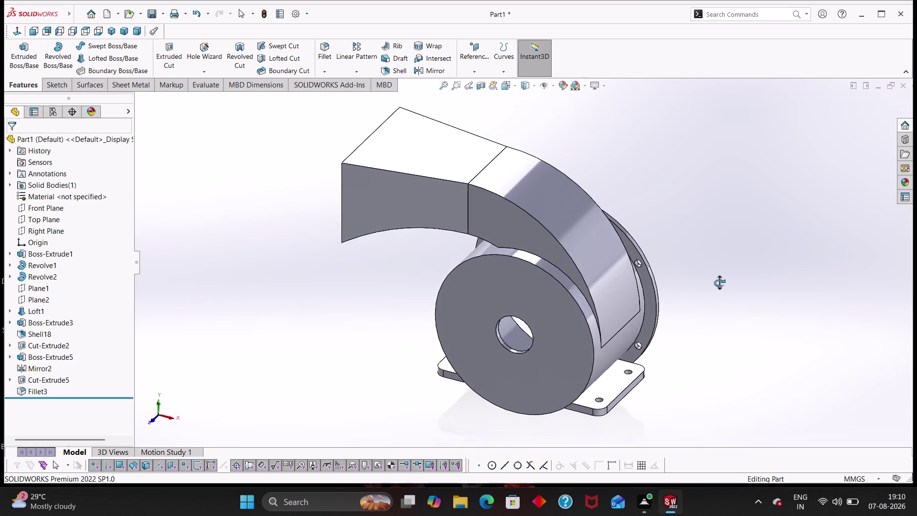
middle_drag(720, 283, 624, 278)
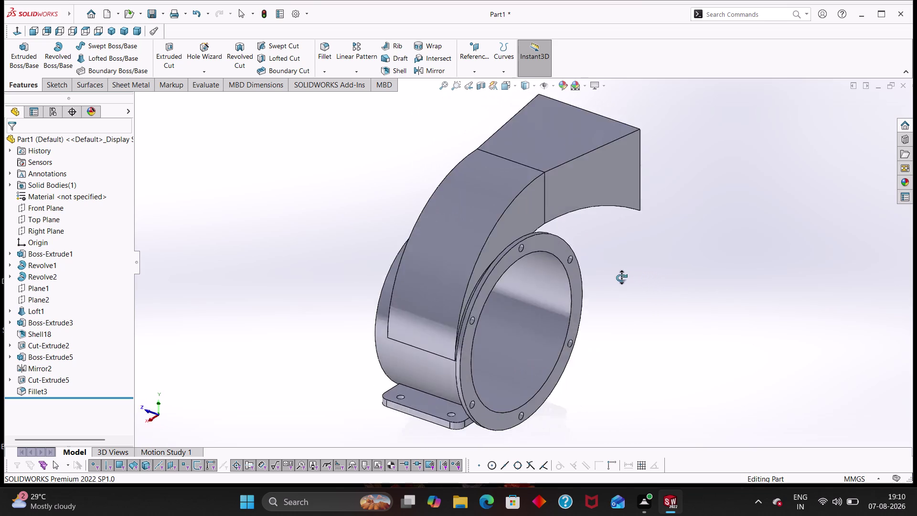
middle_drag(625, 278, 588, 288)
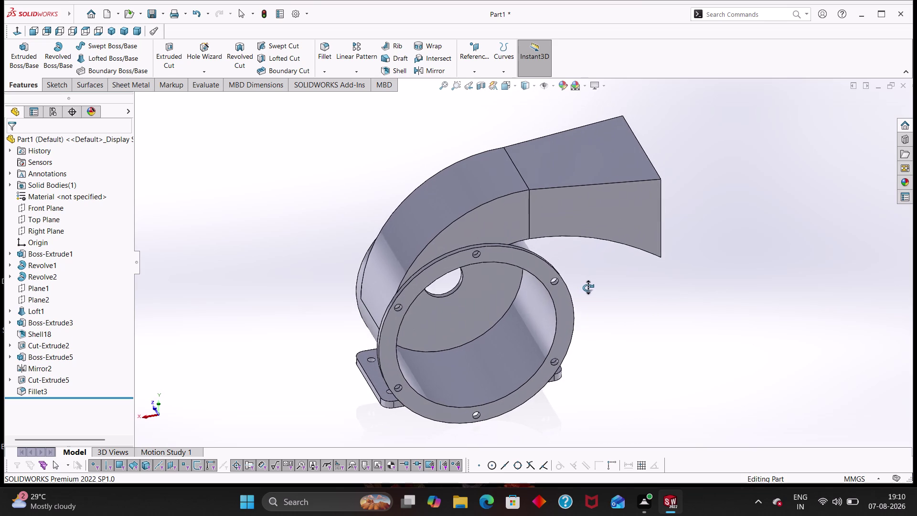
middle_drag(588, 288, 615, 287)
scroll(down, 3)
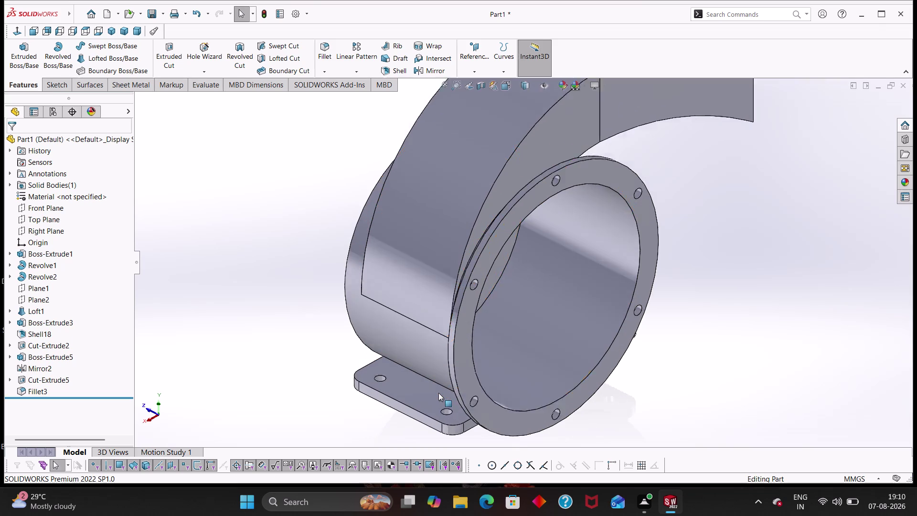
scroll(down, 3)
scroll(up, 3)
middle_drag(454, 393, 476, 401)
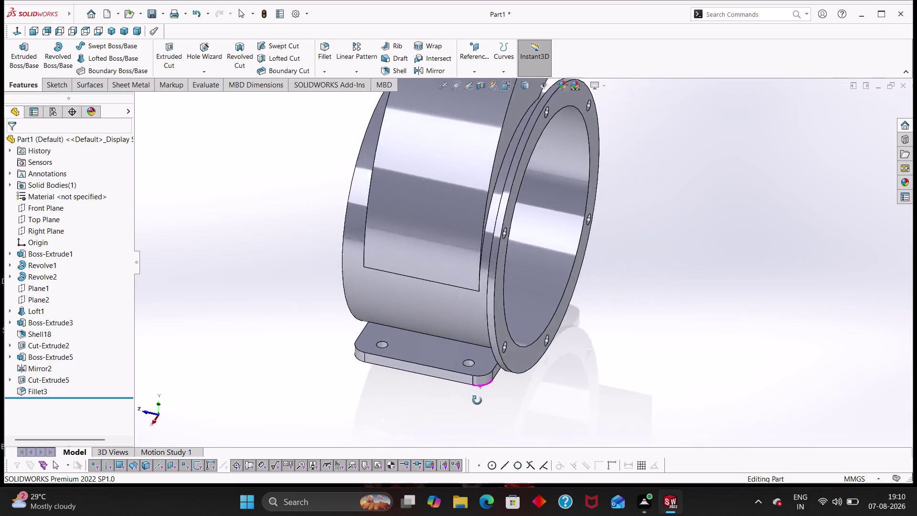
middle_drag(476, 401, 519, 376)
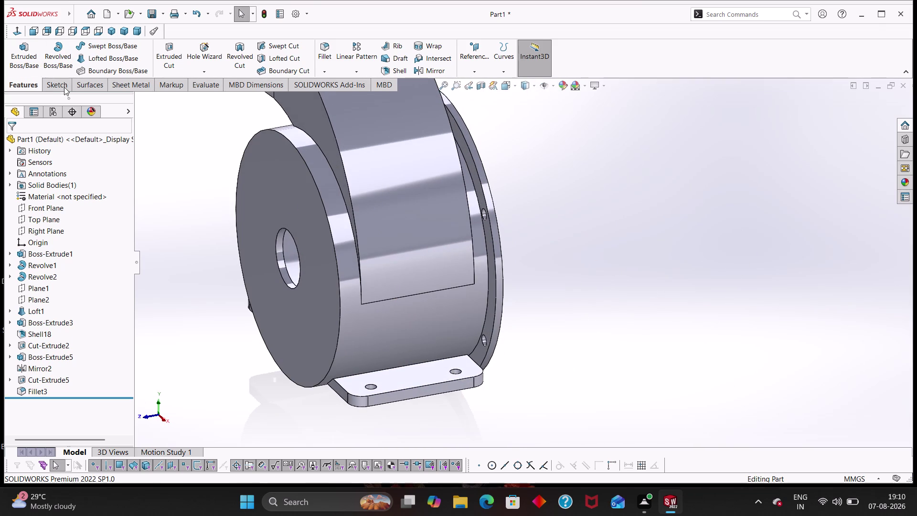
click(42, 210)
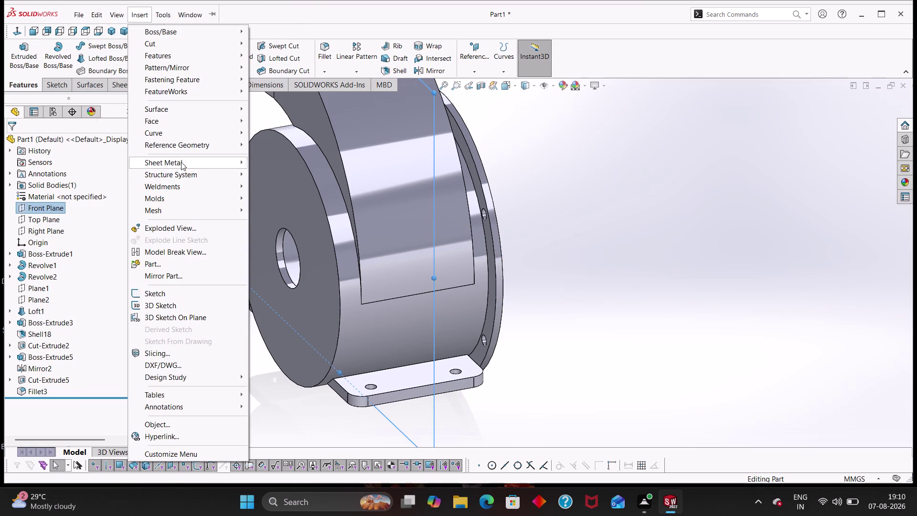
Start a plane from the Front Plane and select its 25 mm offset value.
click(290, 144)
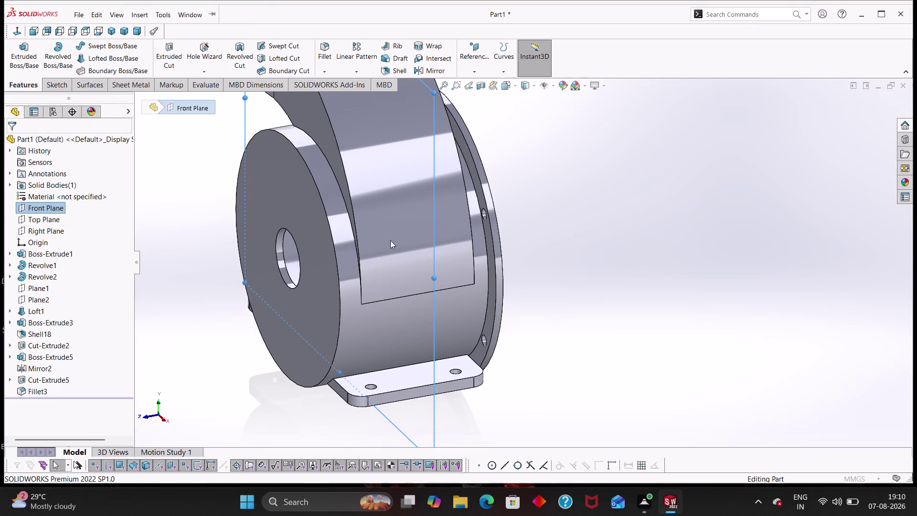
scroll(up, 3)
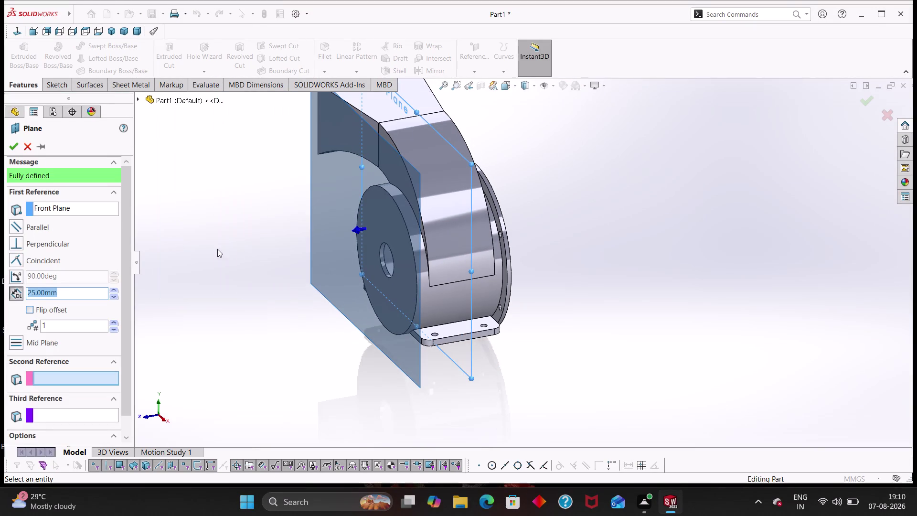
middle_drag(250, 258, 236, 258)
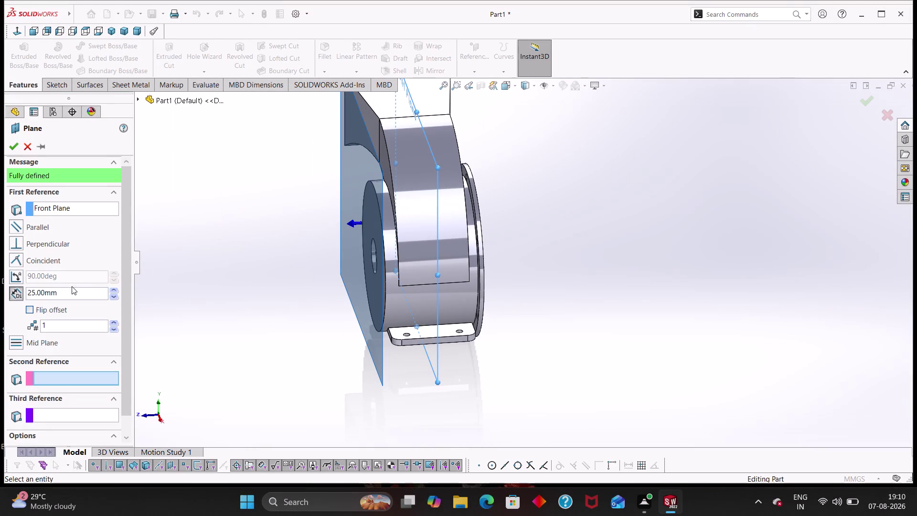
drag(73, 295, 0, 288)
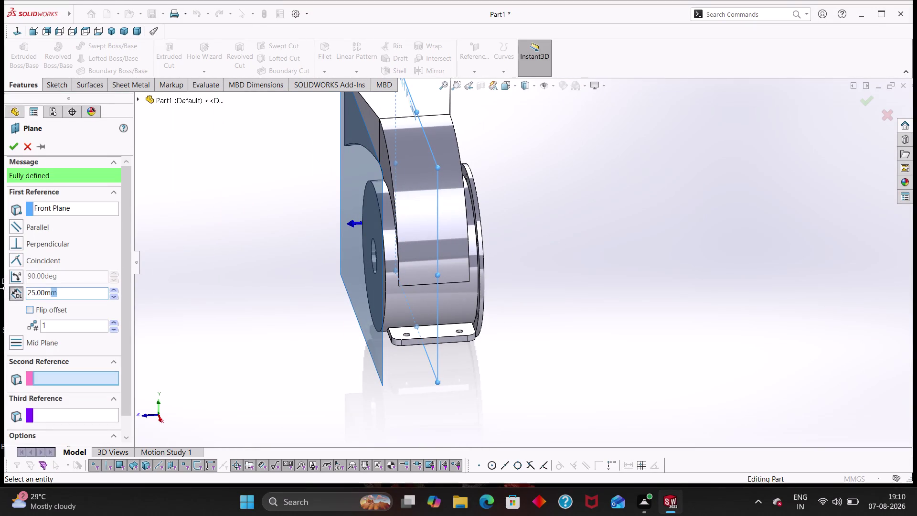